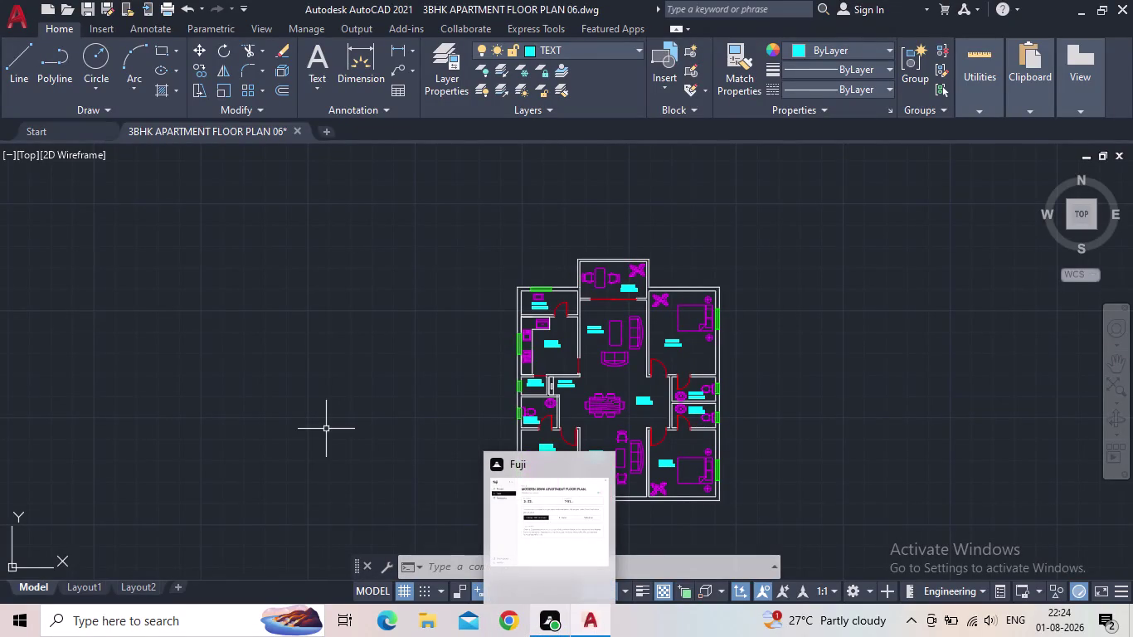
Pan and zoom across the floor plan to bring the lower-left room label into view.
middle_click(326, 398)
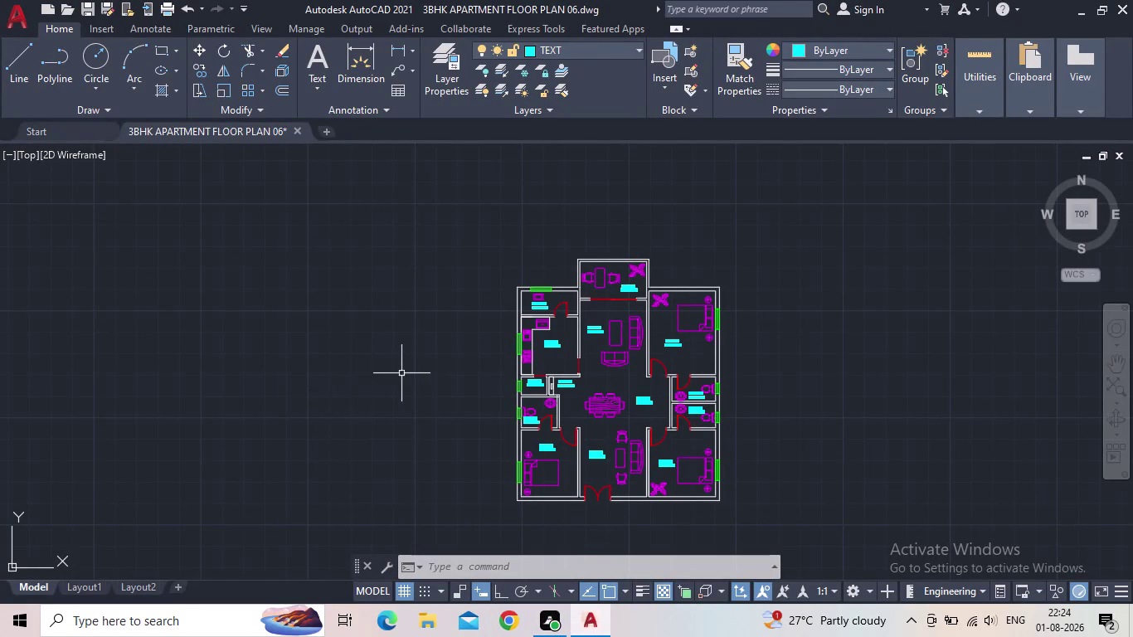
scroll(up, 3)
middle_drag(464, 357, 416, 362)
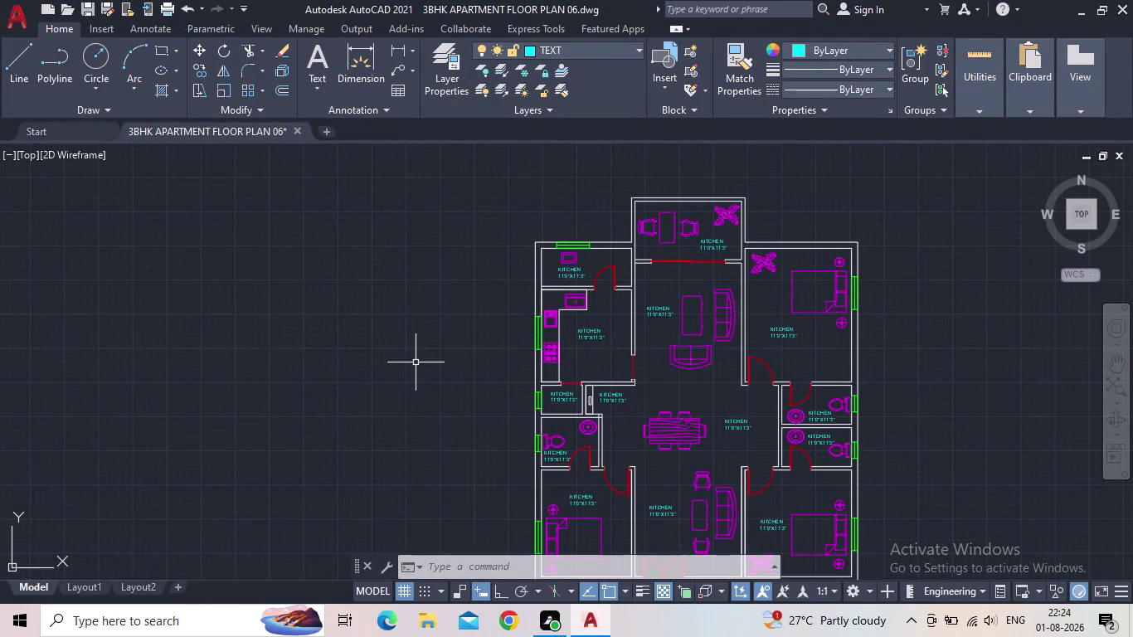
scroll(down, 3)
middle_drag(397, 369, 343, 341)
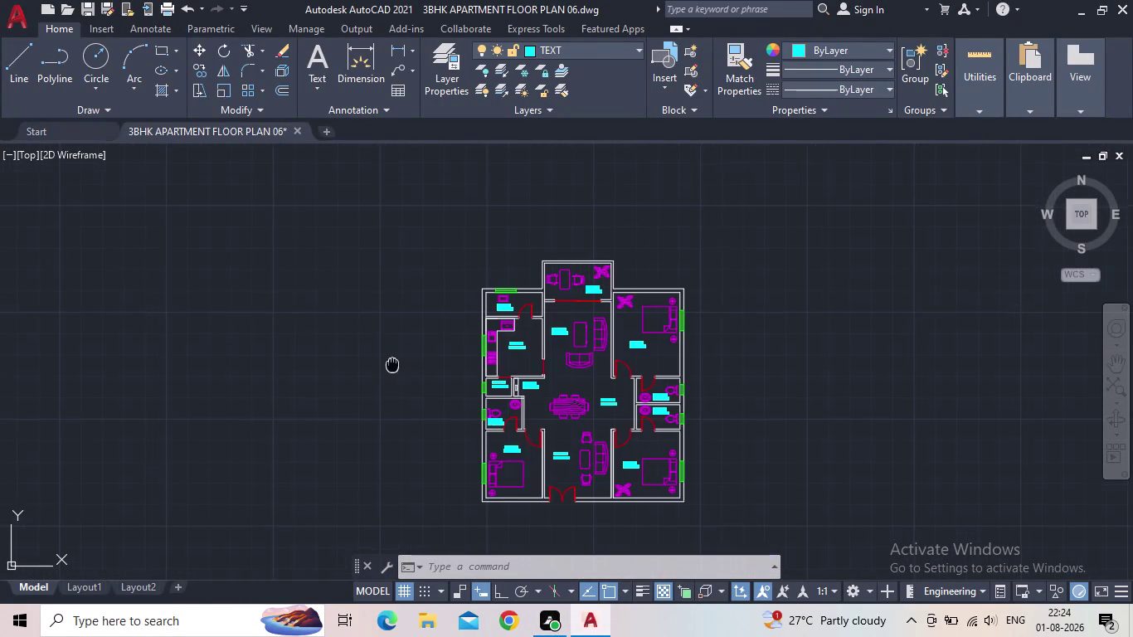
scroll(up, 3)
middle_drag(440, 375, 336, 313)
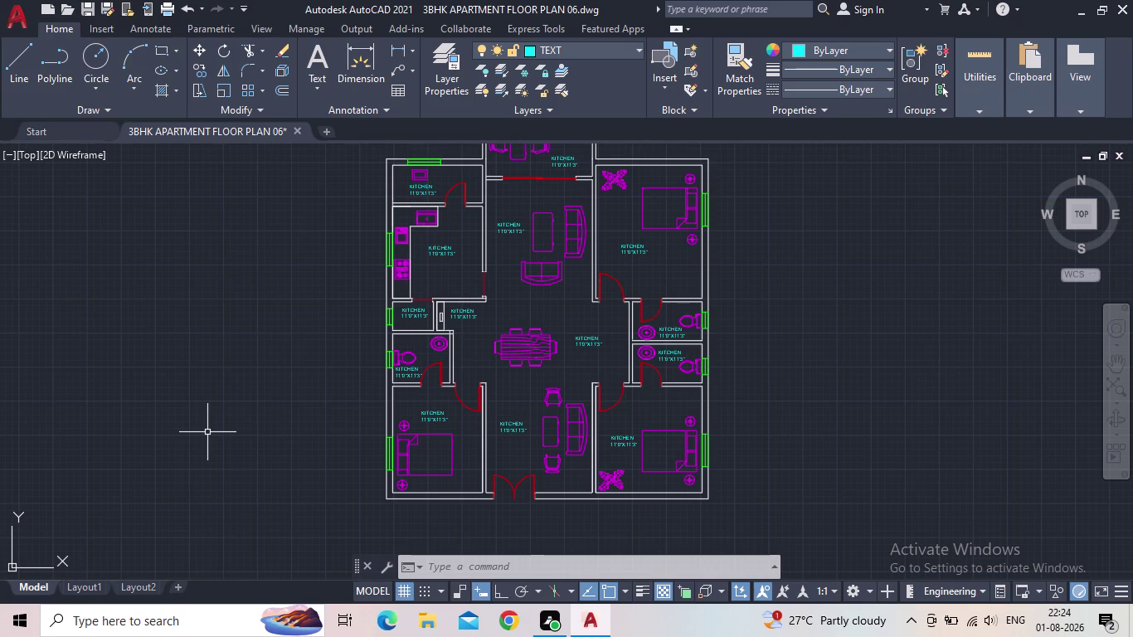
scroll(down, 3)
middle_drag(791, 361, 478, 371)
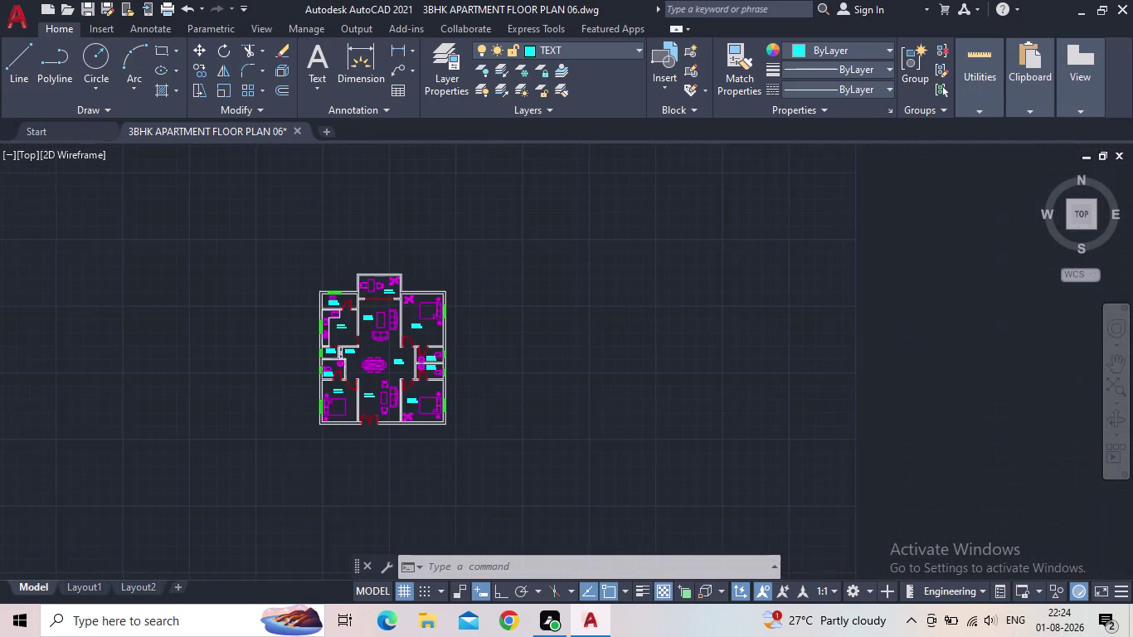
scroll(up, 3)
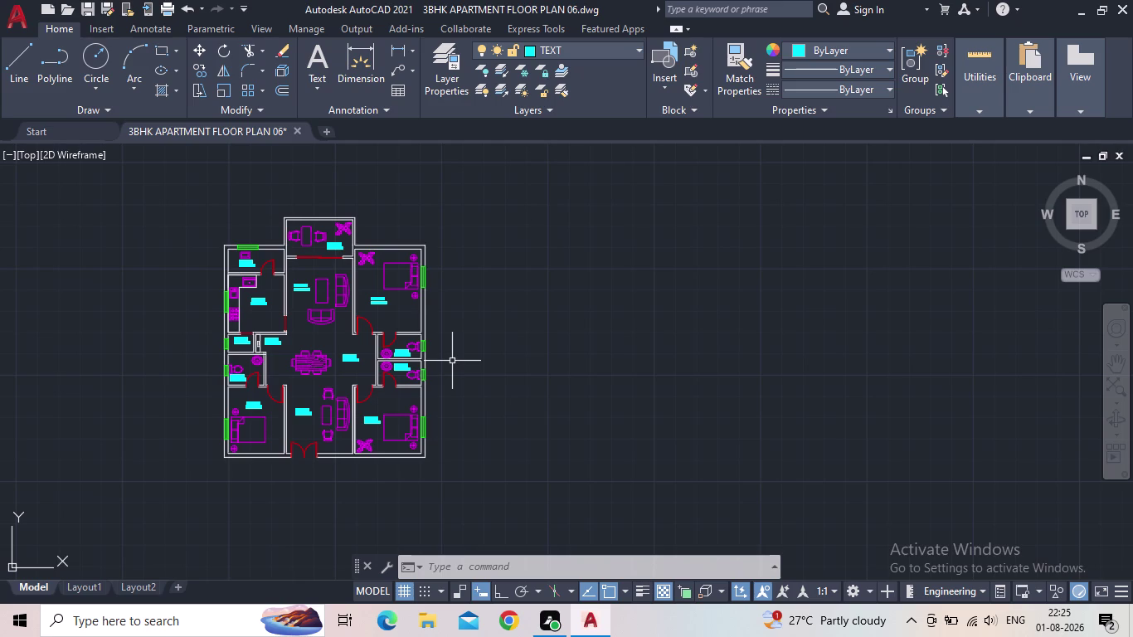
scroll(down, 3)
middle_click(452, 361)
scroll(up, 3)
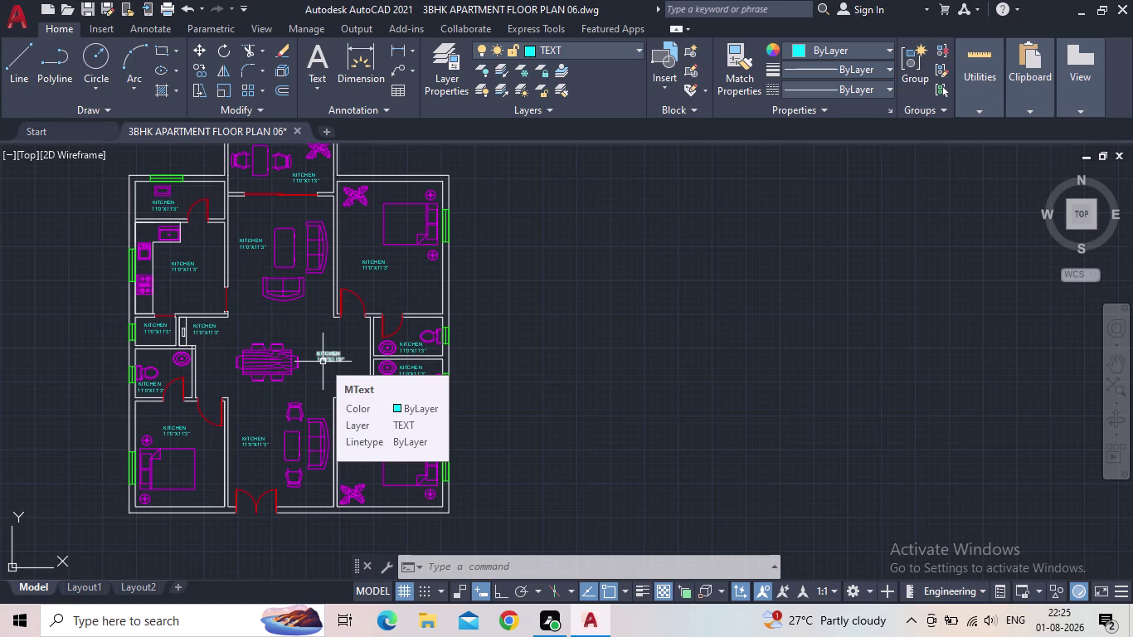
scroll(down, 3)
middle_drag(294, 366, 263, 375)
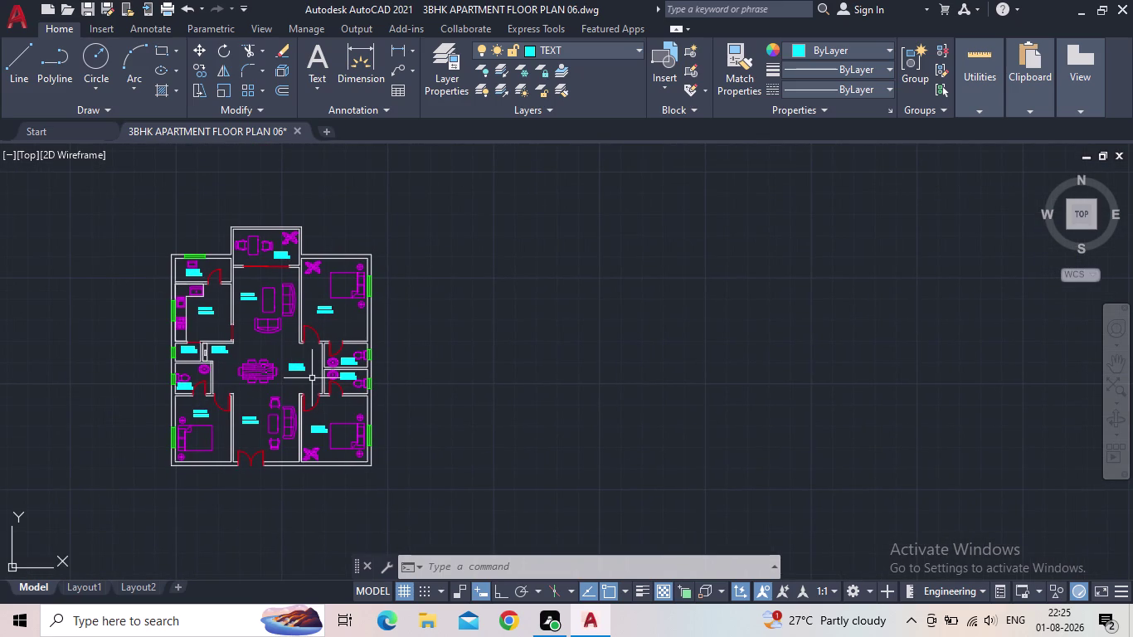
scroll(down, 3)
scroll(up, 3)
scroll(up, 3)
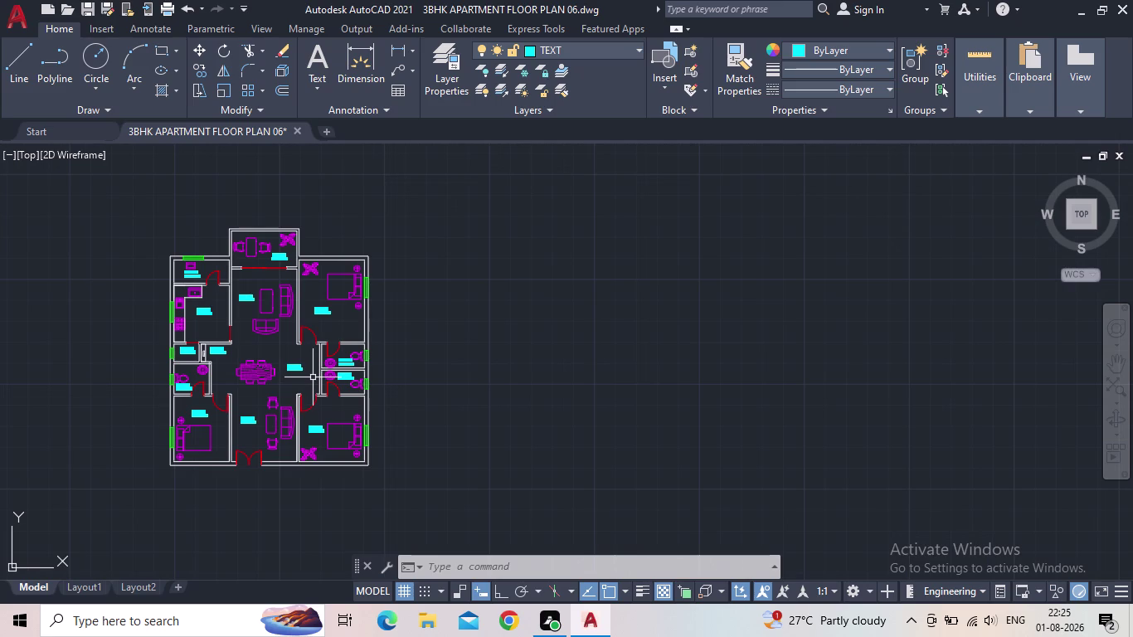
scroll(up, 3)
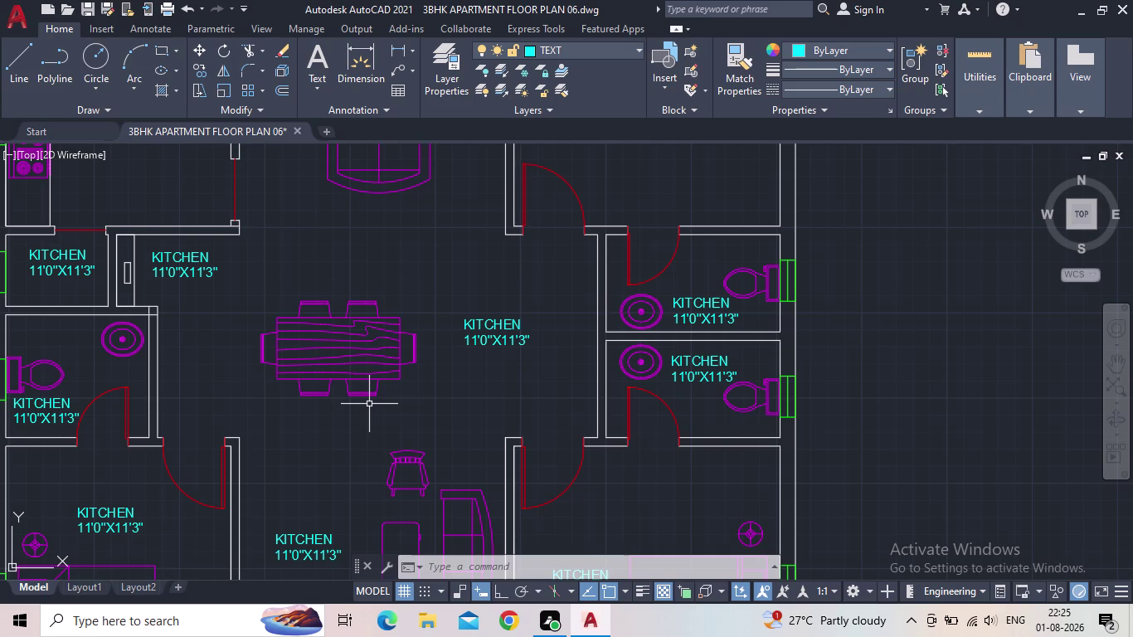
scroll(down, 3)
middle_drag(358, 401, 342, 463)
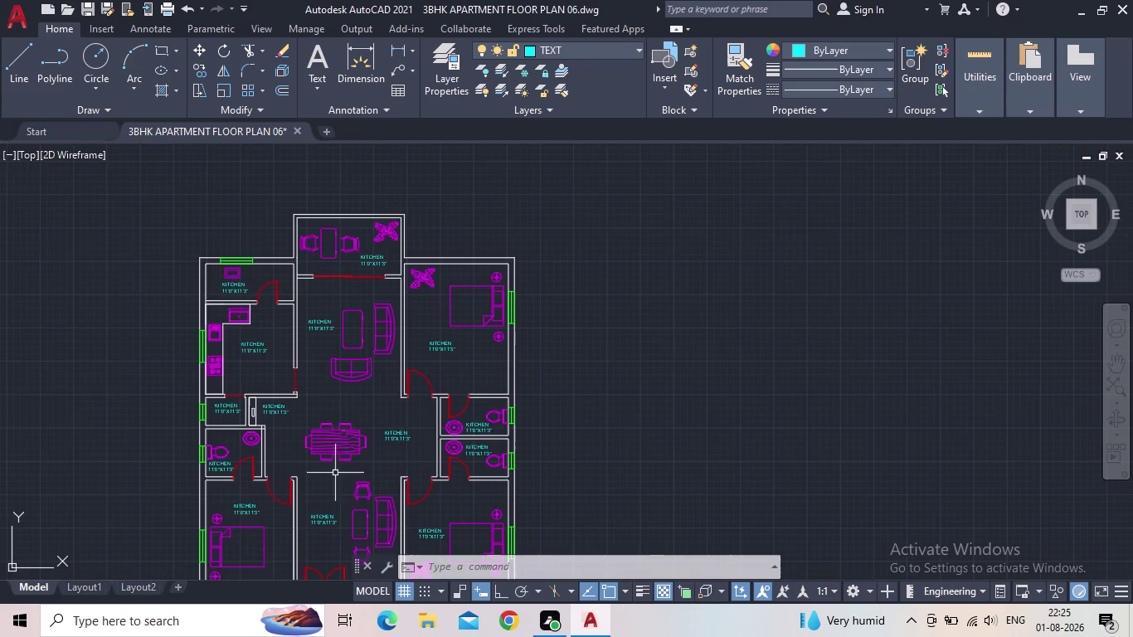
scroll(up, 3)
middle_click(160, 500)
scroll(up, 3)
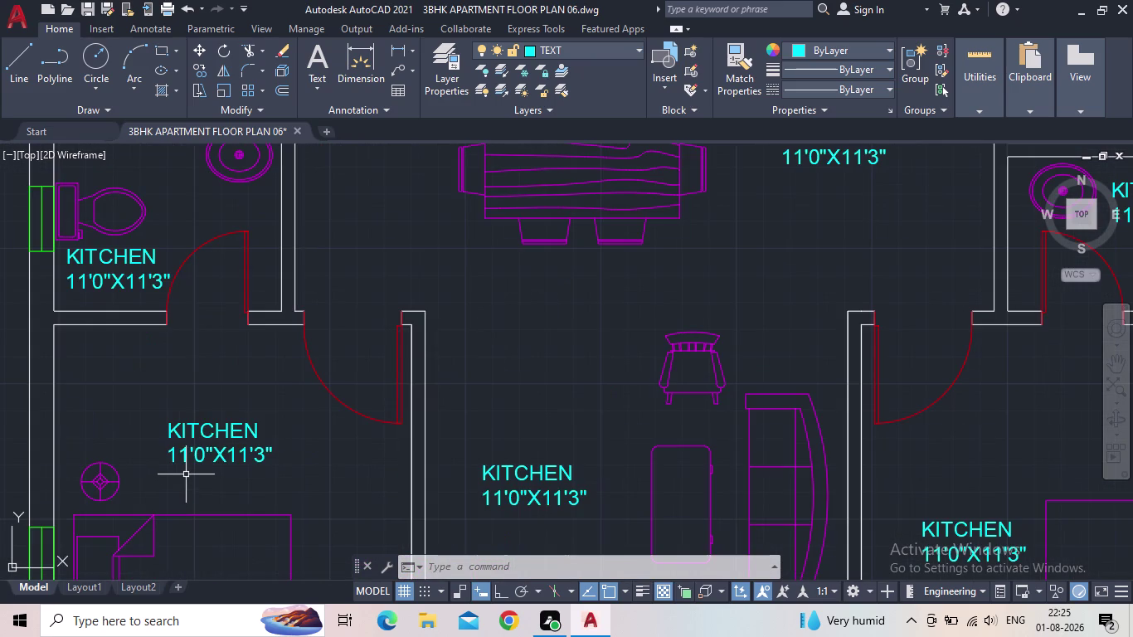
scroll(up, 3)
Replace the lower-left KITCHEN label text with BED ROOM.
double_click(215, 445)
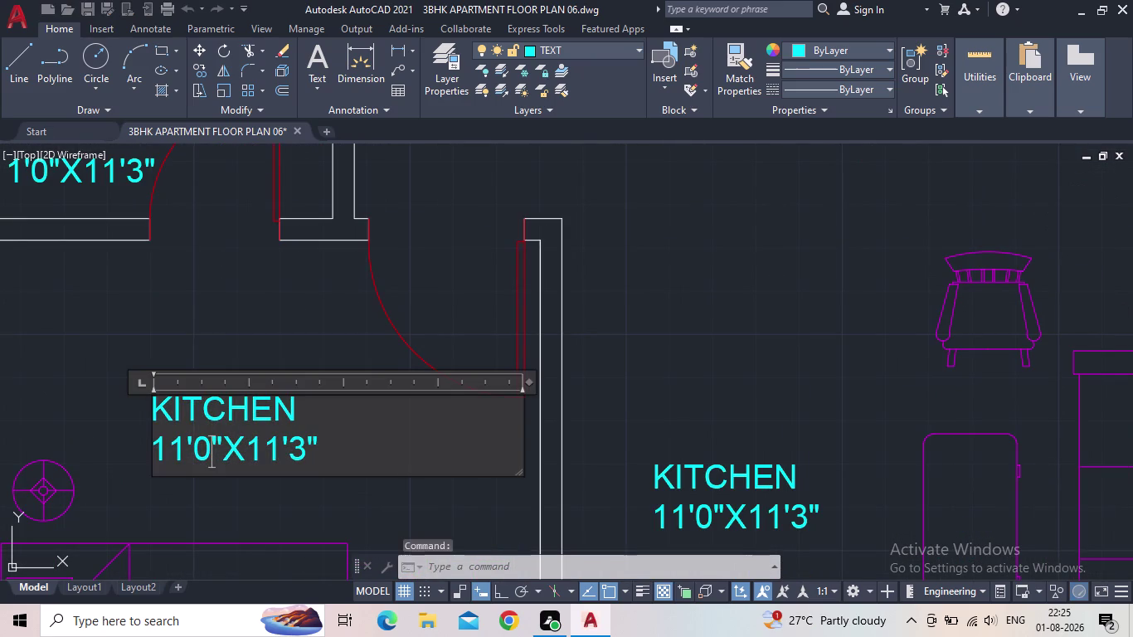
drag(356, 462, 157, 422)
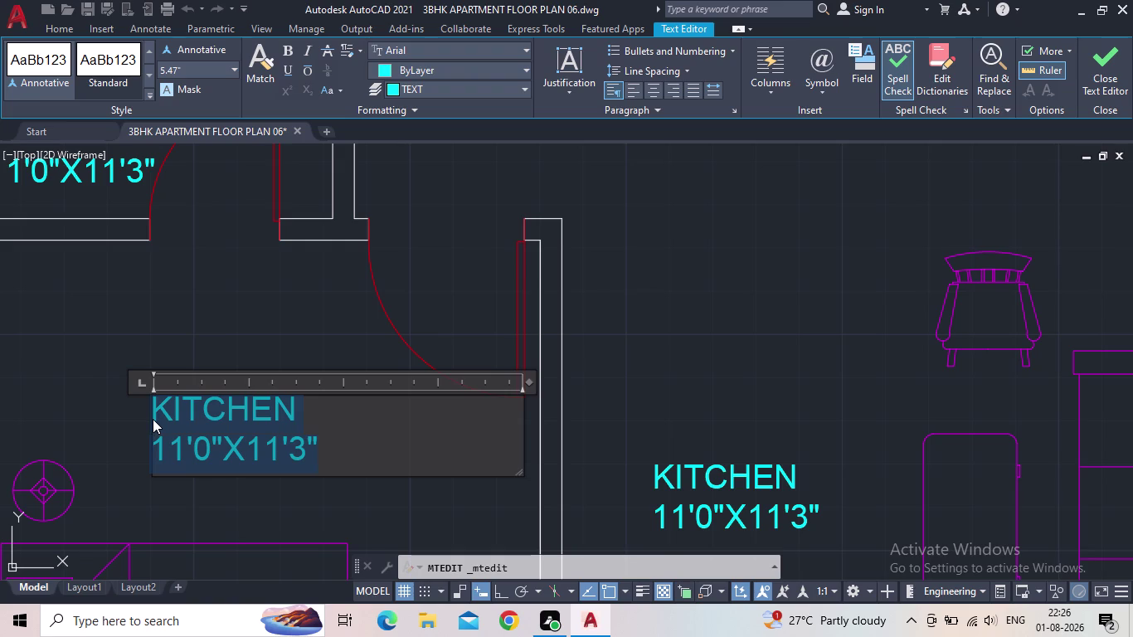
text(BED)
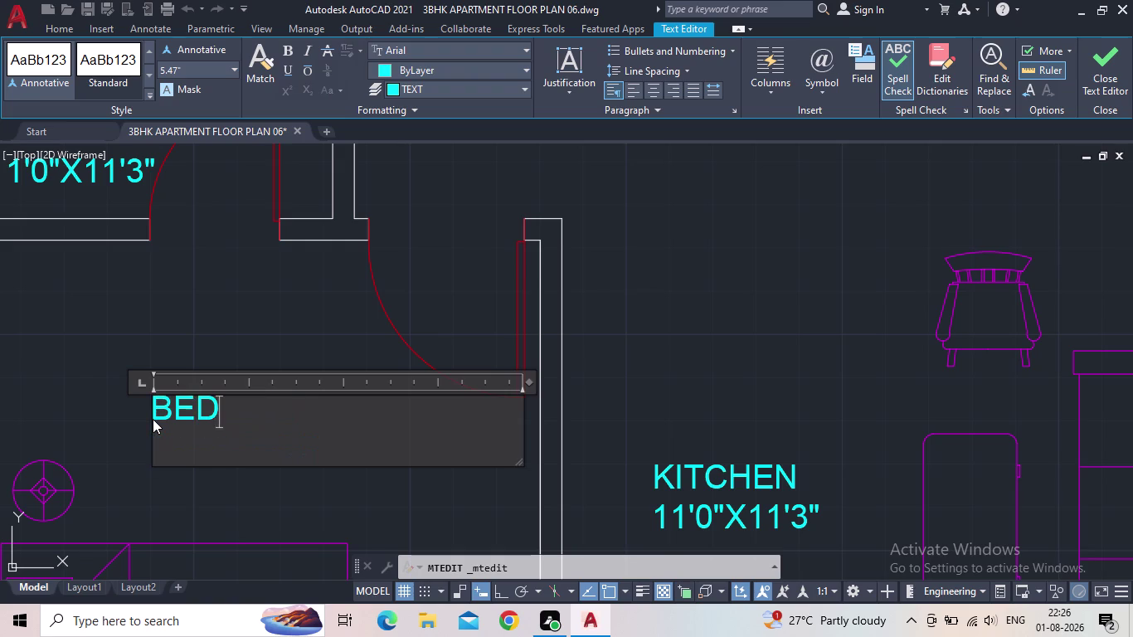
key(space)
text(ROOM)
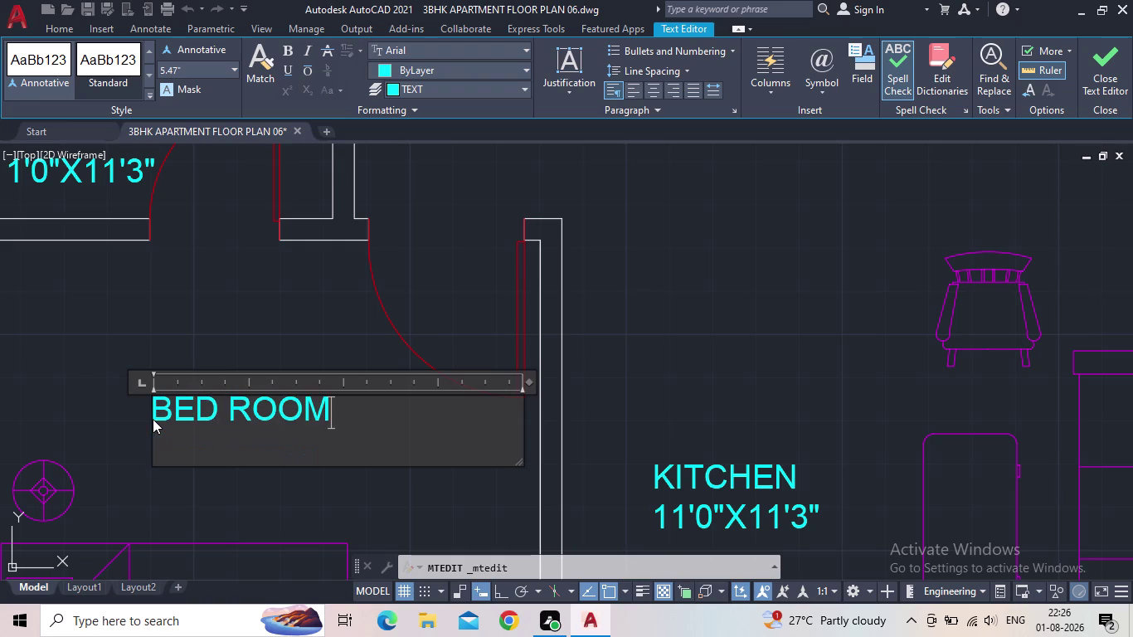
key(Return)
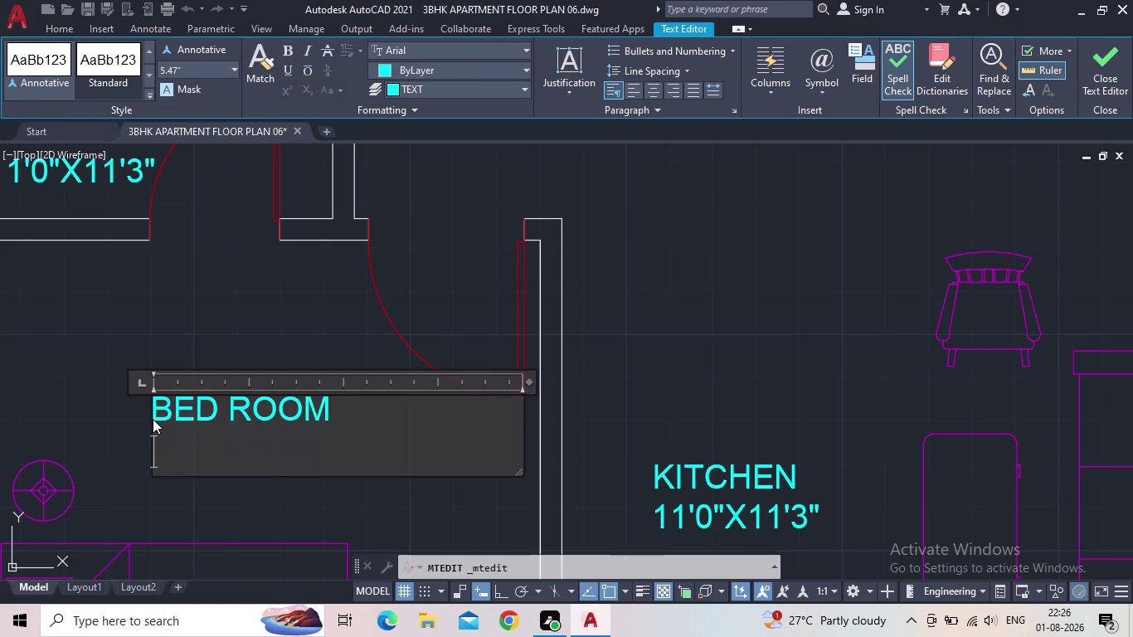
Add the size 11'0"X13'0" on the second line and close the text editor.
text(11)
key(semicolon)
key(BackSpace)
key(apostrophe)
text(0)
text(")
key(x)
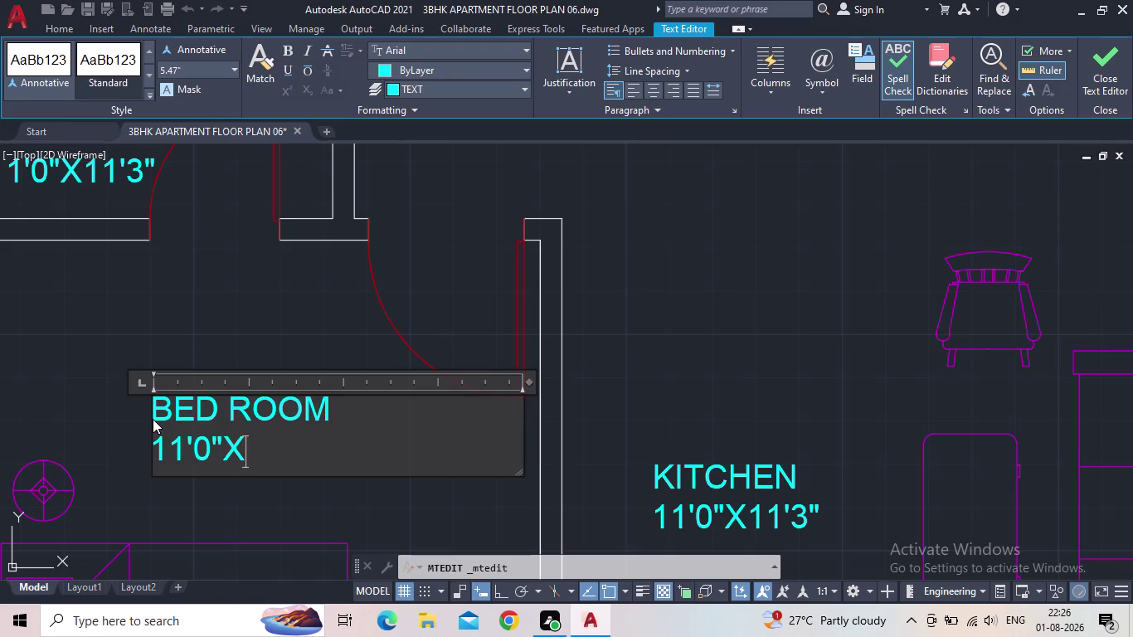
text(13)
key(apostrophe)
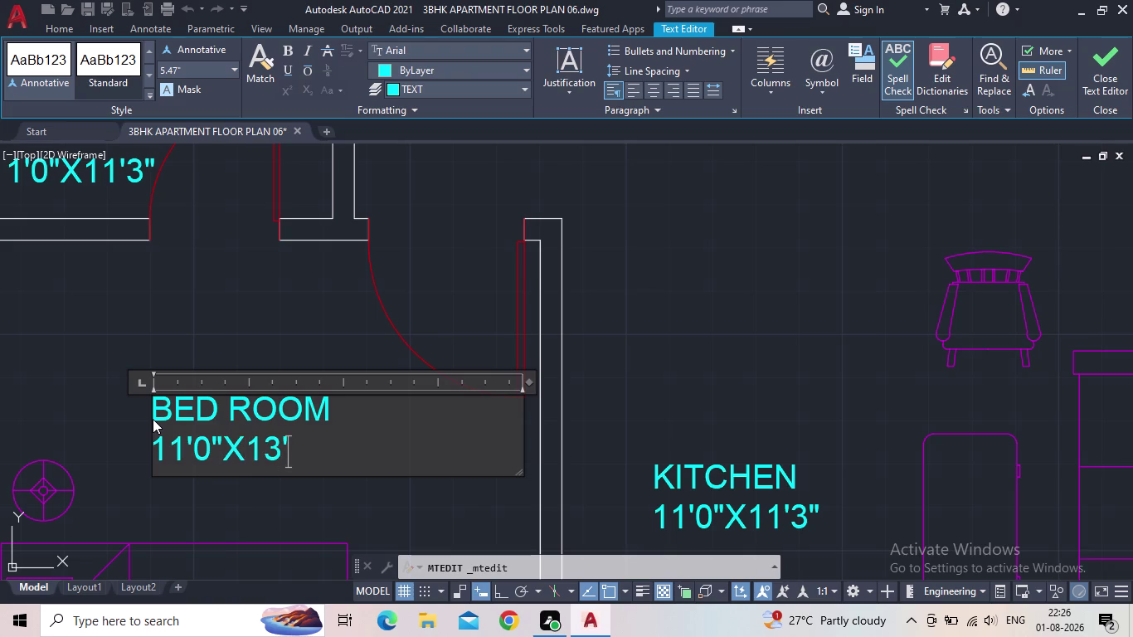
key(0)
key(shift+quotedbl)
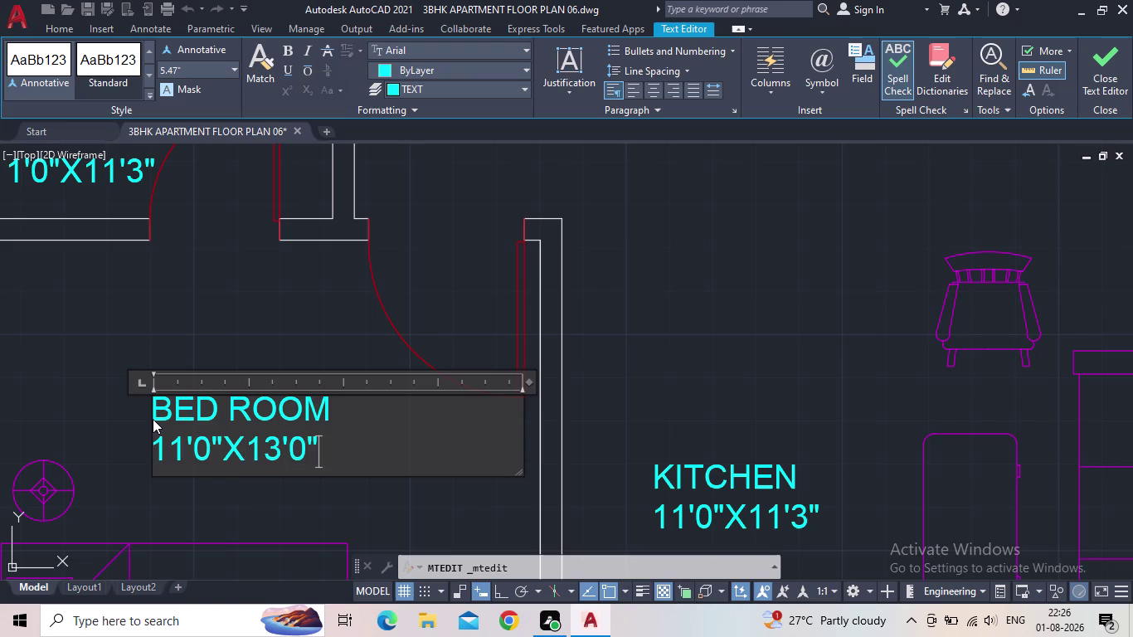
key(Return)
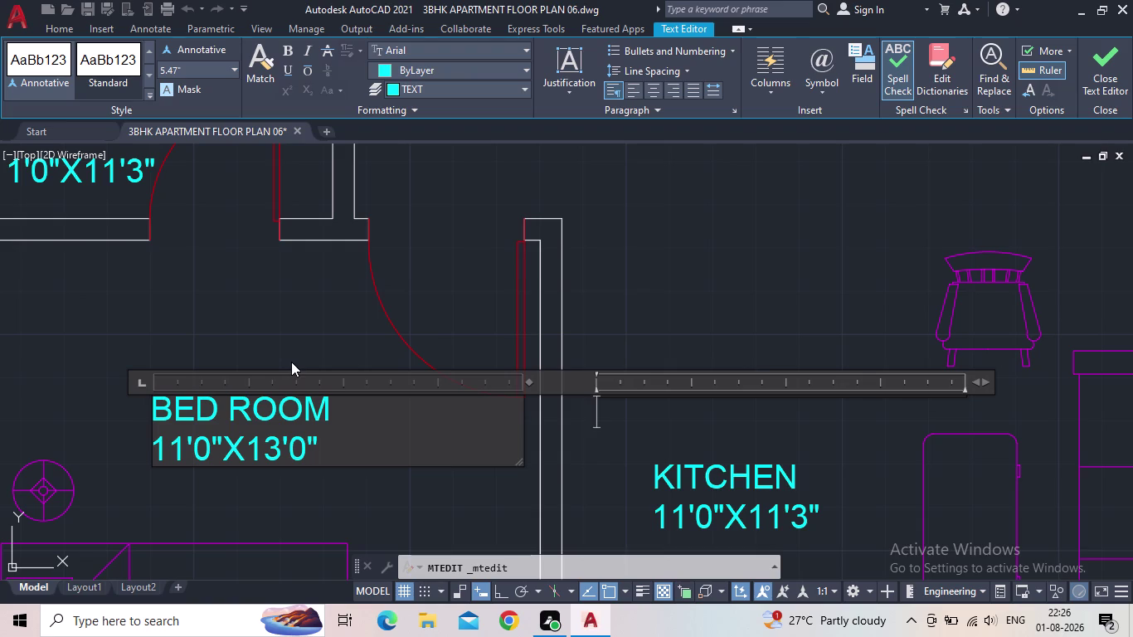
click(1115, 99)
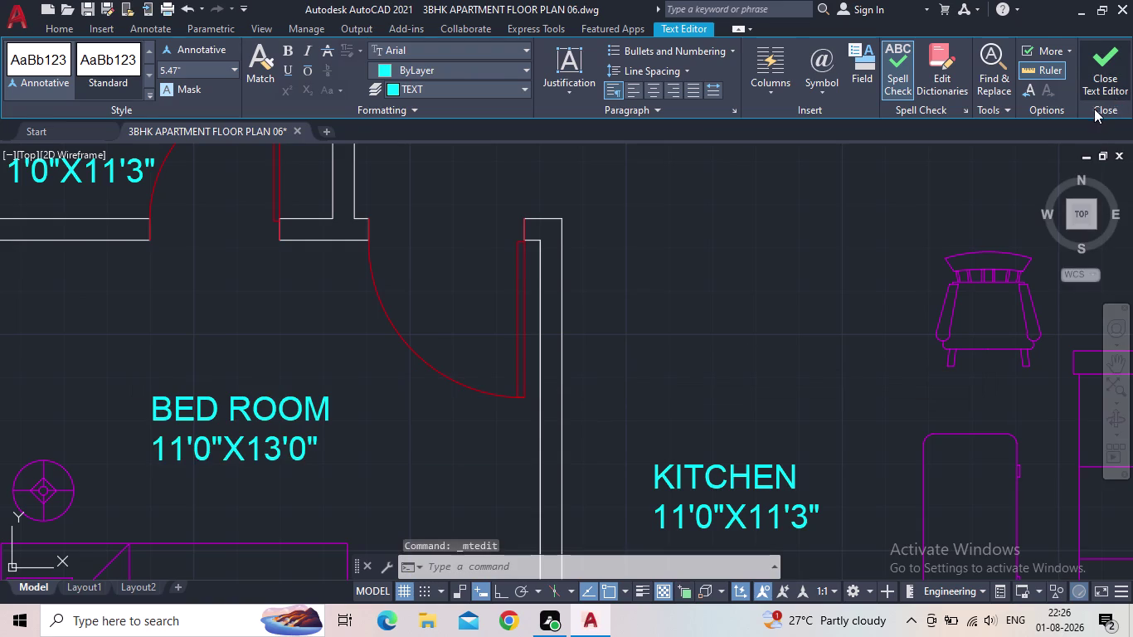
scroll(down, 3)
middle_click(454, 370)
scroll(up, 3)
middle_drag(356, 383, 357, 374)
scroll(up, 3)
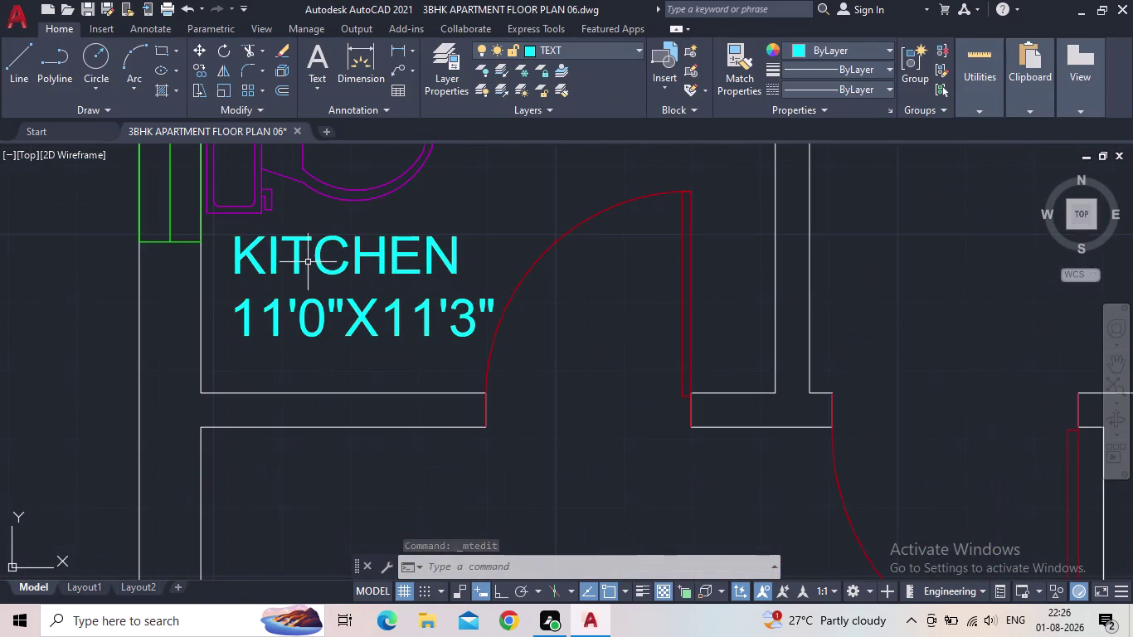
Retype the next KITCHEN label as TOILET.
double_click(309, 261)
click(347, 267)
double_click(319, 268)
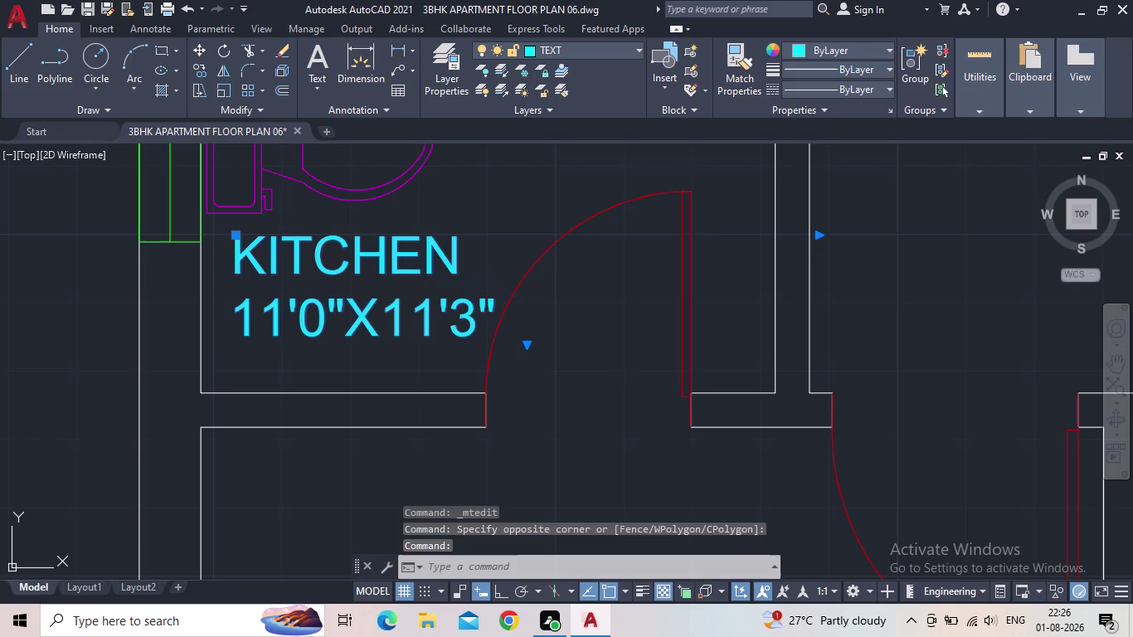
drag(501, 319, 266, 270)
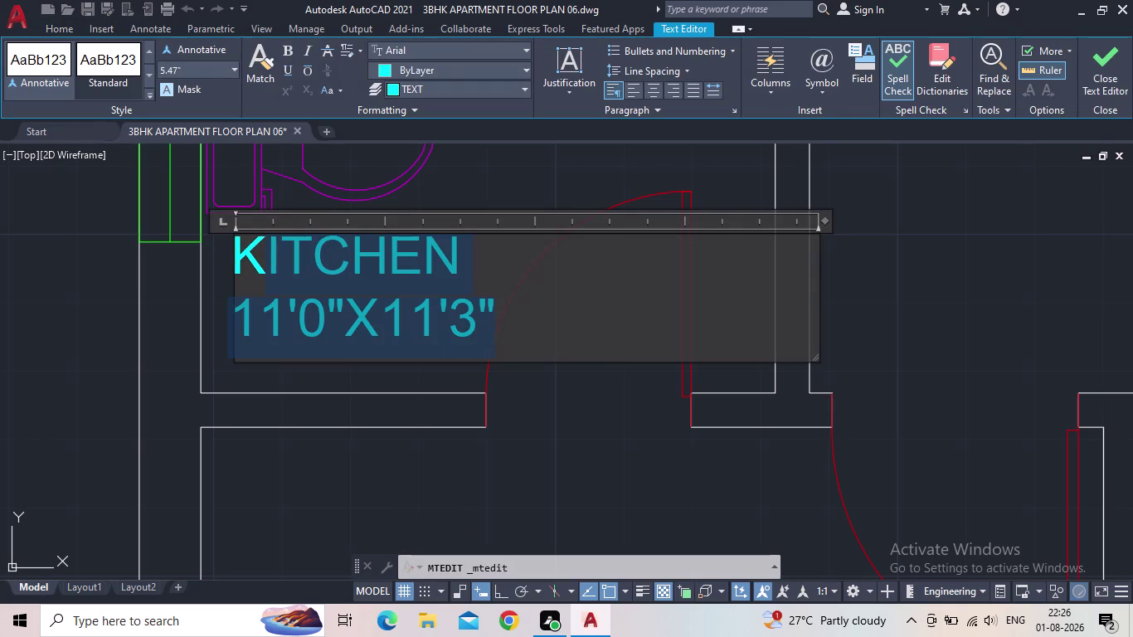
drag(266, 270, 243, 263)
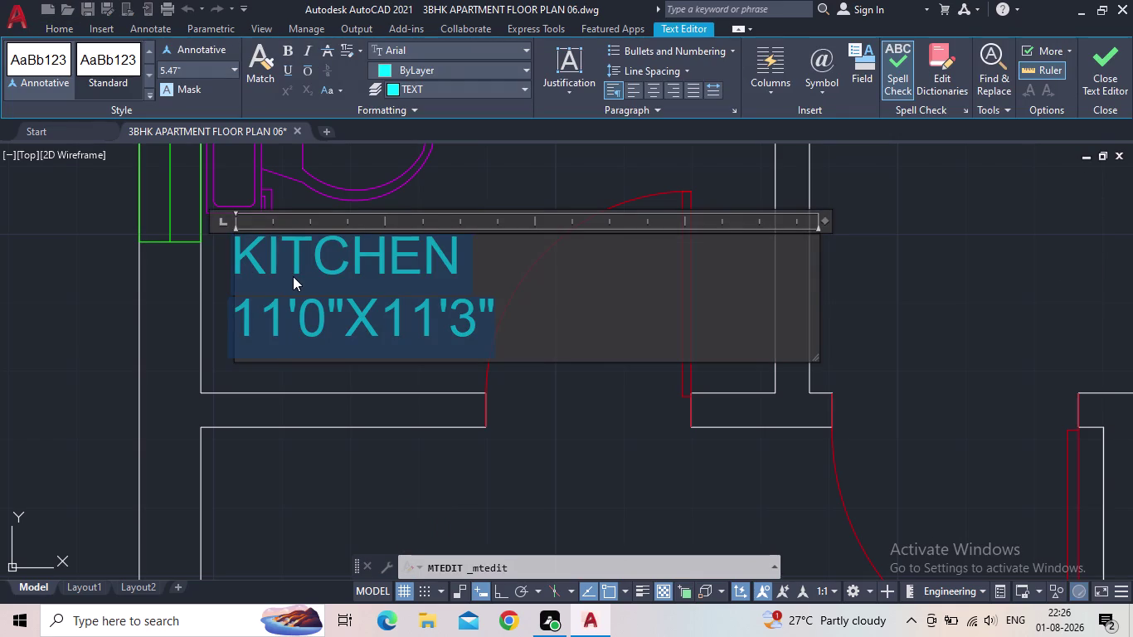
text(TOILE)
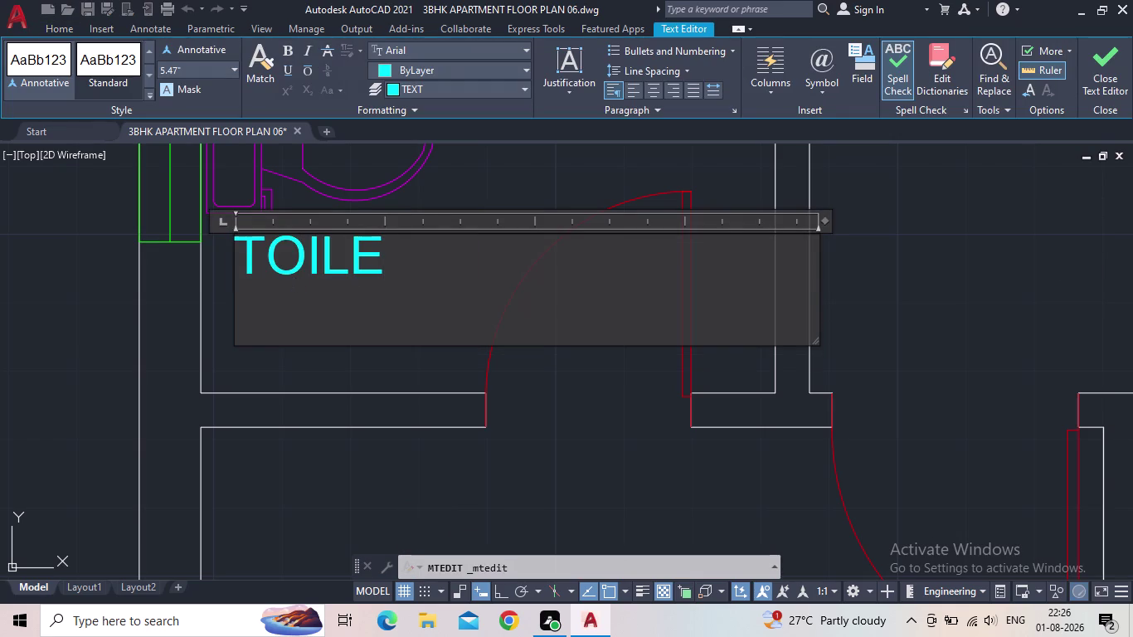
text(T)
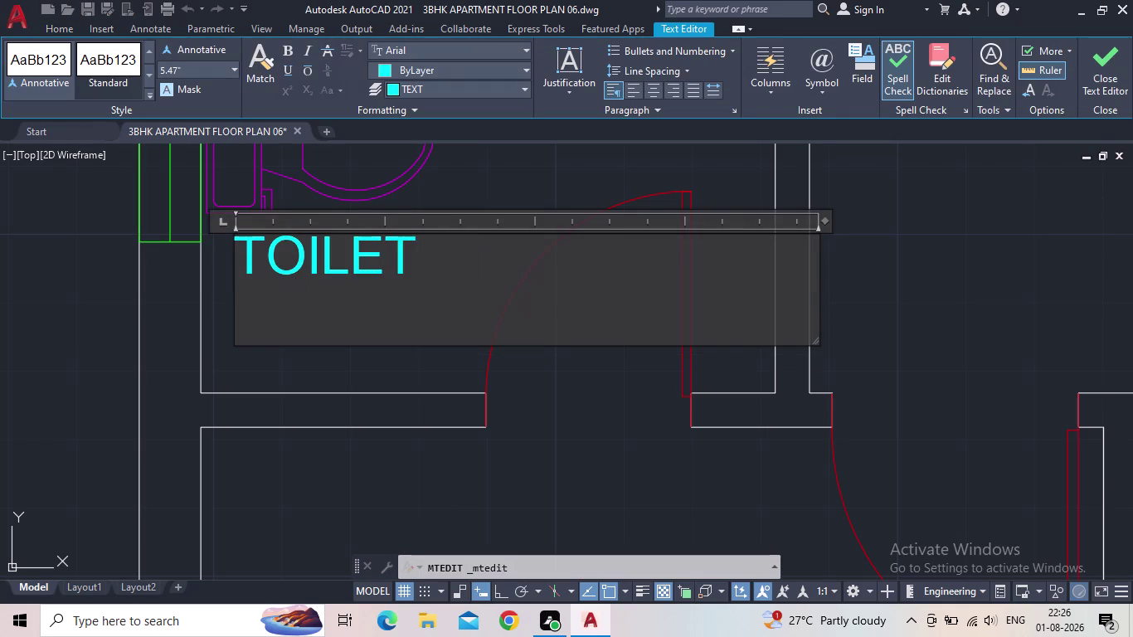
key(Return)
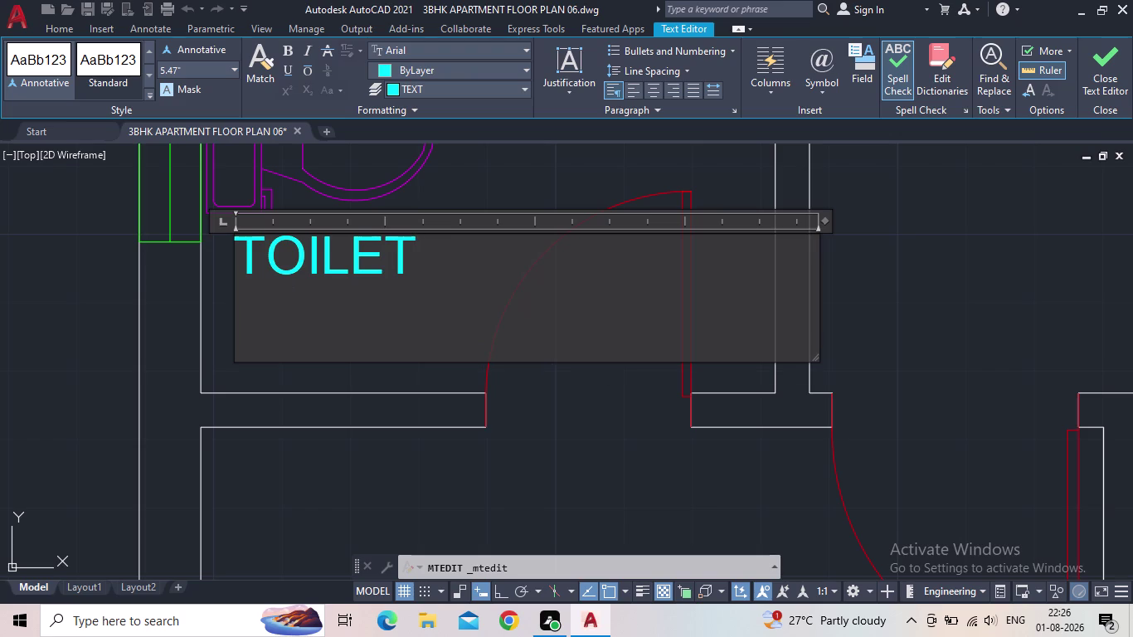
Enter the size 7'0"X6'0" below TOILET and close the text editor.
key(7)
text(')
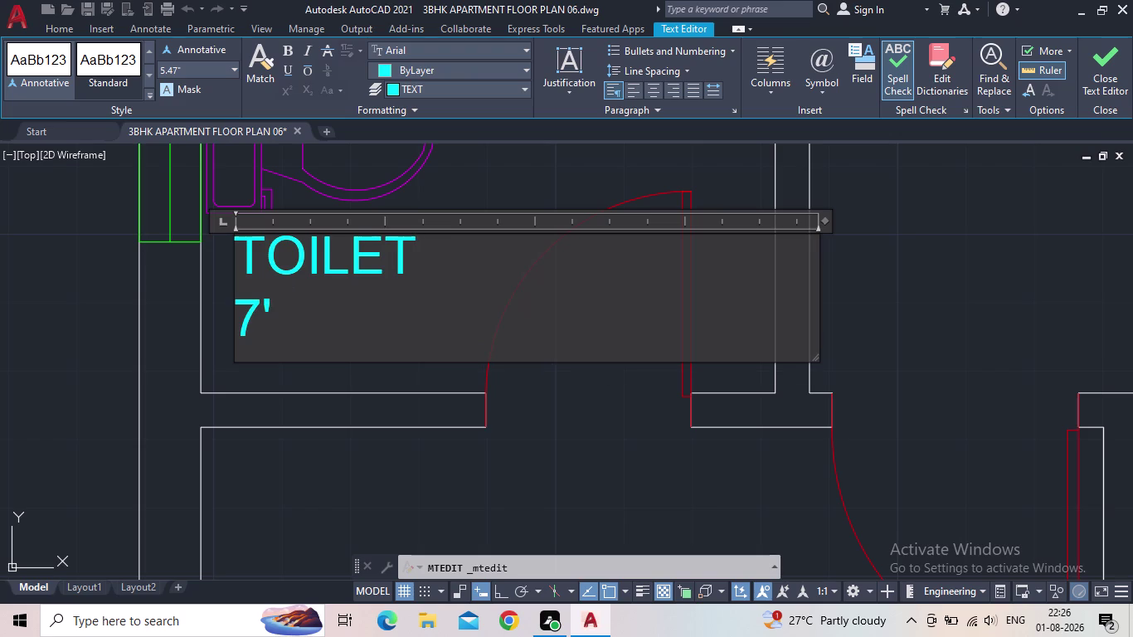
text(0")
key(x)
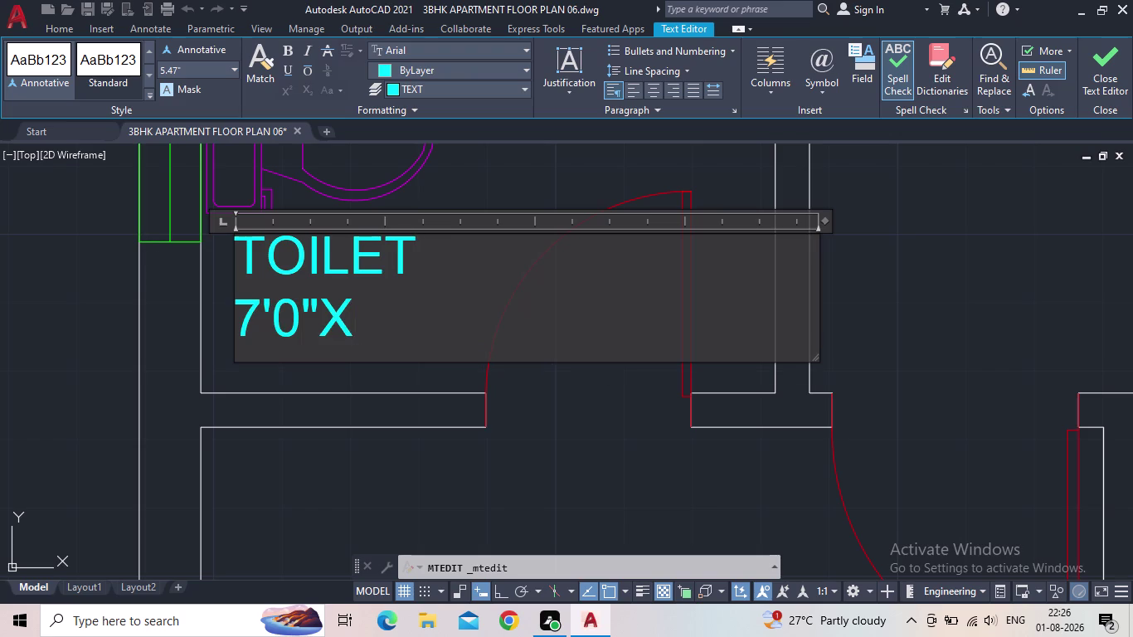
text(6')
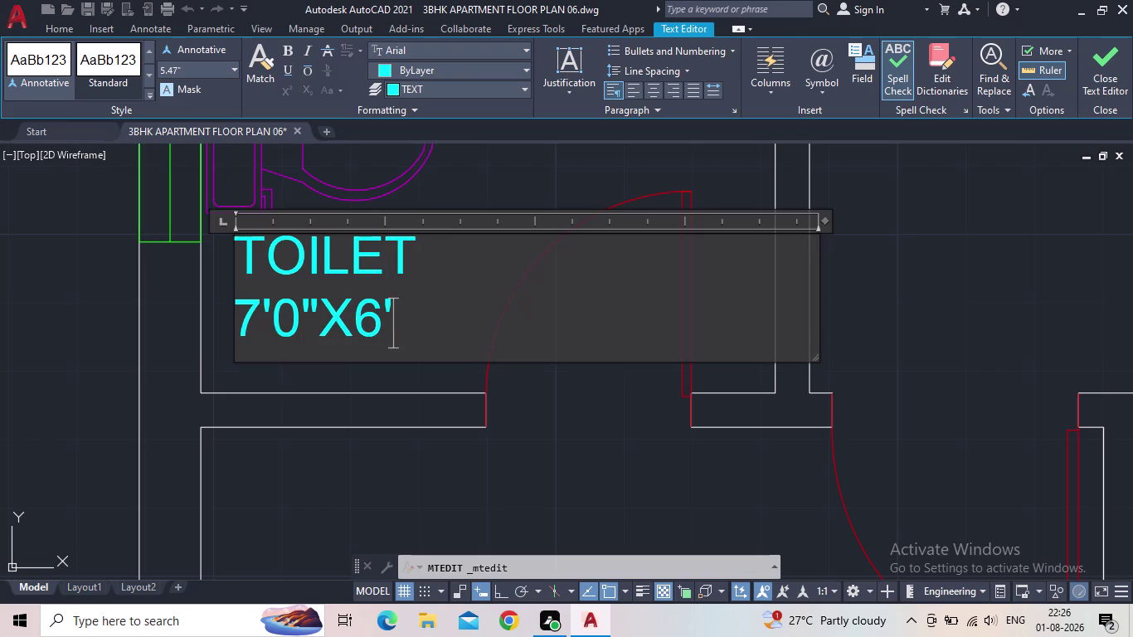
text(0")
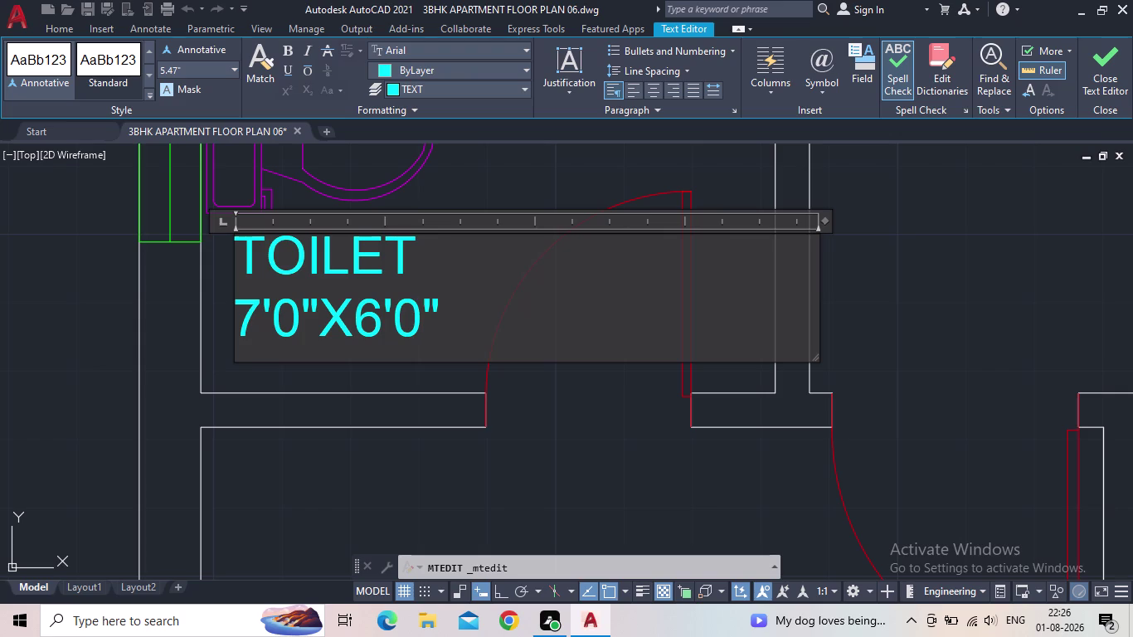
click(1115, 75)
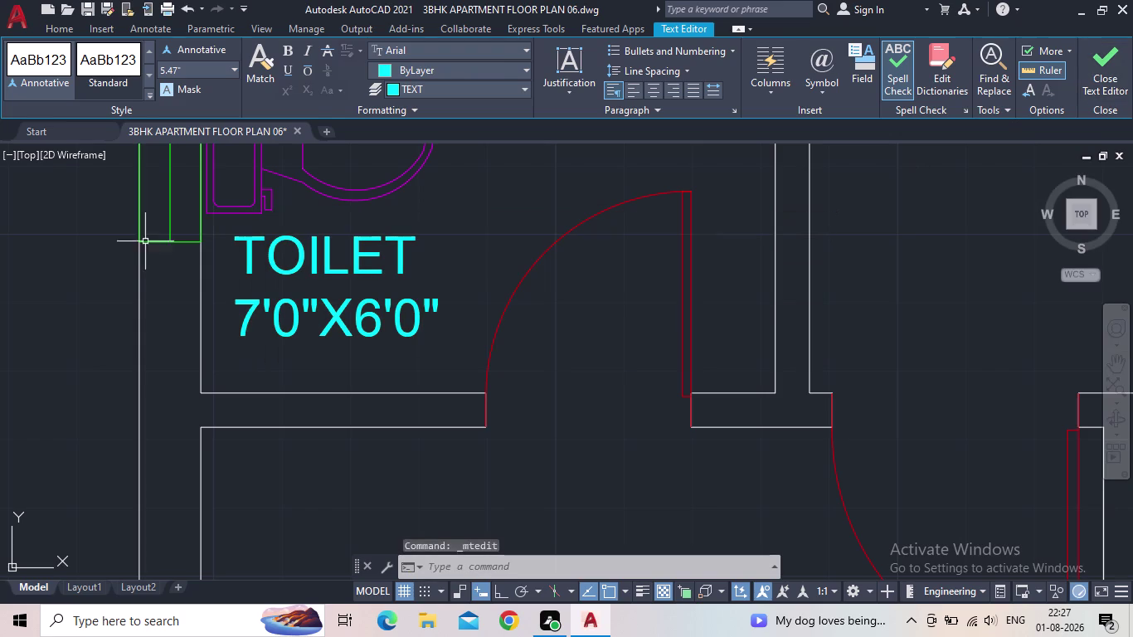
scroll(down, 3)
scroll(up, 3)
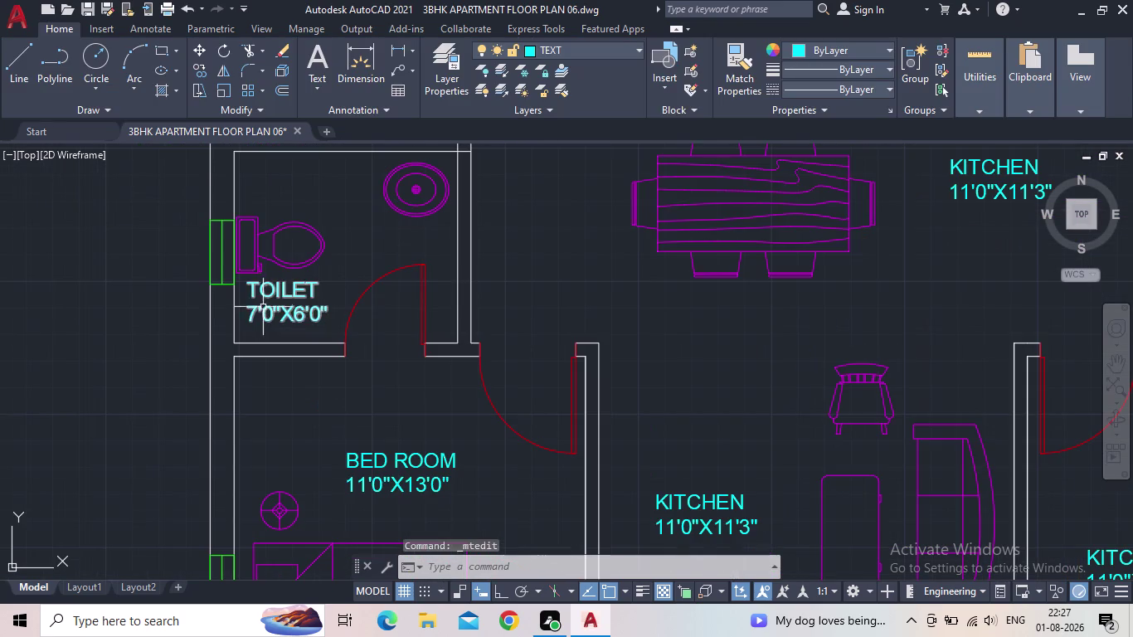
scroll(up, 3)
click(264, 291)
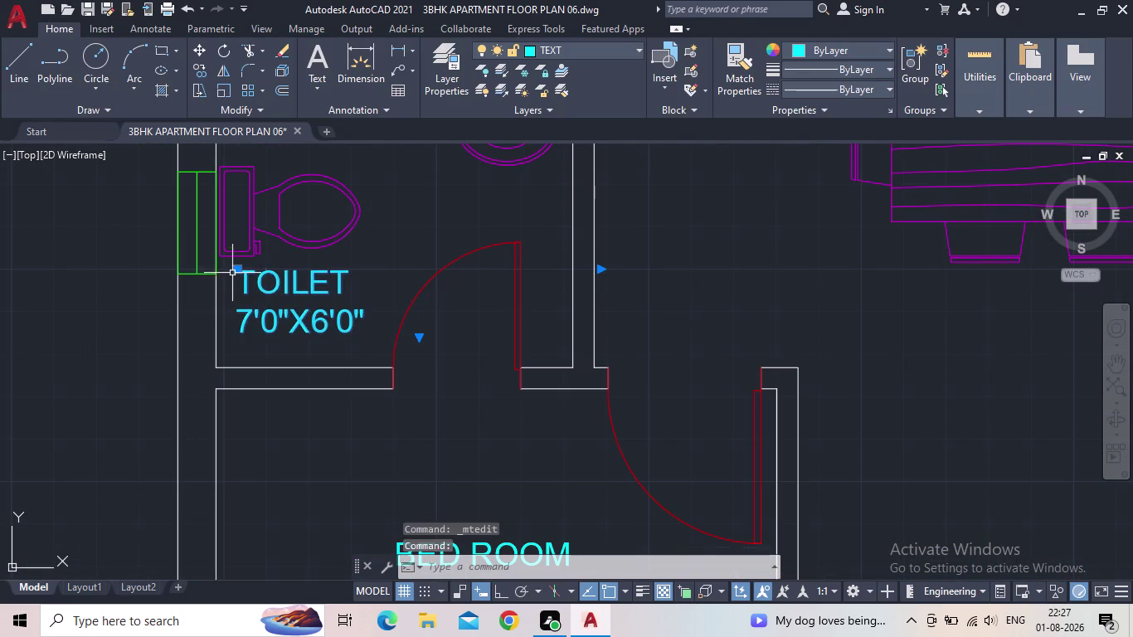
click(236, 273)
click(249, 280)
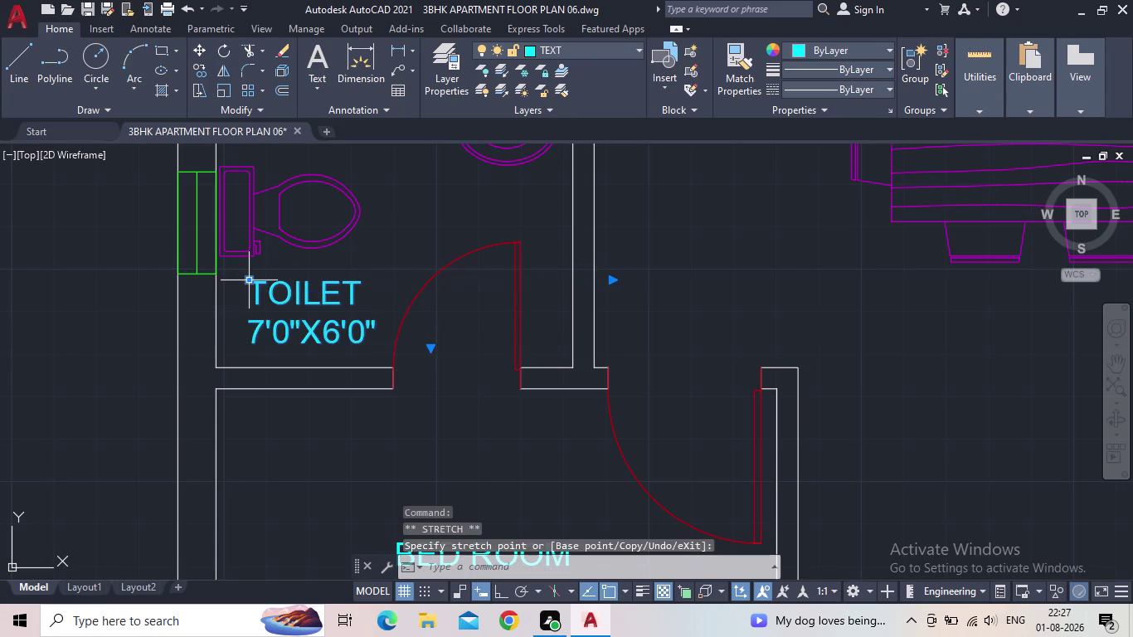
scroll(down, 3)
scroll(up, 3)
middle_drag(266, 337, 236, 360)
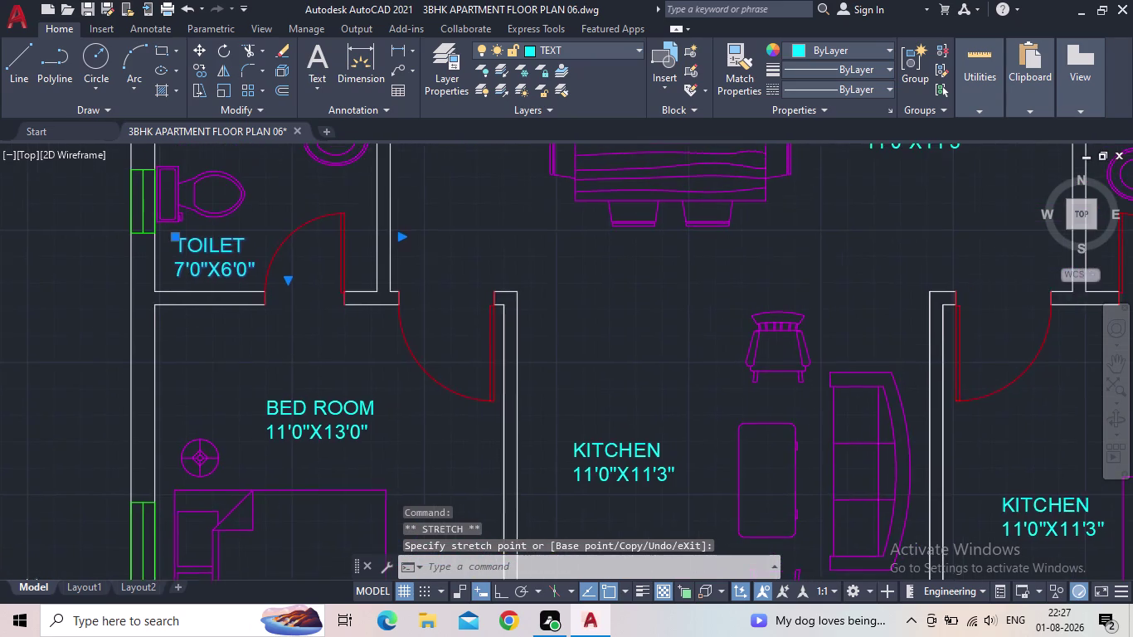
scroll(down, 3)
middle_drag(441, 456, 286, 351)
scroll(up, 3)
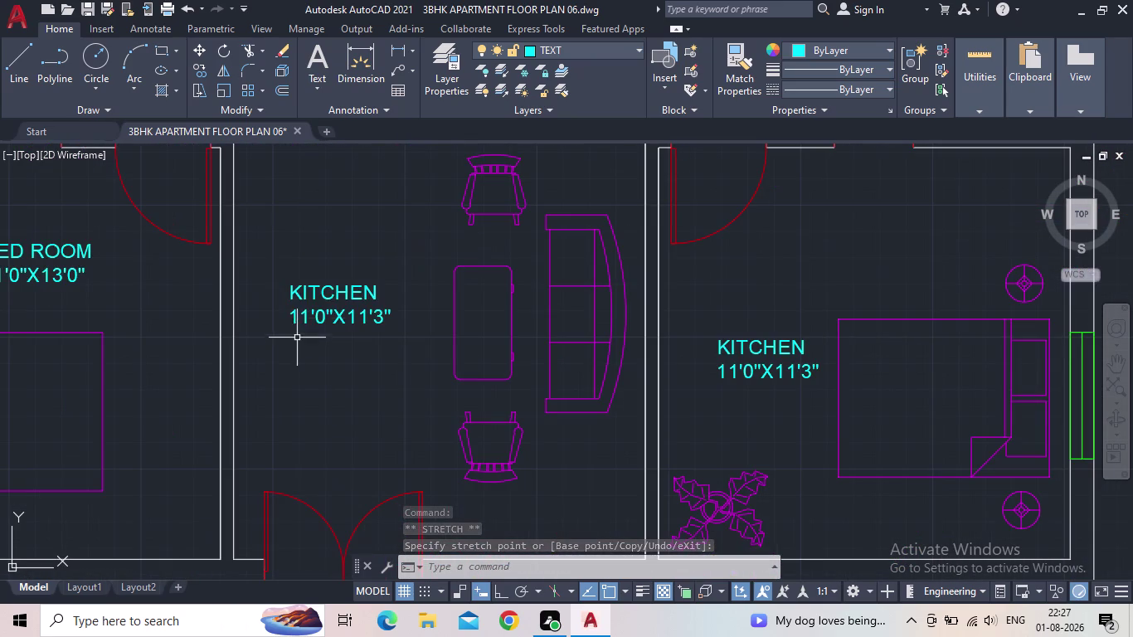
double_click(333, 302)
double_click(332, 299)
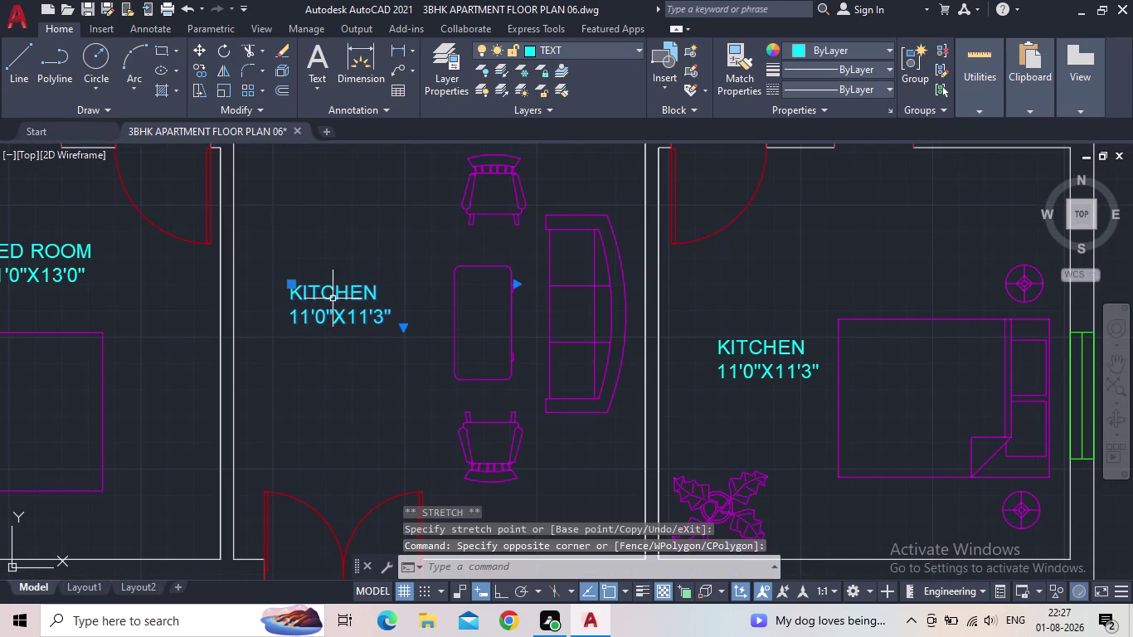
key(Escape)
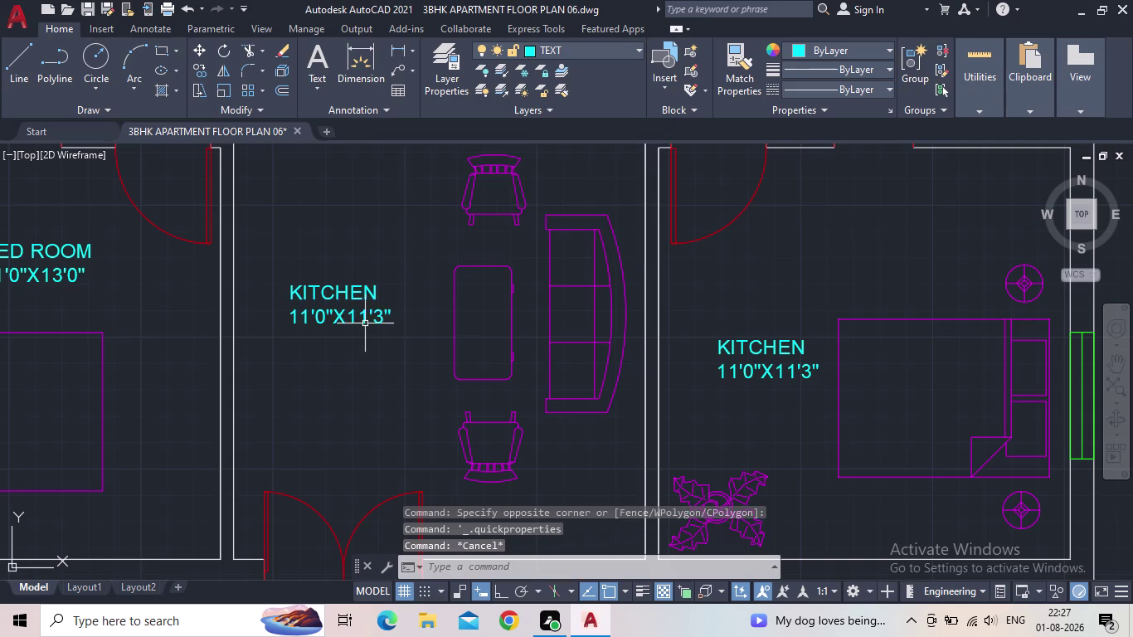
Retype the middle KITCHEN label as DRAWING with 13'0"X13'0" on the line below.
double_click(369, 310)
drag(389, 315, 346, 318)
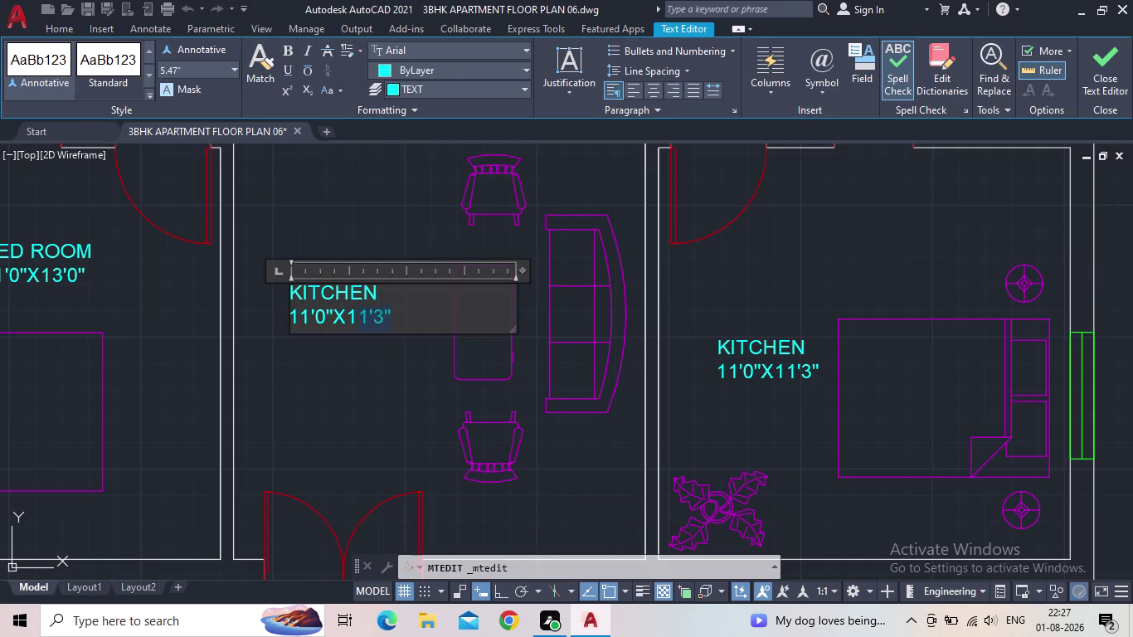
drag(346, 318, 272, 304)
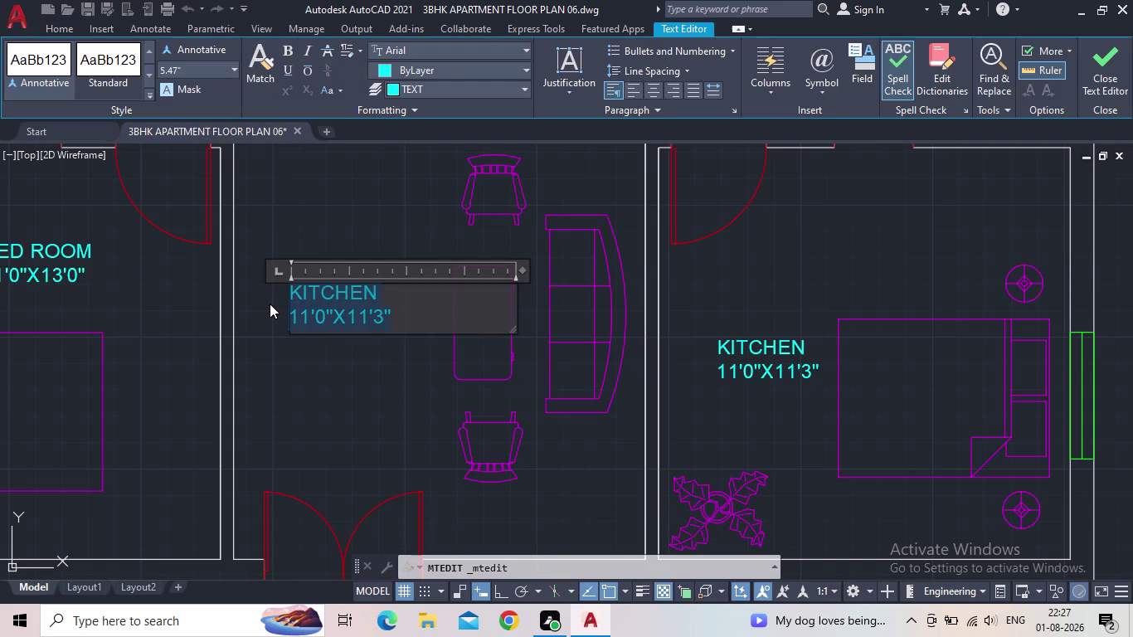
text(DRAW)
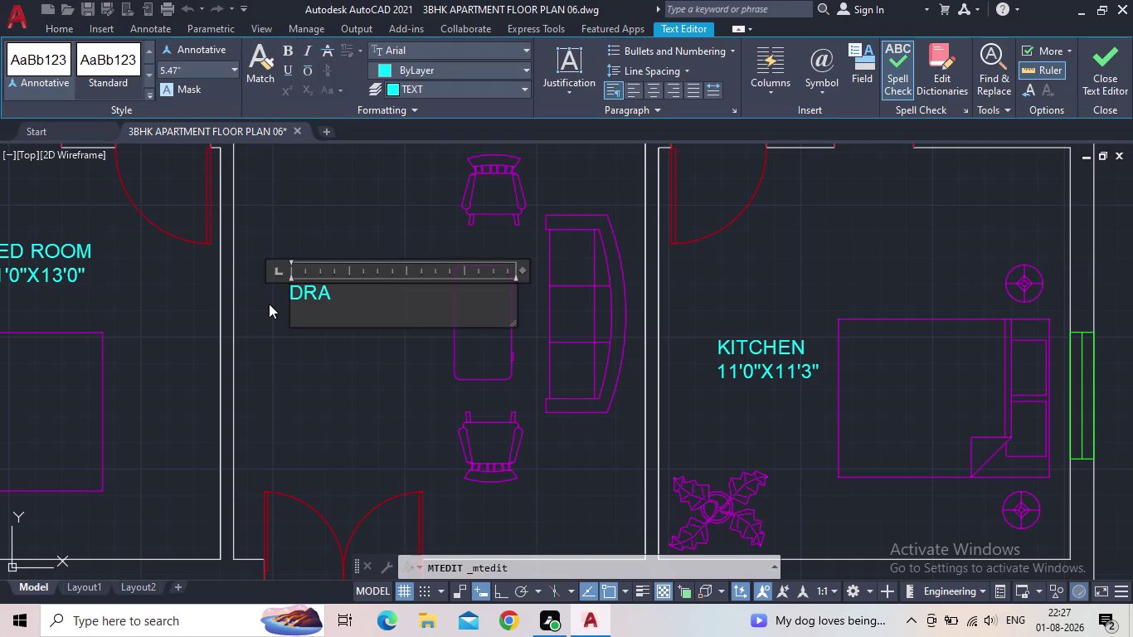
text(ING)
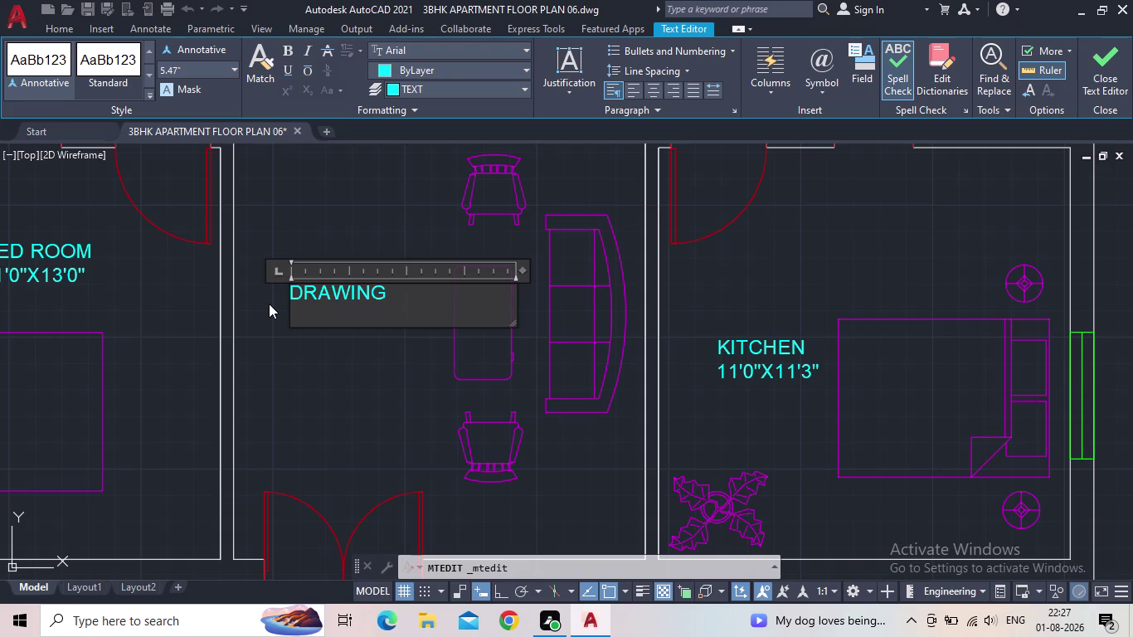
key(Return)
text(13')
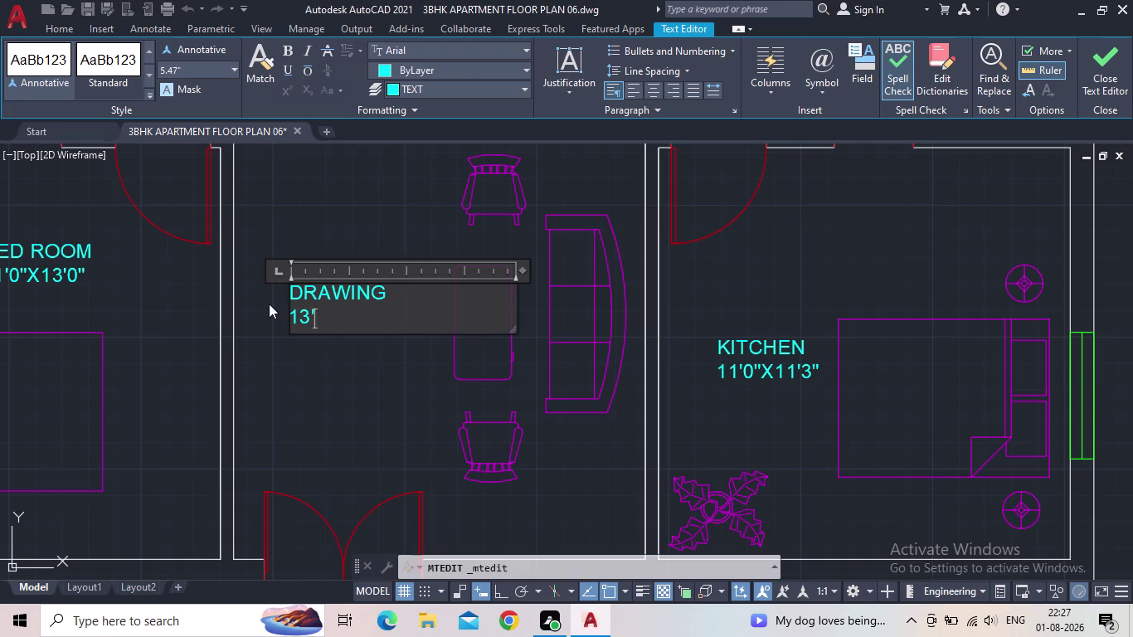
text(0")
key(x)
text(13'0)
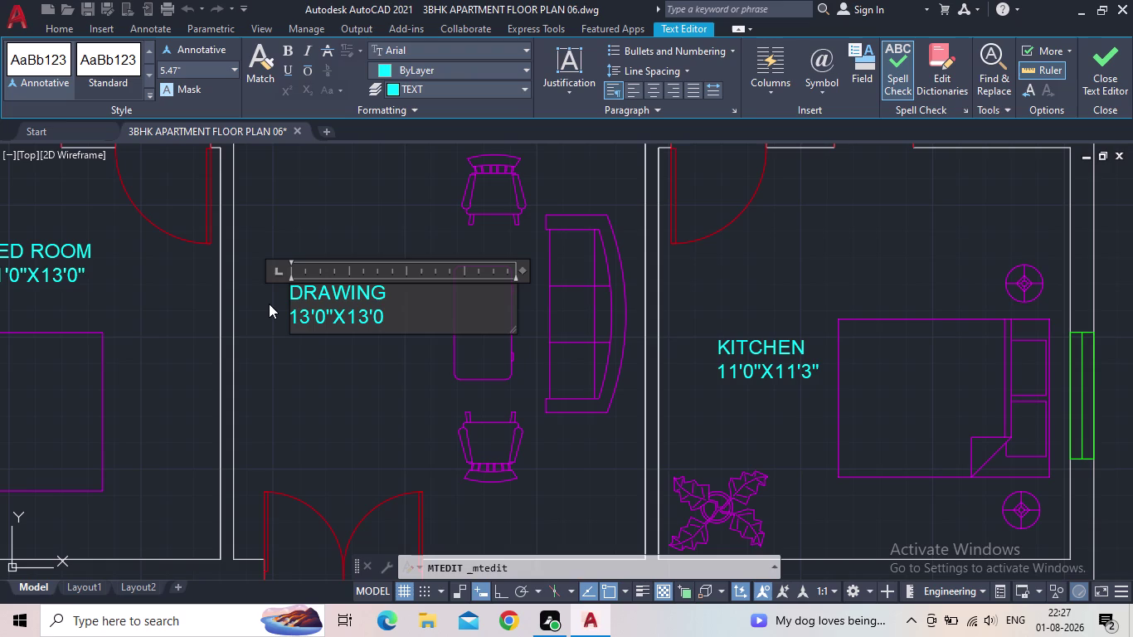
key(shift+quotedbl)
click(1121, 74)
scroll(down, 3)
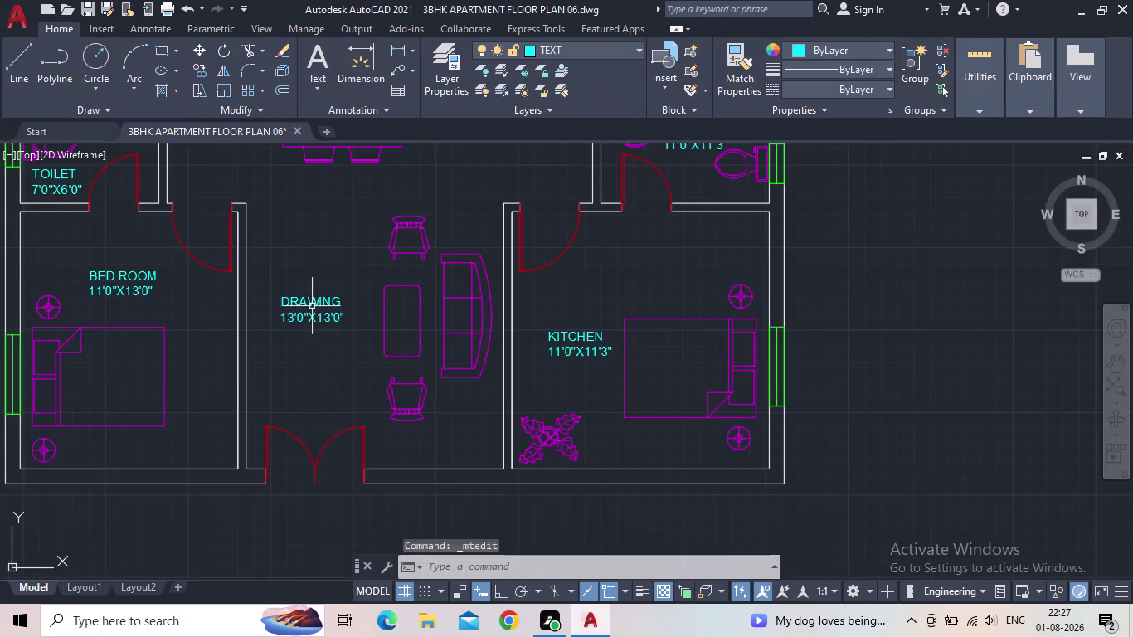
Pan to the right-hand KITCHEN label and select all its text for editing.
middle_drag(329, 301, 240, 357)
scroll(up, 3)
scroll(up, 3)
double_click(501, 376)
click(502, 374)
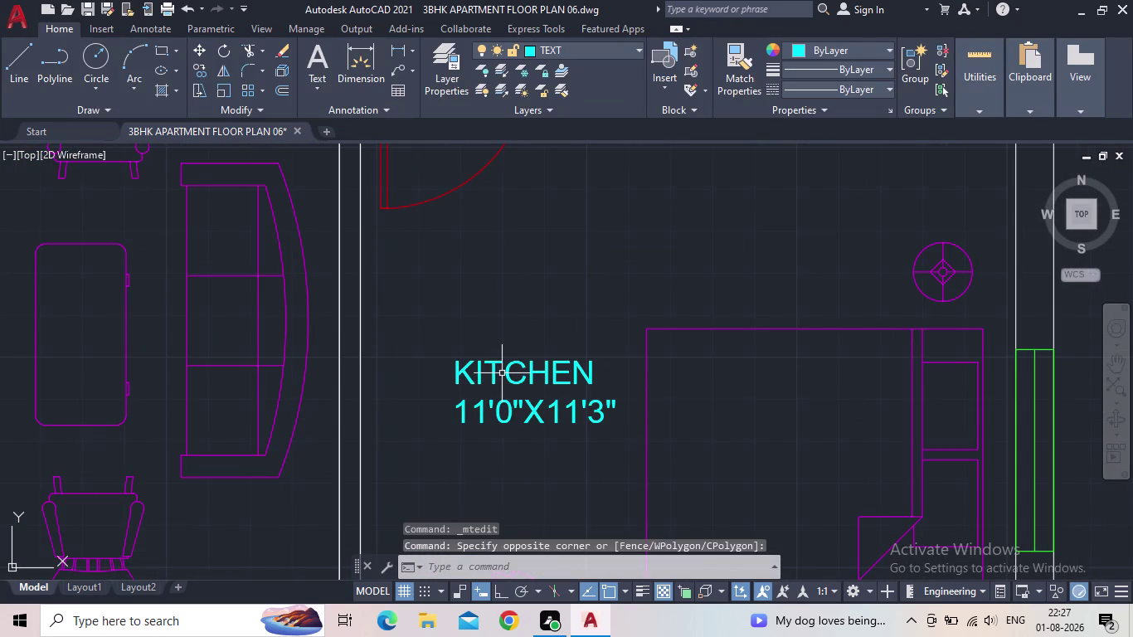
triple_click(502, 374)
double_click(491, 372)
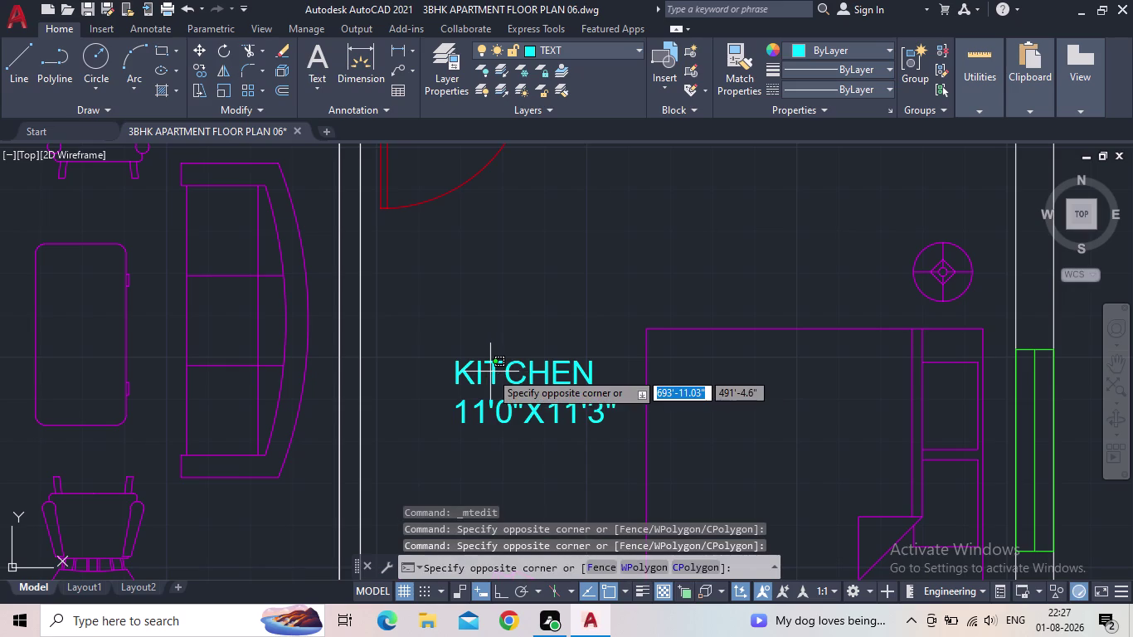
double_click(490, 372)
double_click(546, 384)
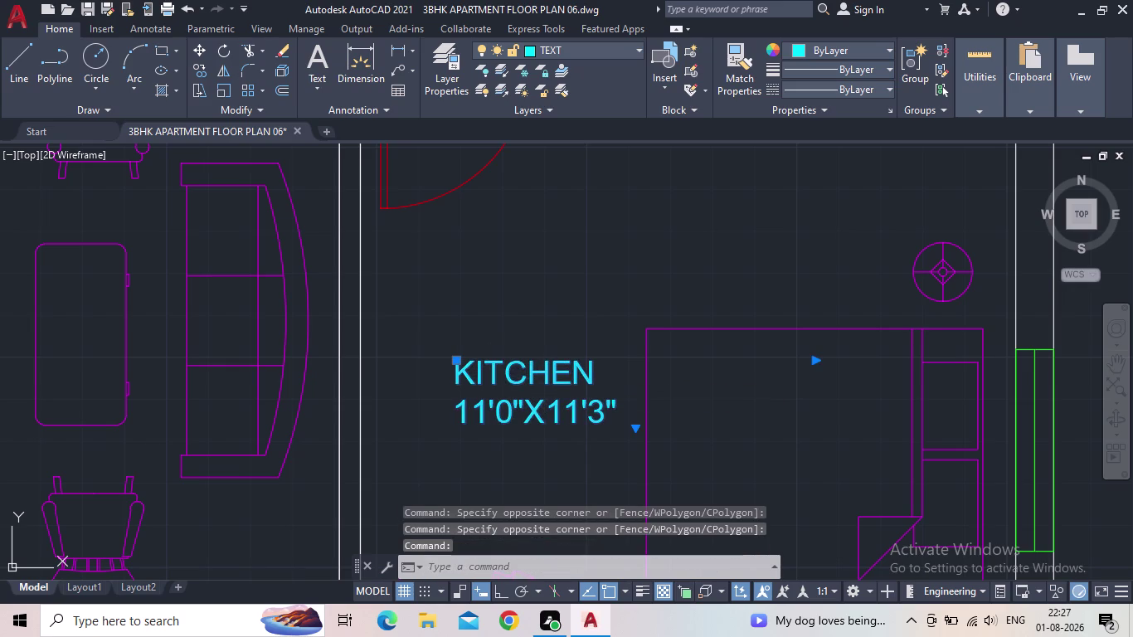
click(619, 407)
drag(620, 406, 469, 388)
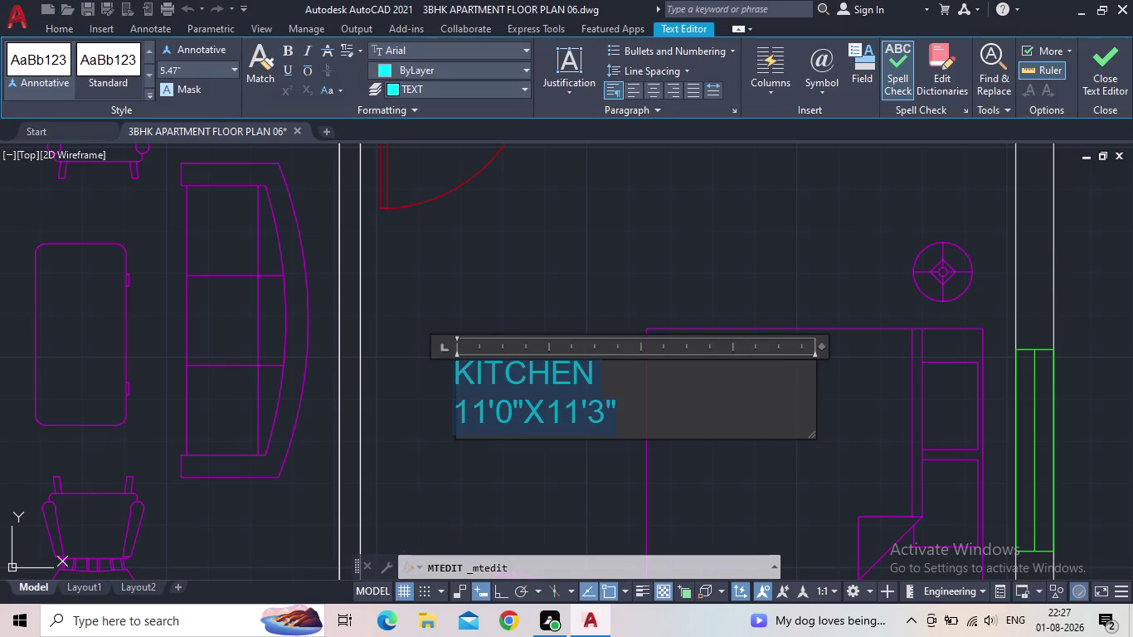
drag(470, 387, 469, 385)
Replace the selected label text with BED ROOM.
text(BED)
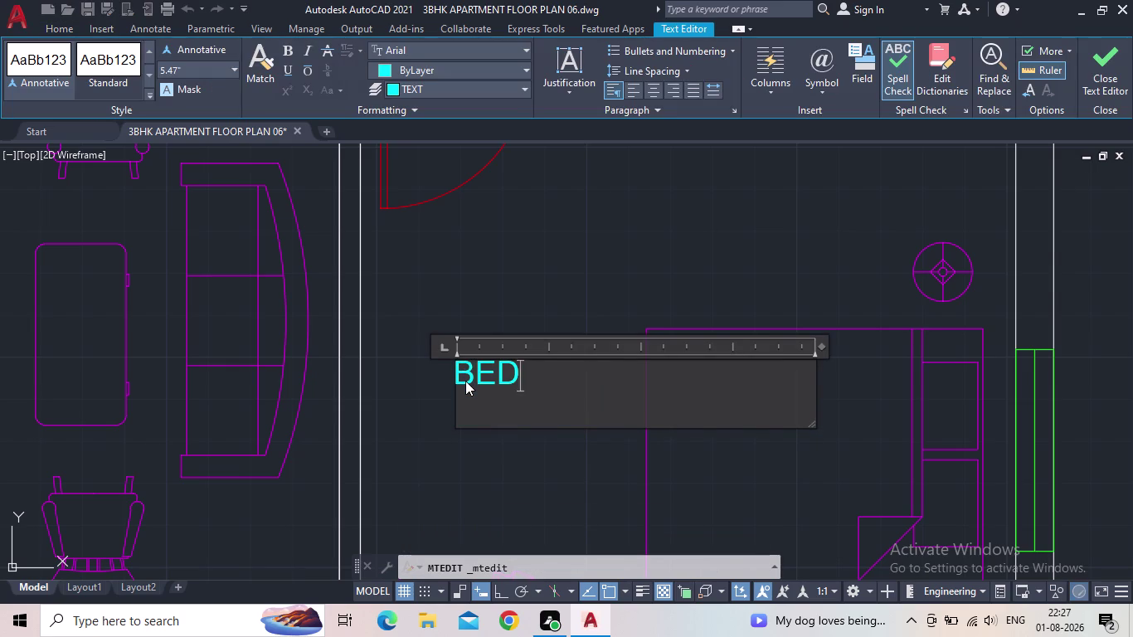
key(space)
text(ROO)
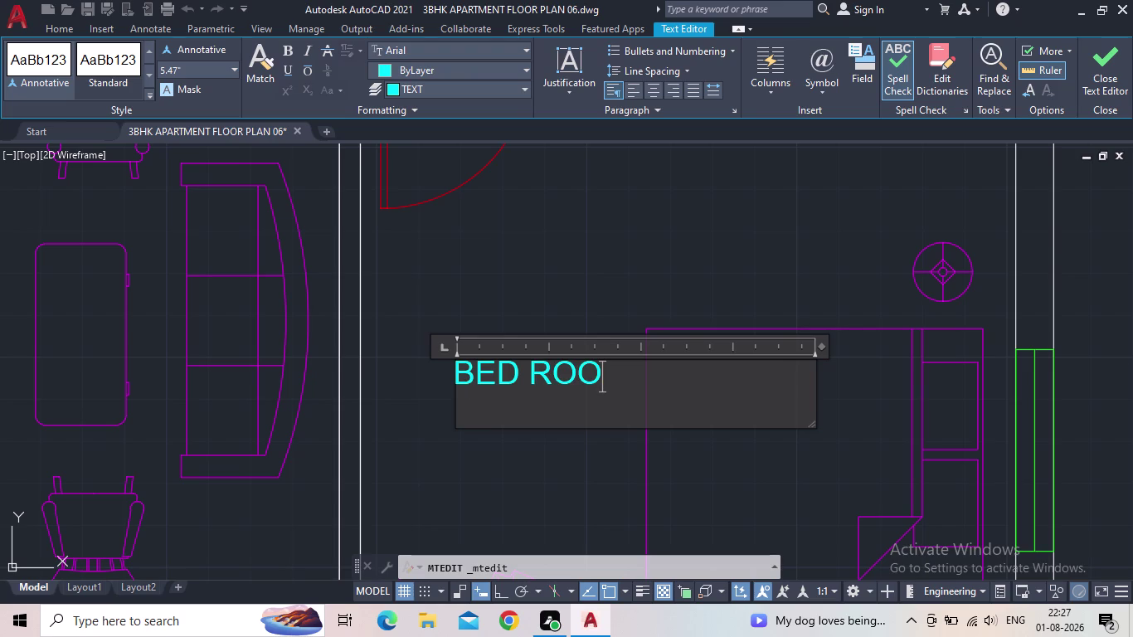
key(m)
key(Return)
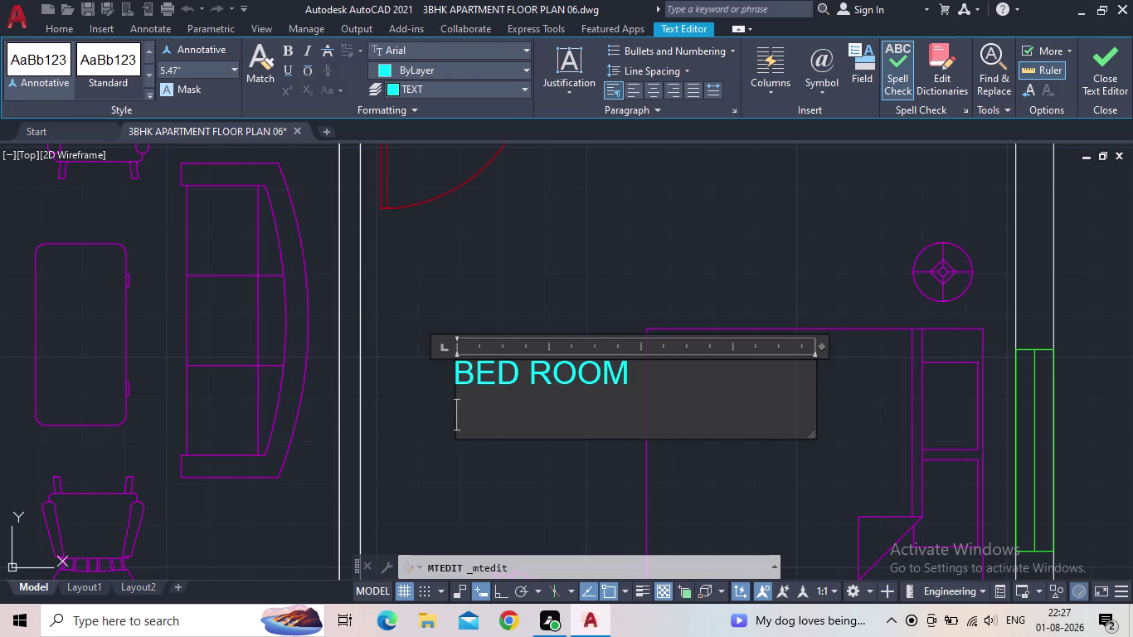
Add the size 13'0"X13'0" on the second line and close the text editor.
text(1)
text(3)
key(apostrophe)
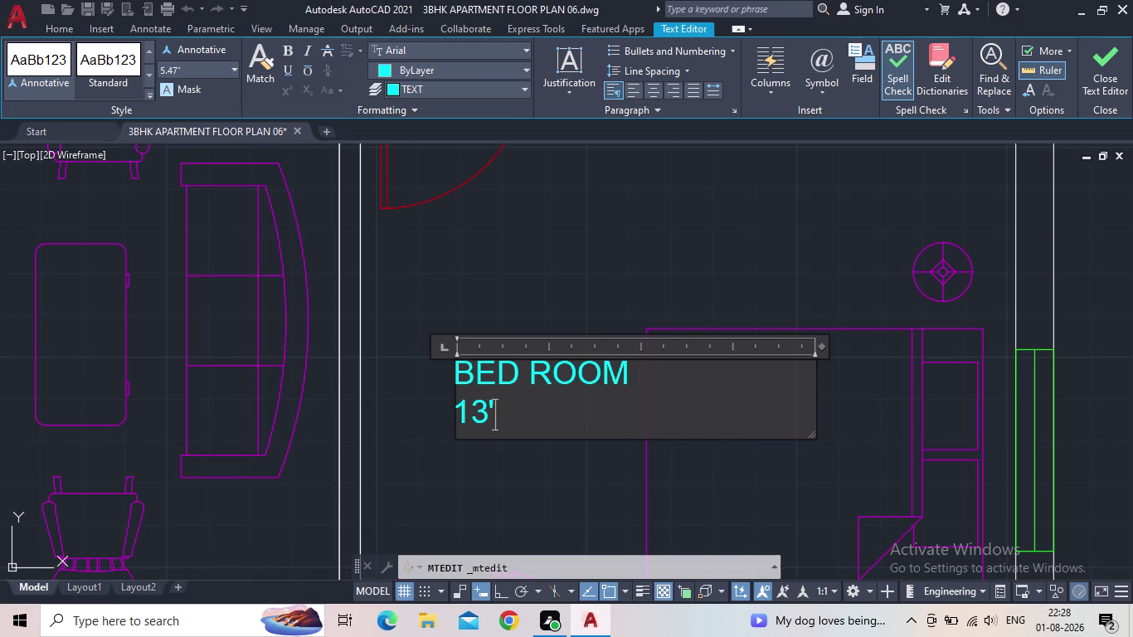
text(0")
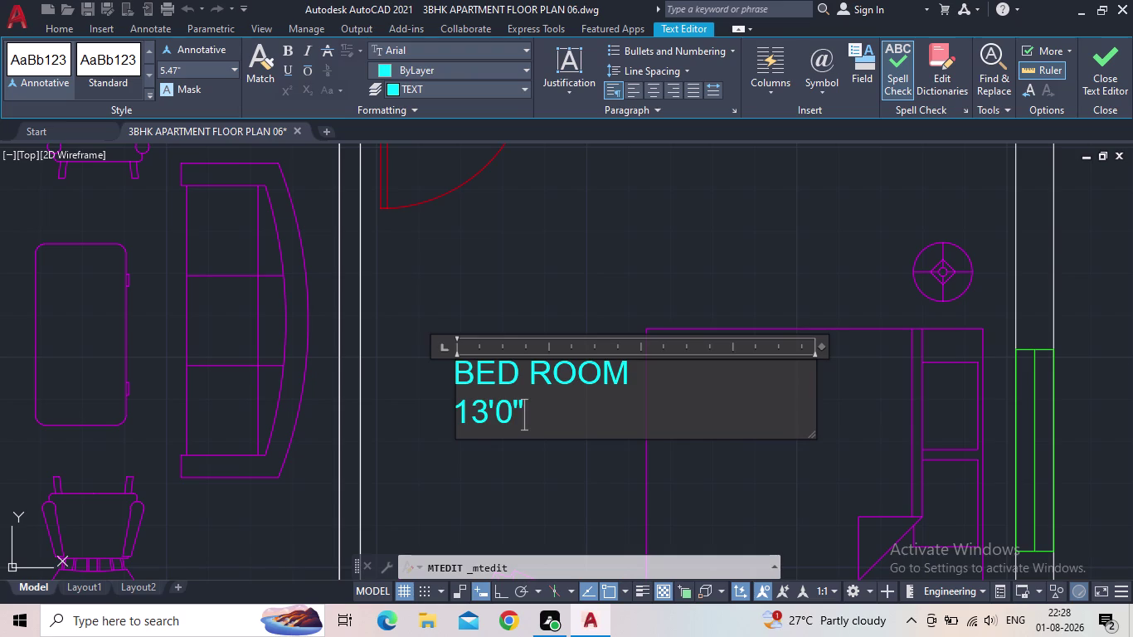
key(x)
text(13)
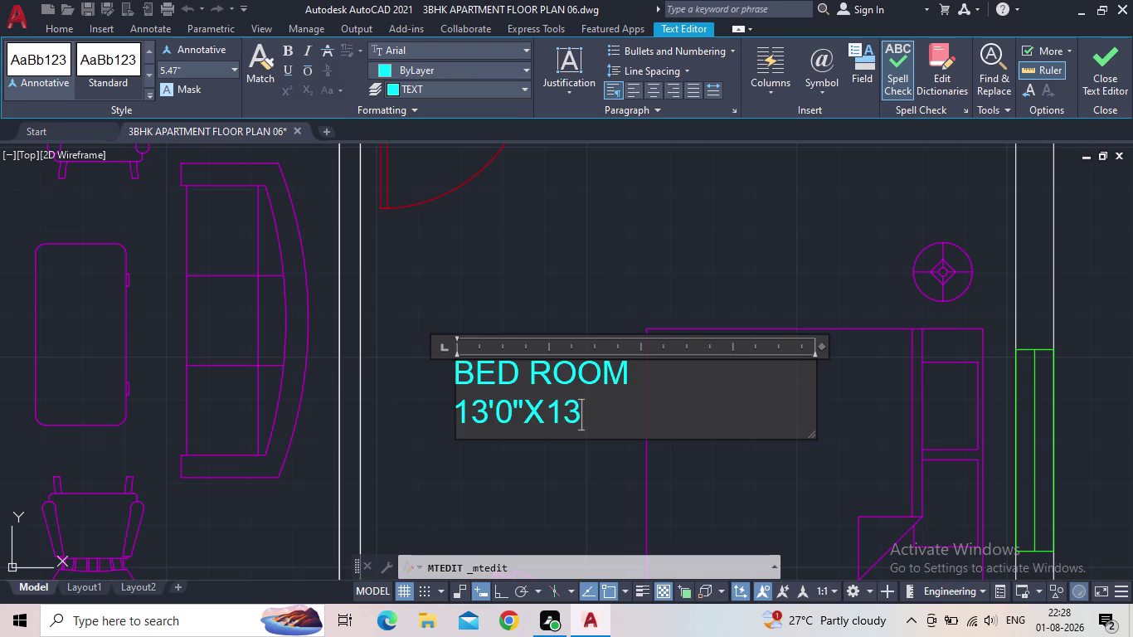
text('0")
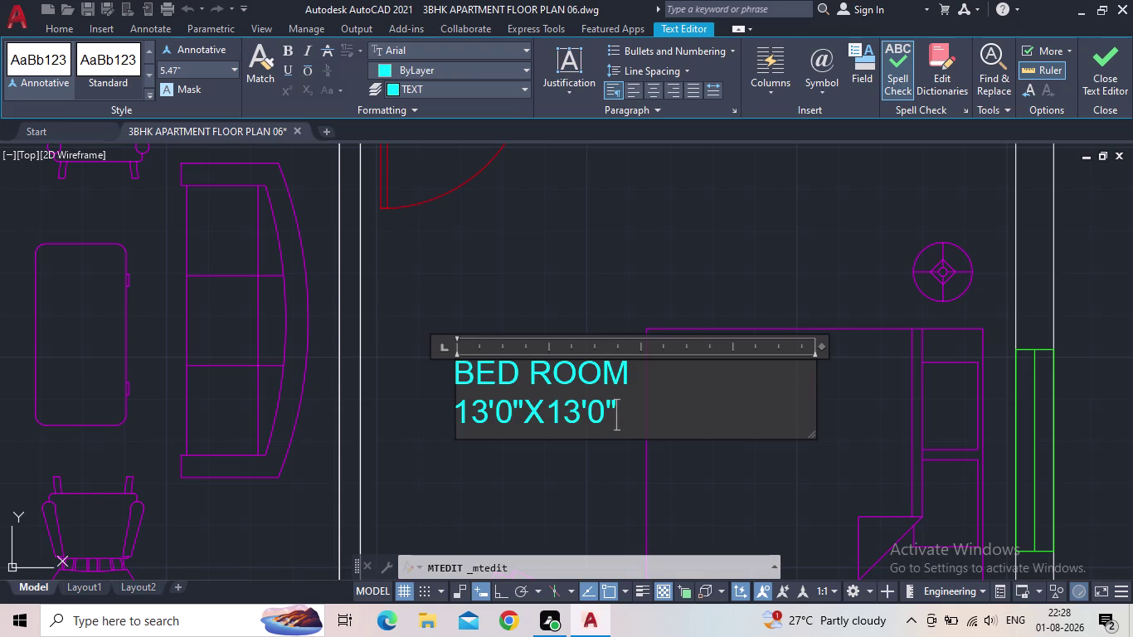
click(1114, 91)
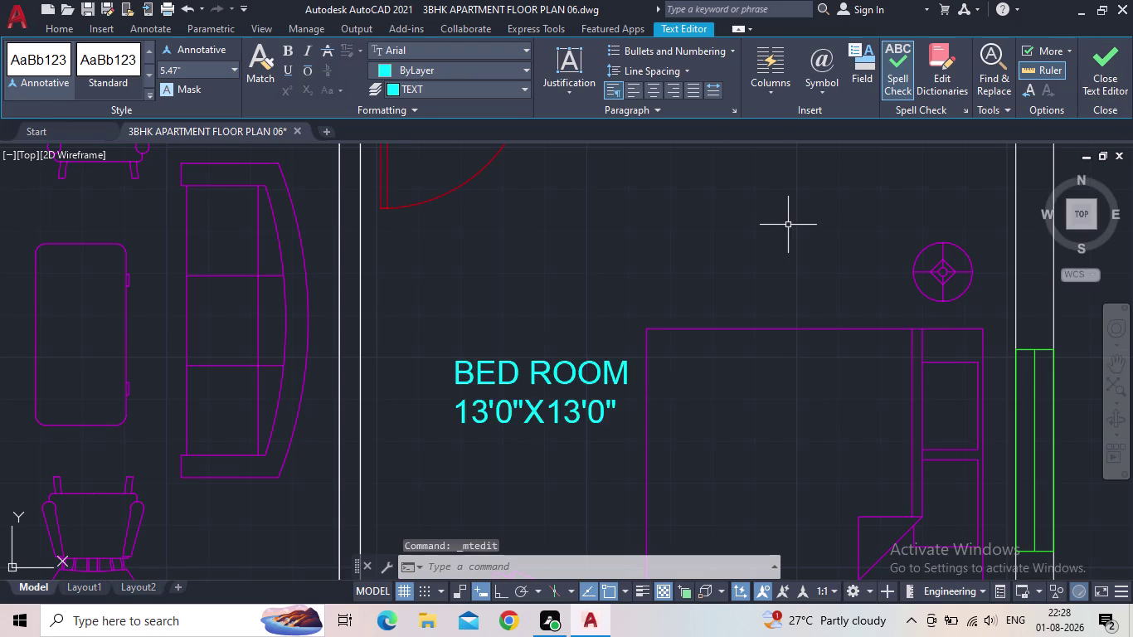
scroll(down, 3)
middle_drag(588, 352, 570, 341)
middle_drag(558, 275, 490, 311)
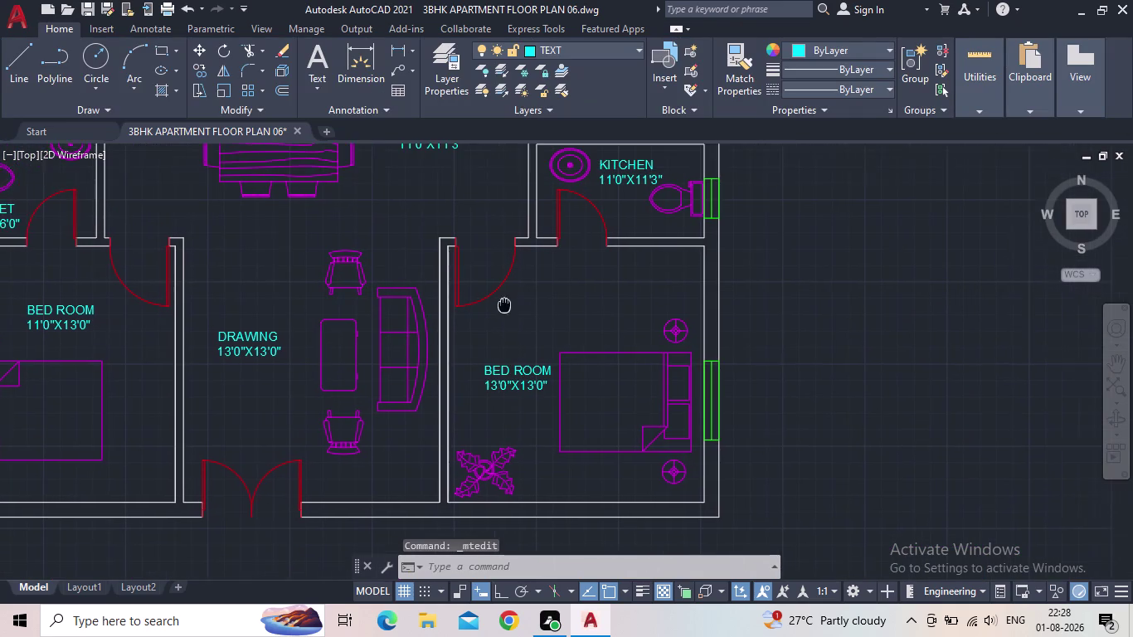
Pan to the lower toilet and retype its copied KITCHEN label as TOILET.
middle_drag(490, 311, 458, 317)
scroll(up, 3)
middle_drag(448, 267, 321, 317)
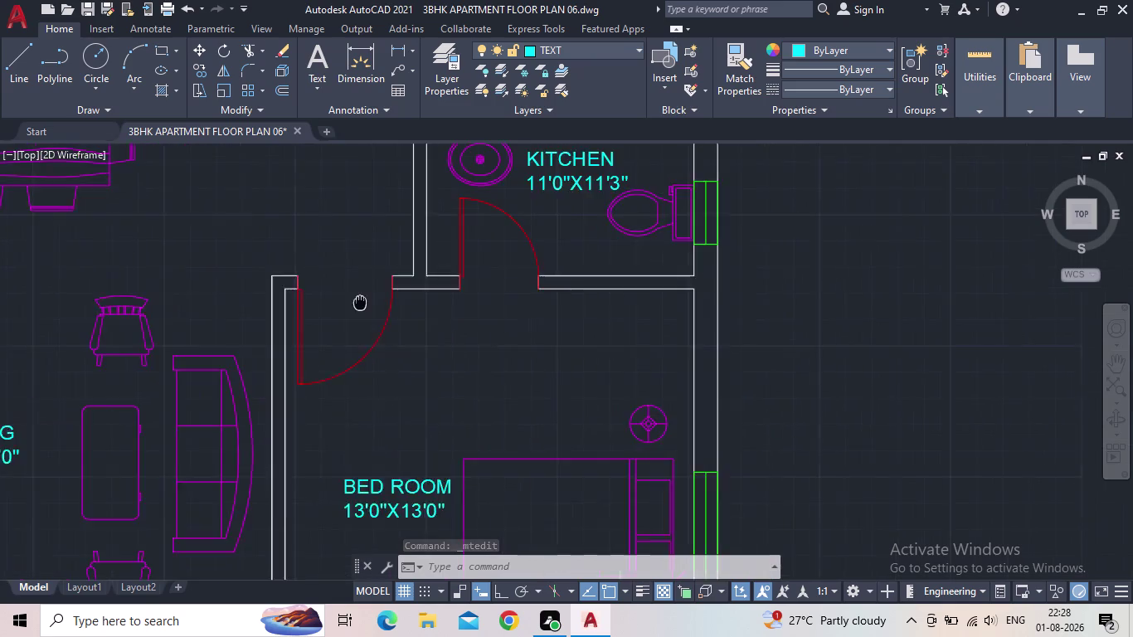
middle_drag(321, 318, 223, 360)
double_click(422, 213)
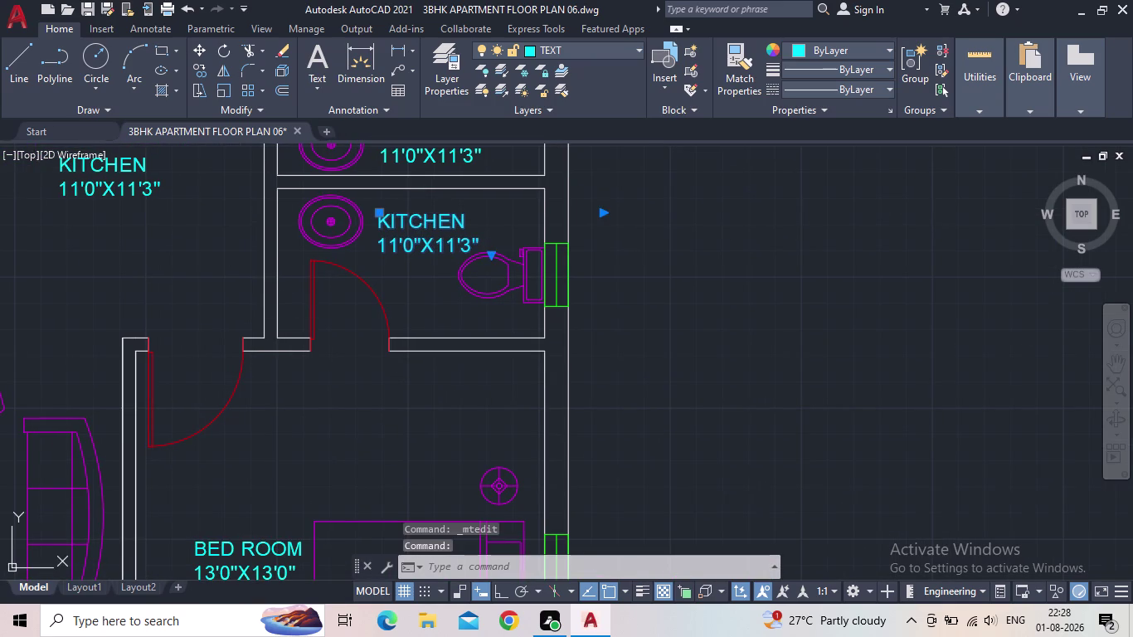
drag(482, 245, 393, 230)
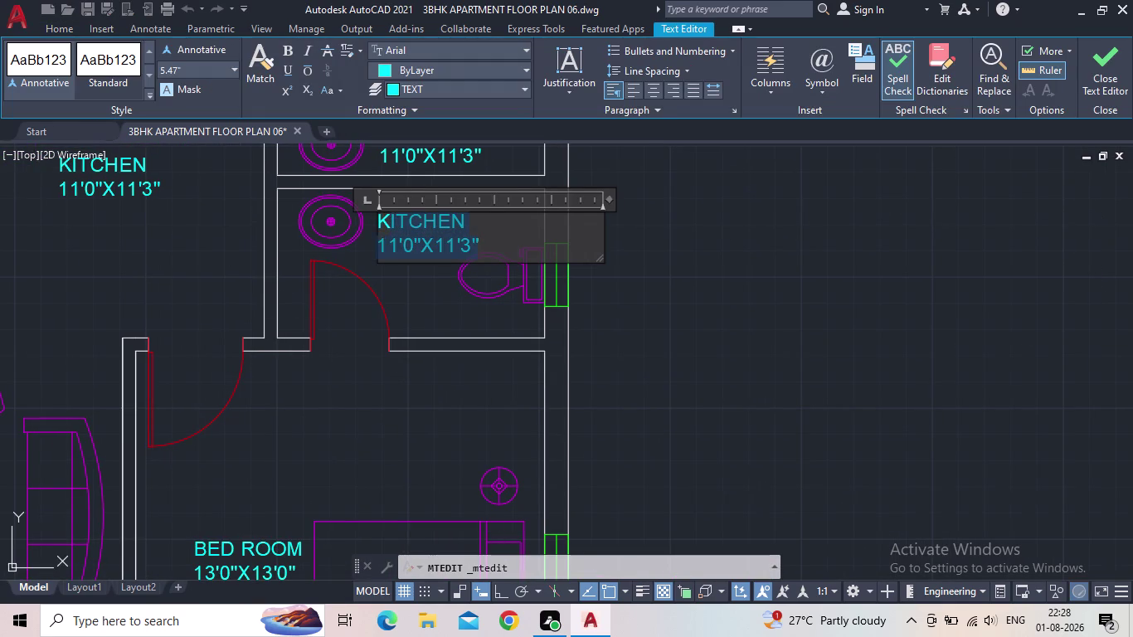
drag(393, 230, 370, 222)
text(TO)
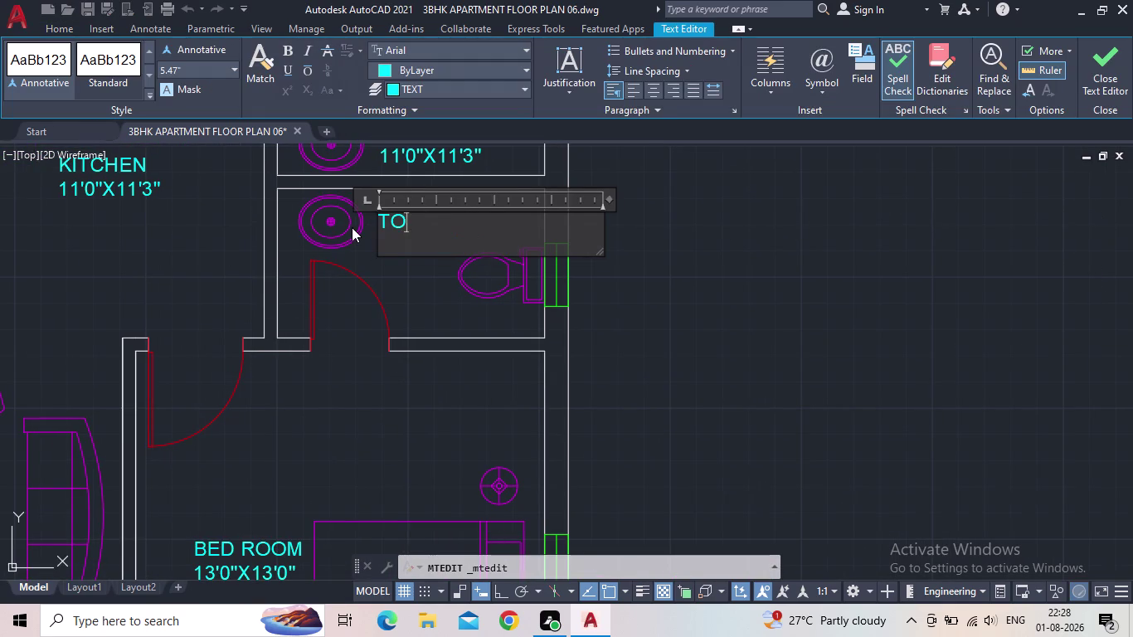
text(ILET)
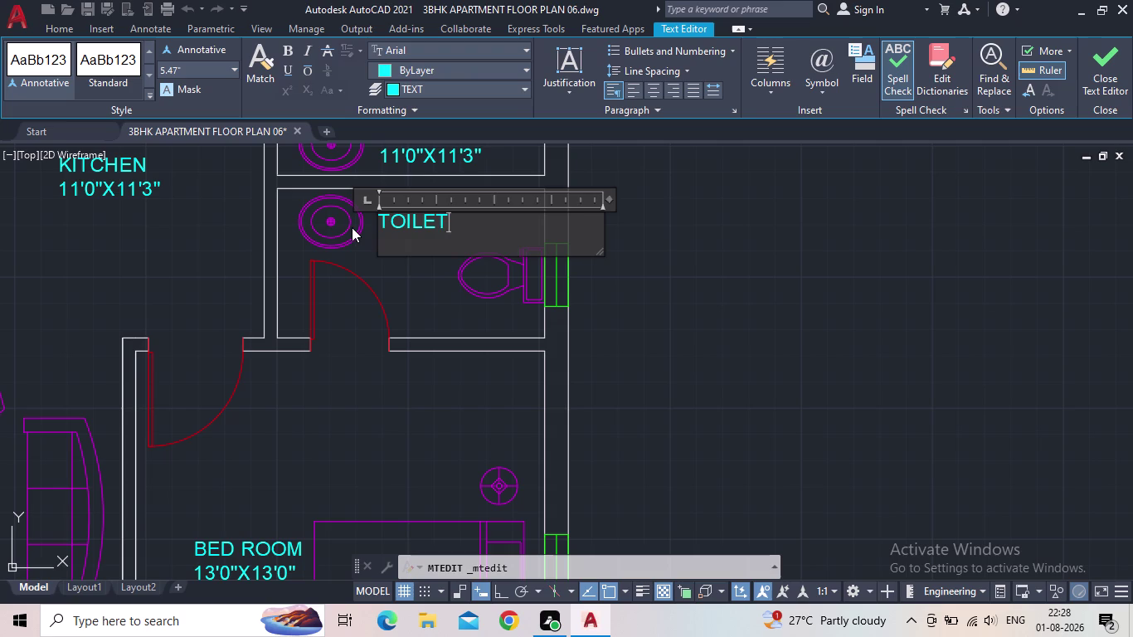
key(Return)
Enter the size 8'6"X4'9" below TOILET and close the text editor.
key(8)
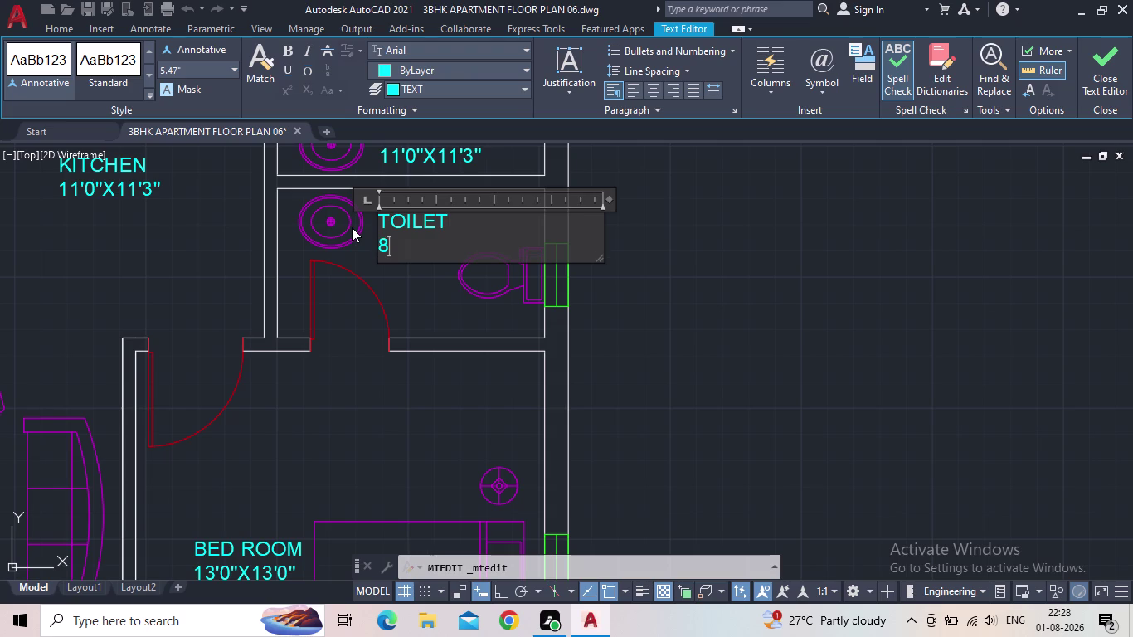
text('6)
key(shift+colon)
key(BackSpace)
key(shift+quotedbl)
key(x)
key(4)
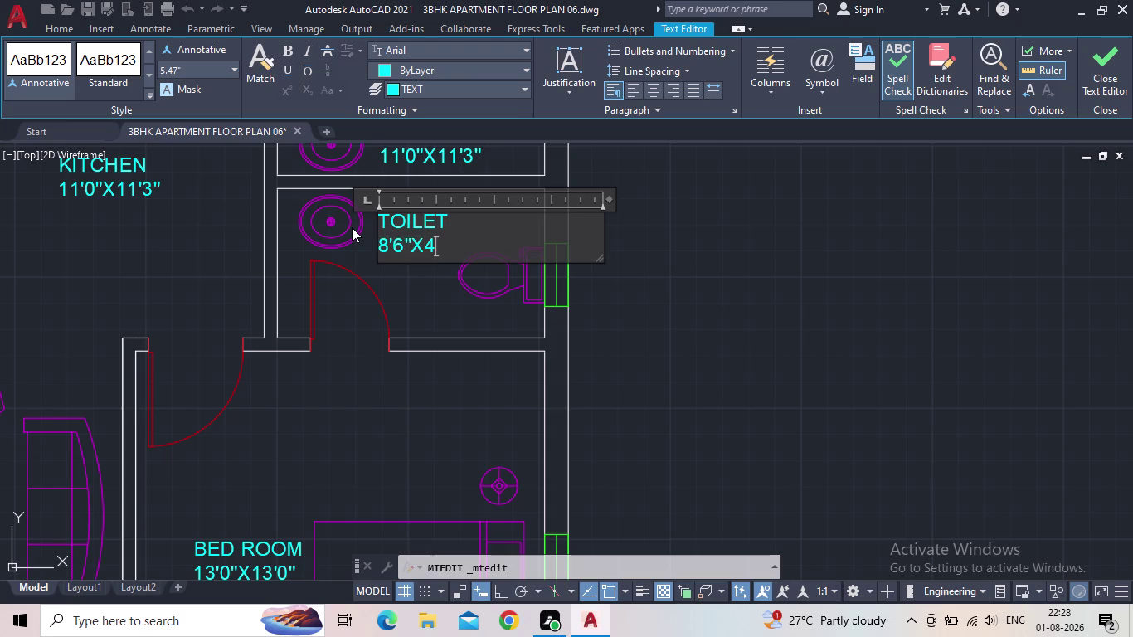
key(9)
key(BackSpace)
text('9")
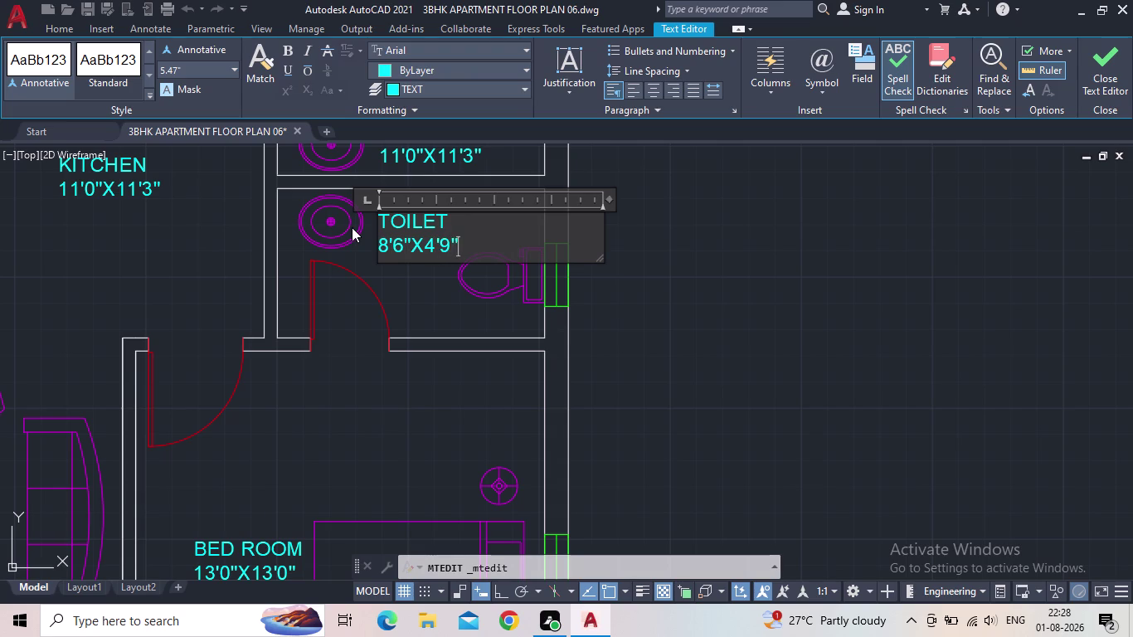
click(1121, 80)
middle_drag(342, 219, 321, 351)
scroll(up, 3)
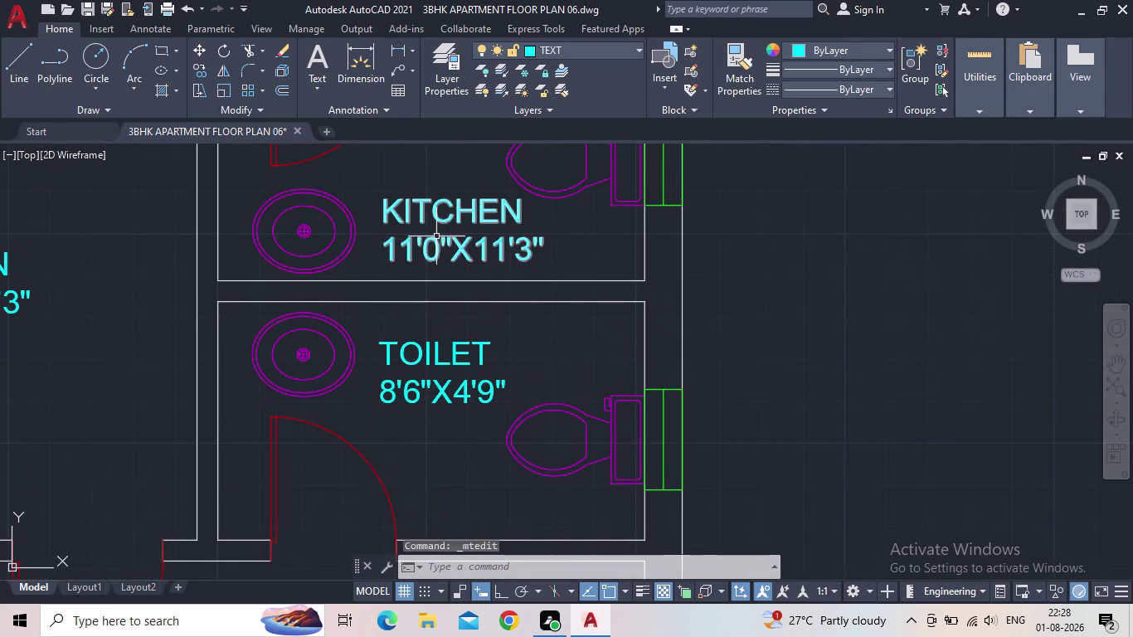
Replace the upper room's KITCHEN label text with TOILET and start a second line.
double_click(441, 213)
triple_click(440, 213)
click(435, 211)
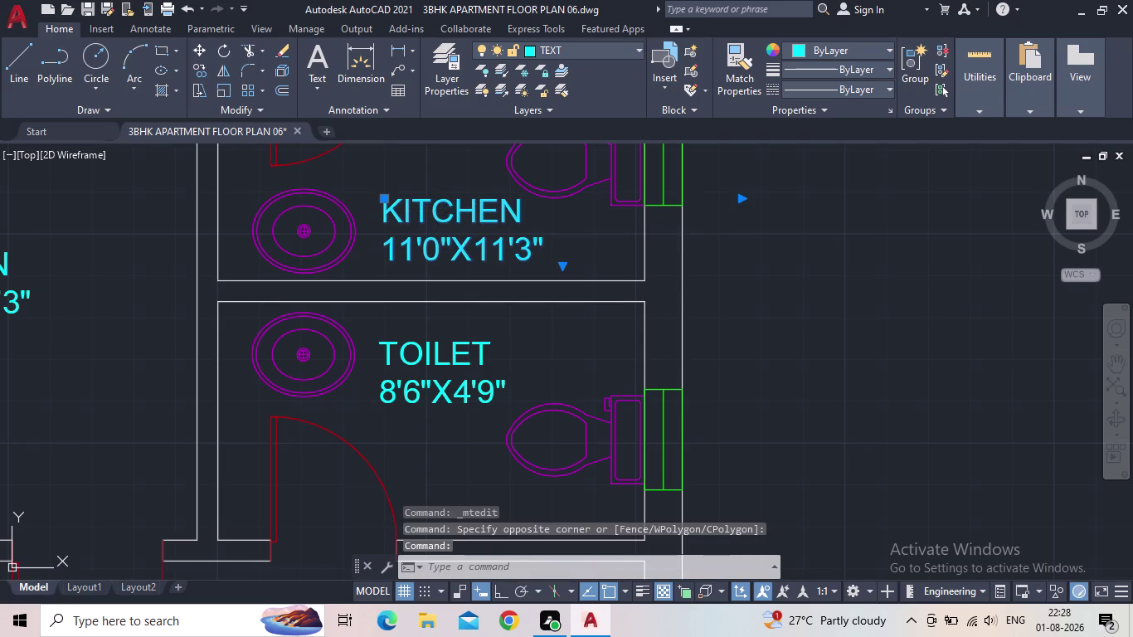
drag(565, 249, 368, 229)
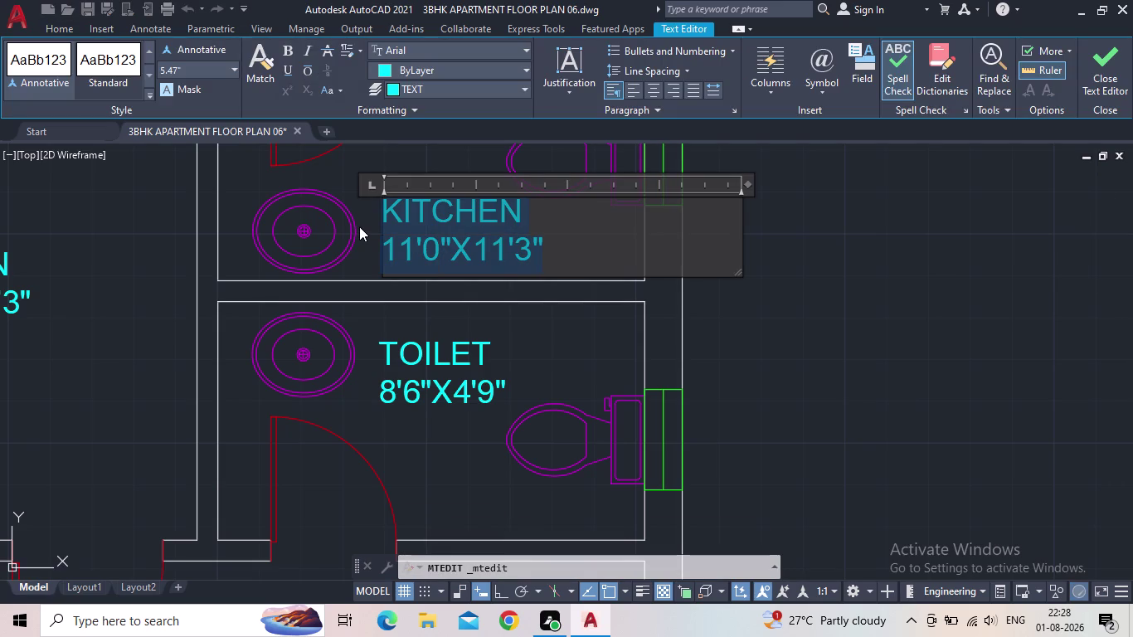
text(TOIL)
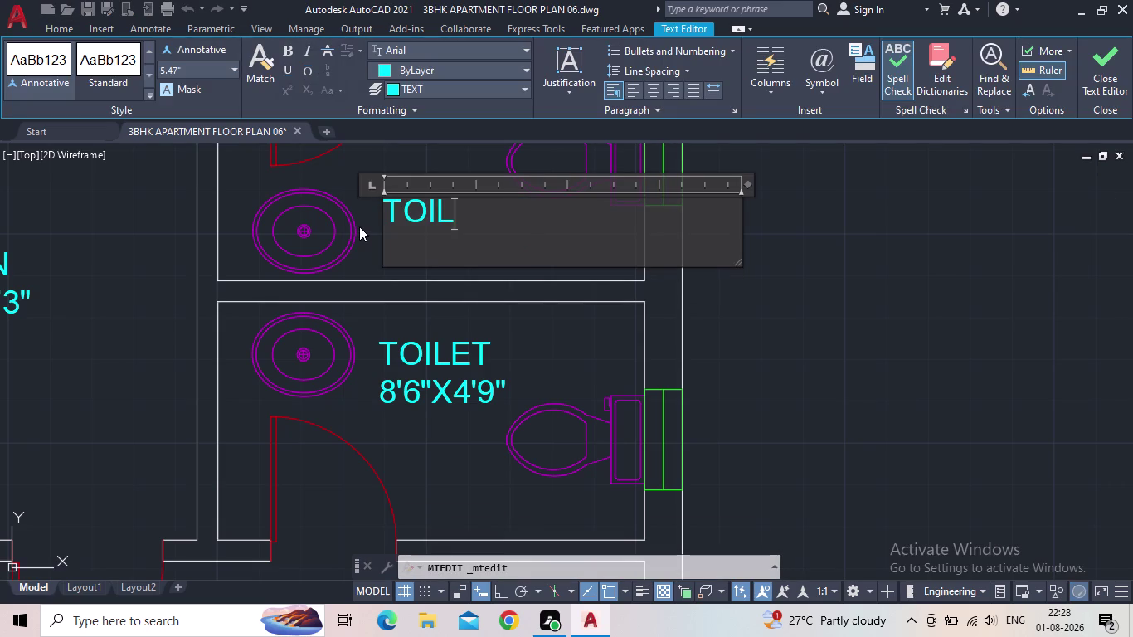
text(ET)
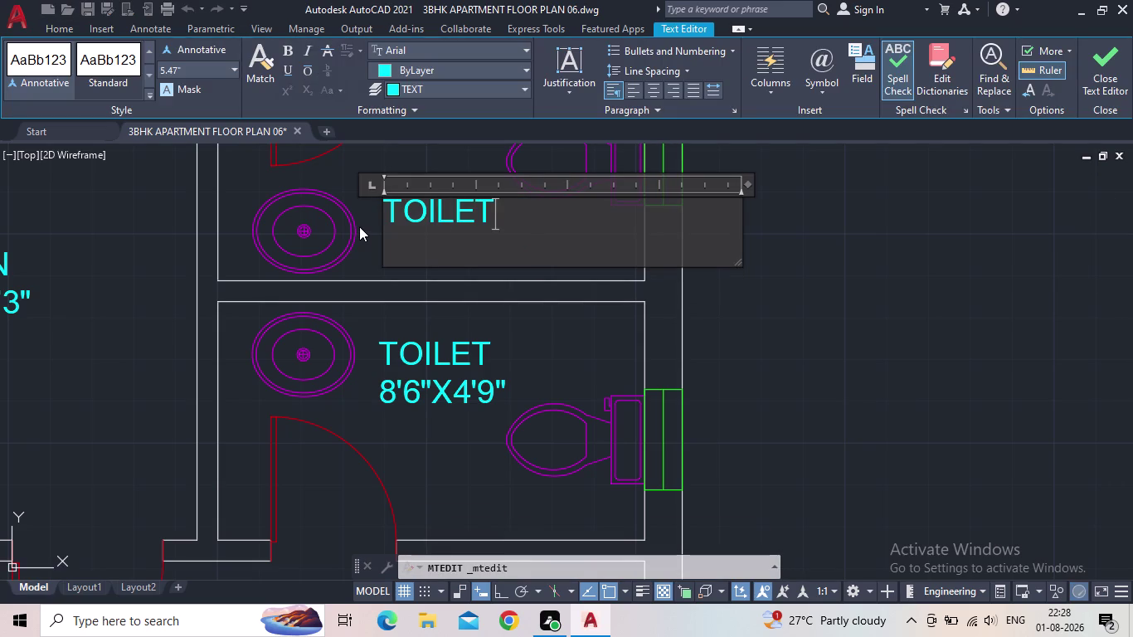
key(Return)
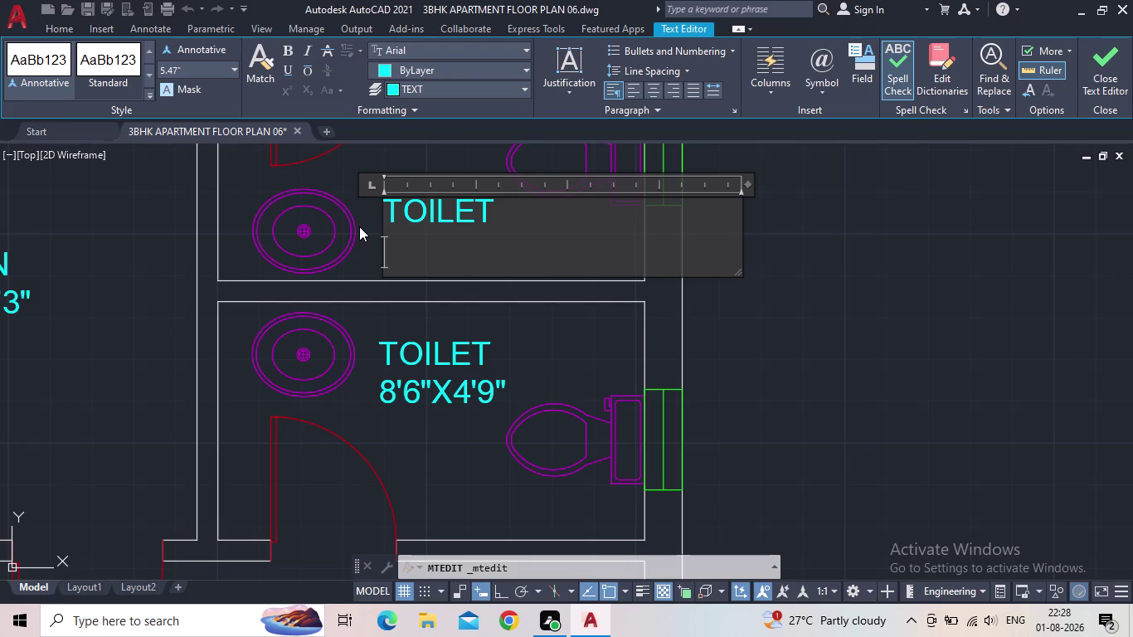
Enter the size 8'6"X5'0" on the second line and close the text editor.
text(8'6)
text(")
key(x)
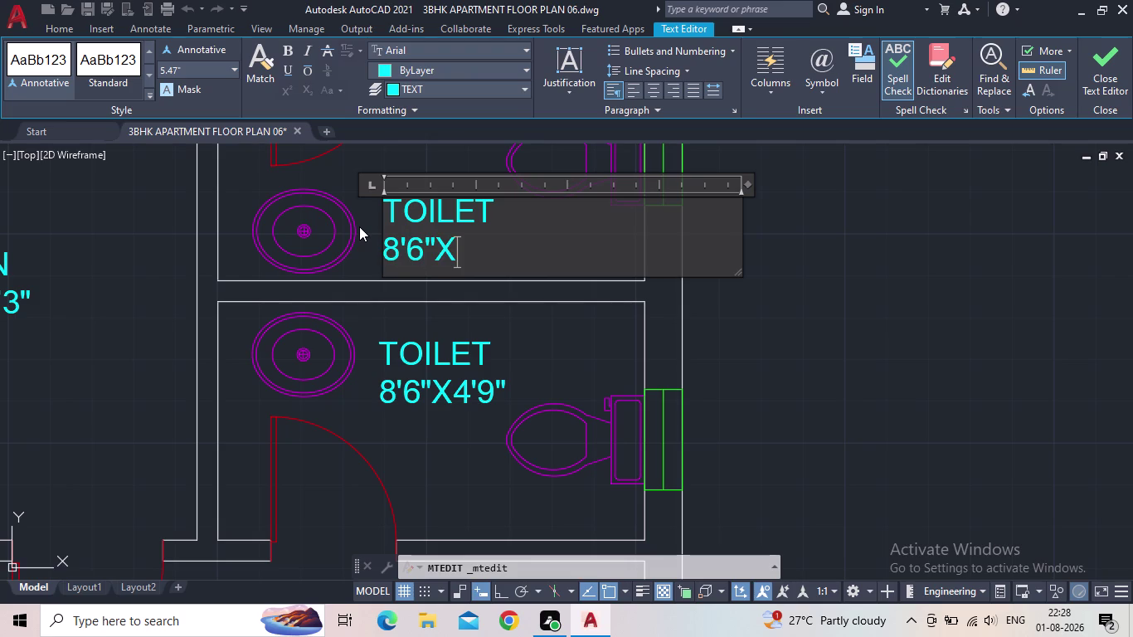
text(5')
text(0")
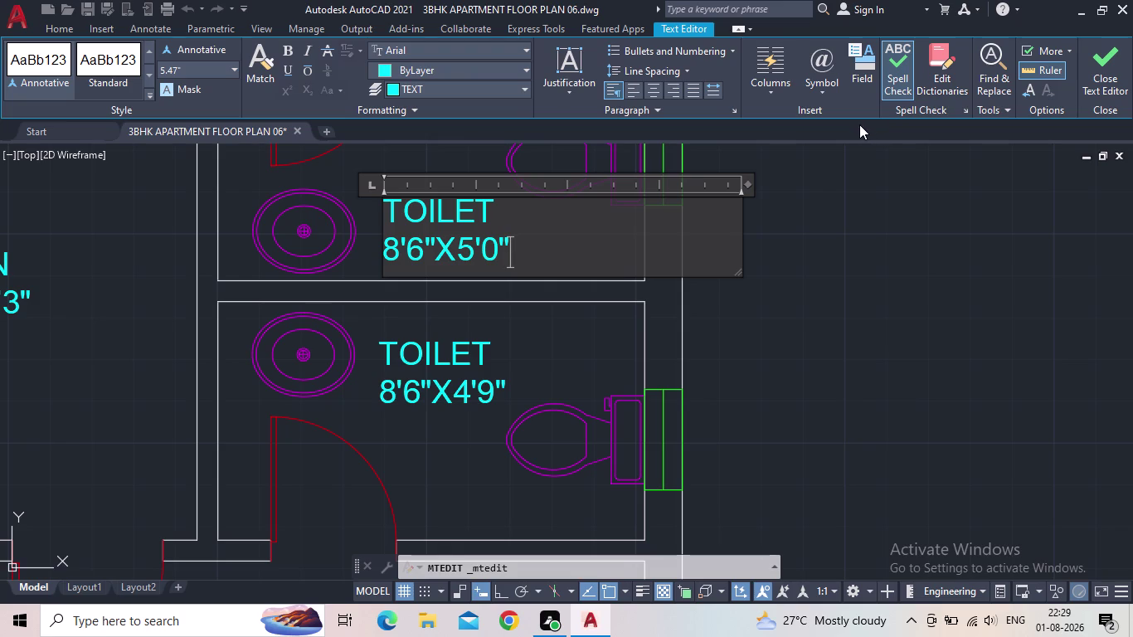
middle_drag(506, 390, 514, 375)
click(551, 246)
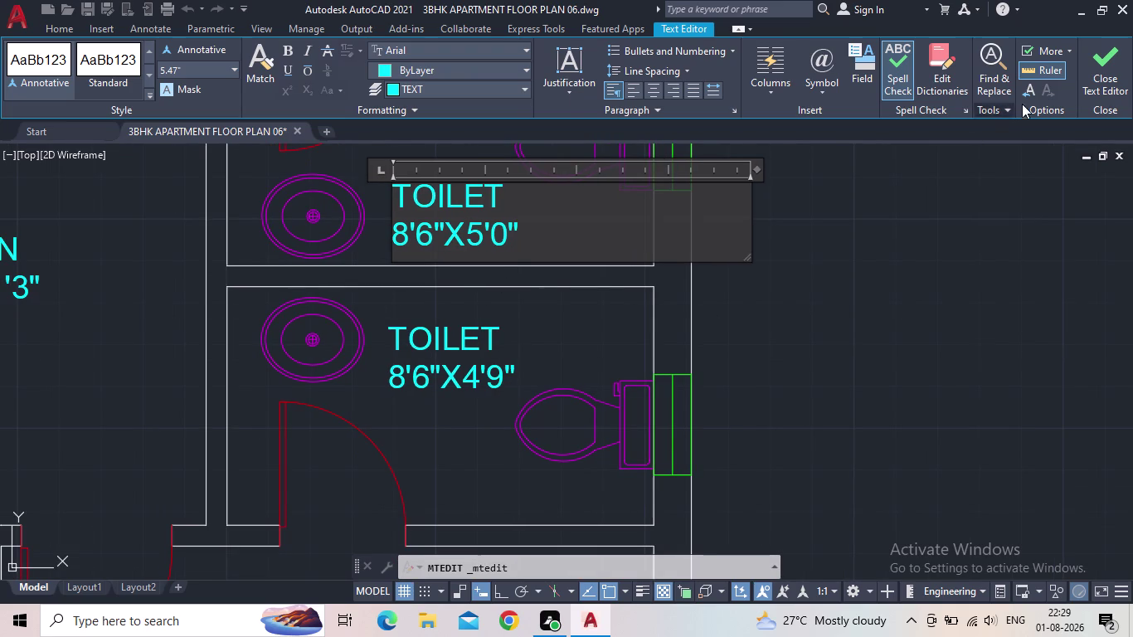
click(1101, 70)
scroll(down, 3)
middle_drag(467, 217, 472, 240)
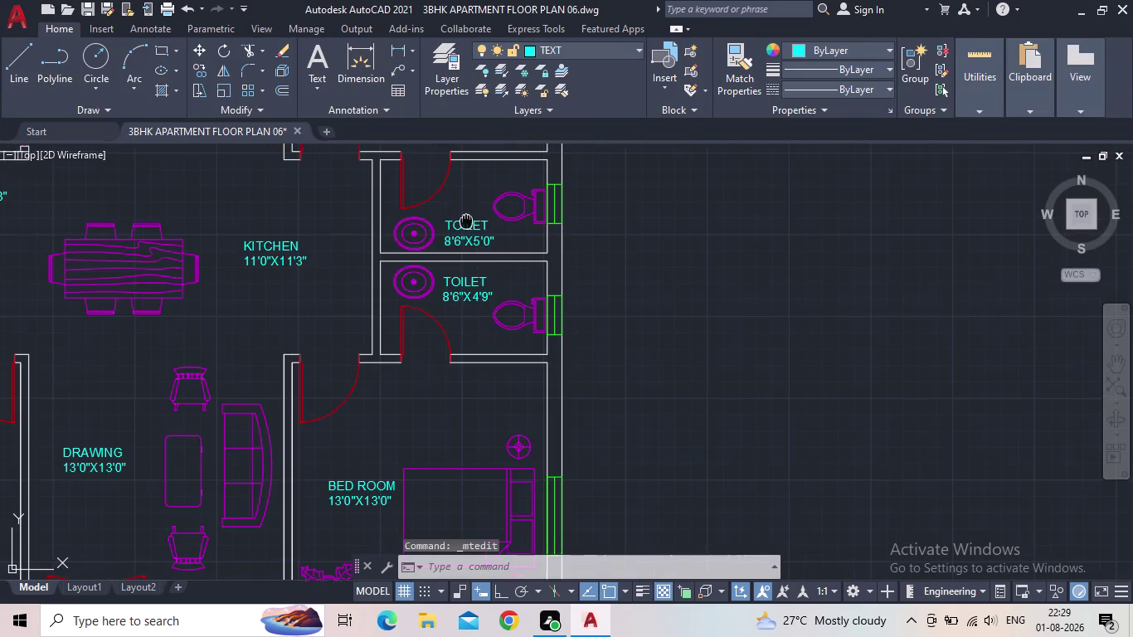
Replace the central room's KITCHEN label text with DINING and start a second line.
middle_drag(472, 240, 558, 436)
middle_drag(380, 411, 511, 280)
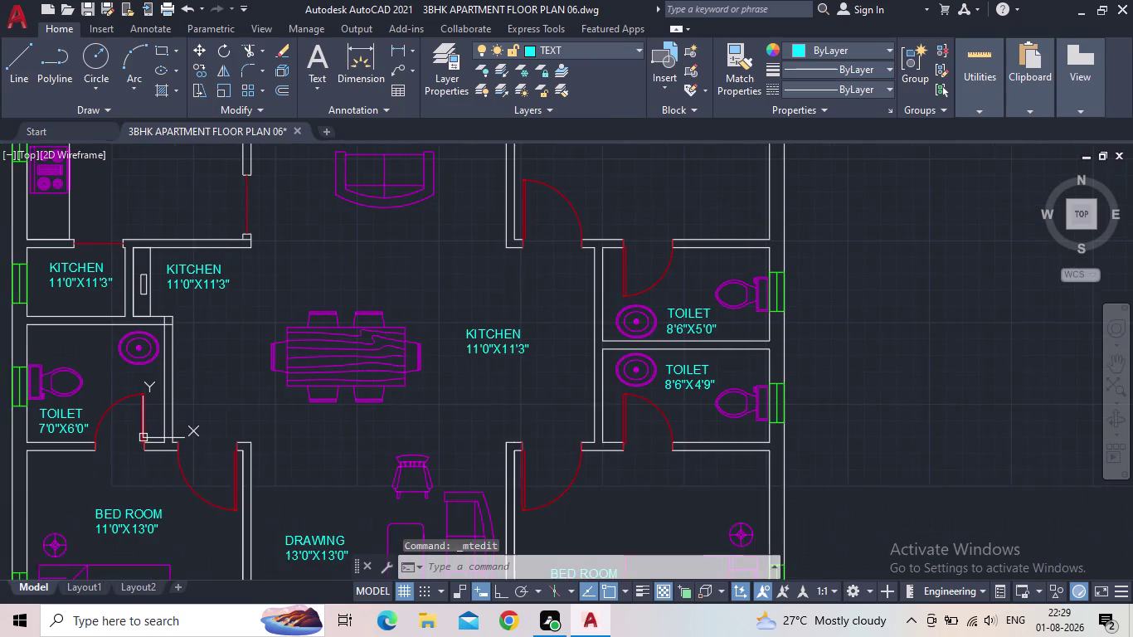
scroll(up, 3)
click(525, 342)
click(520, 336)
click(511, 340)
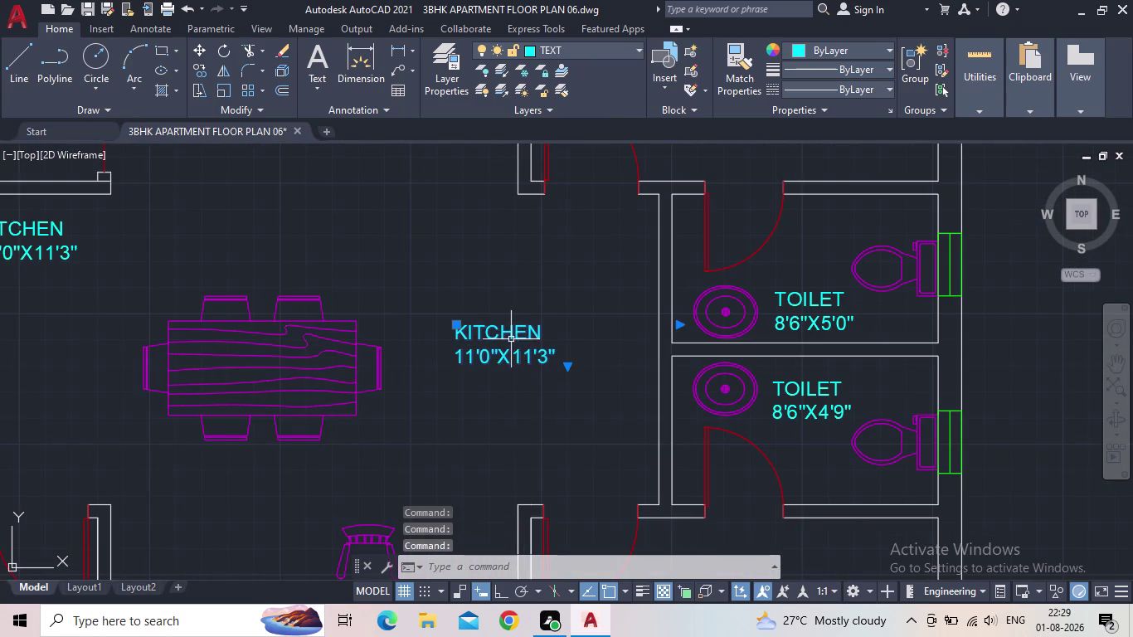
double_click(515, 332)
click(515, 332)
drag(572, 356, 455, 333)
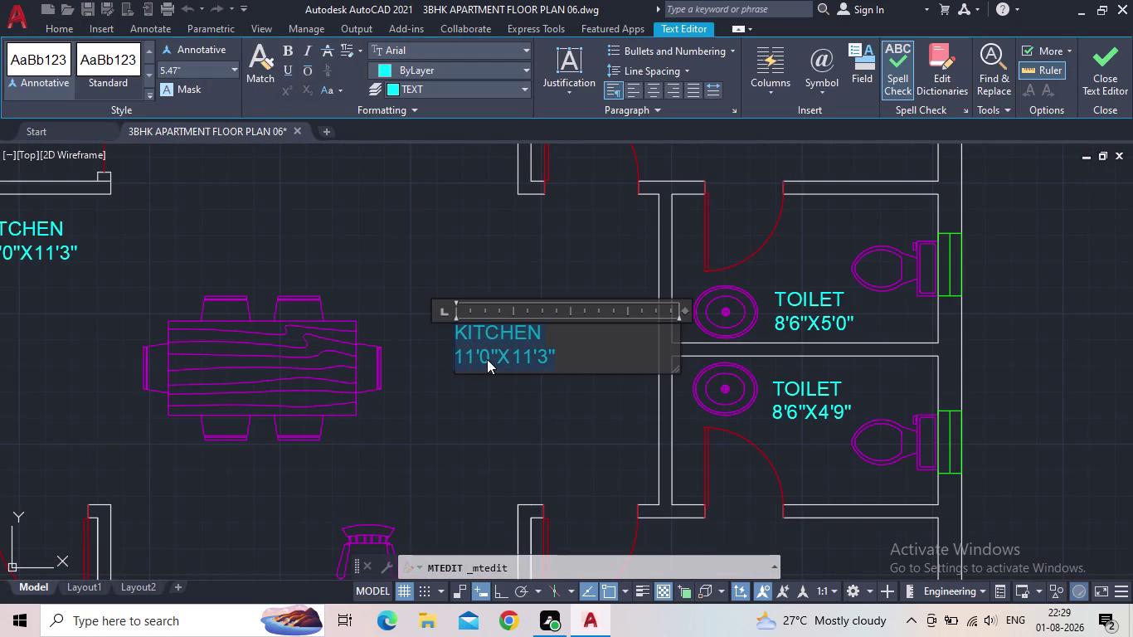
text(DIN)
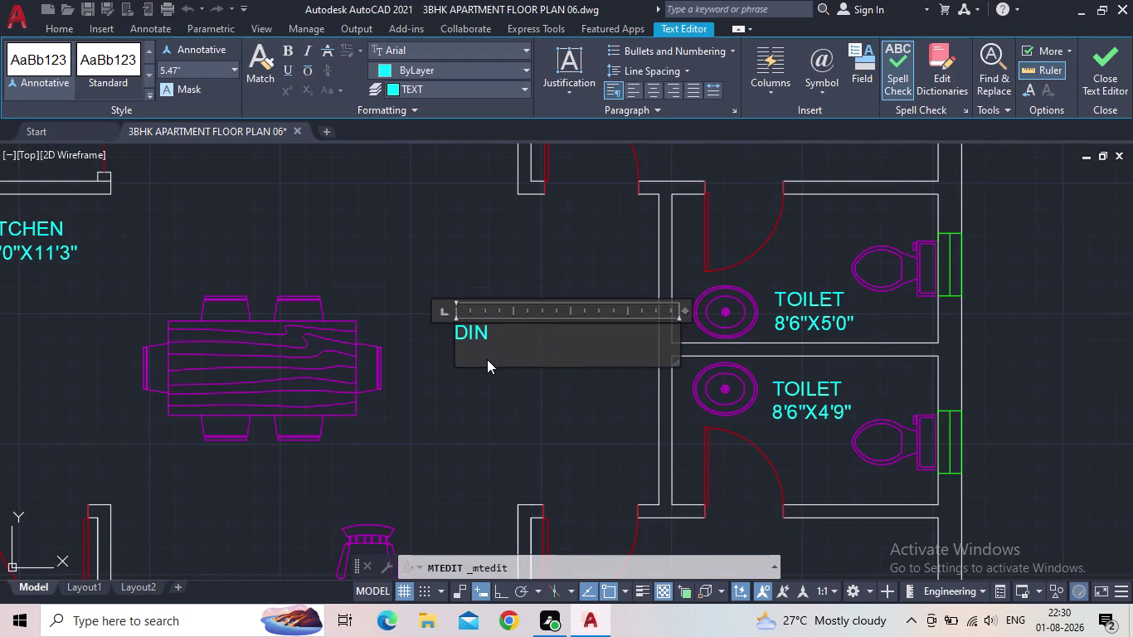
text(ING)
key(Return)
Enter the dining size 13'0"X10'0" on the second line and close the editor.
text(13)
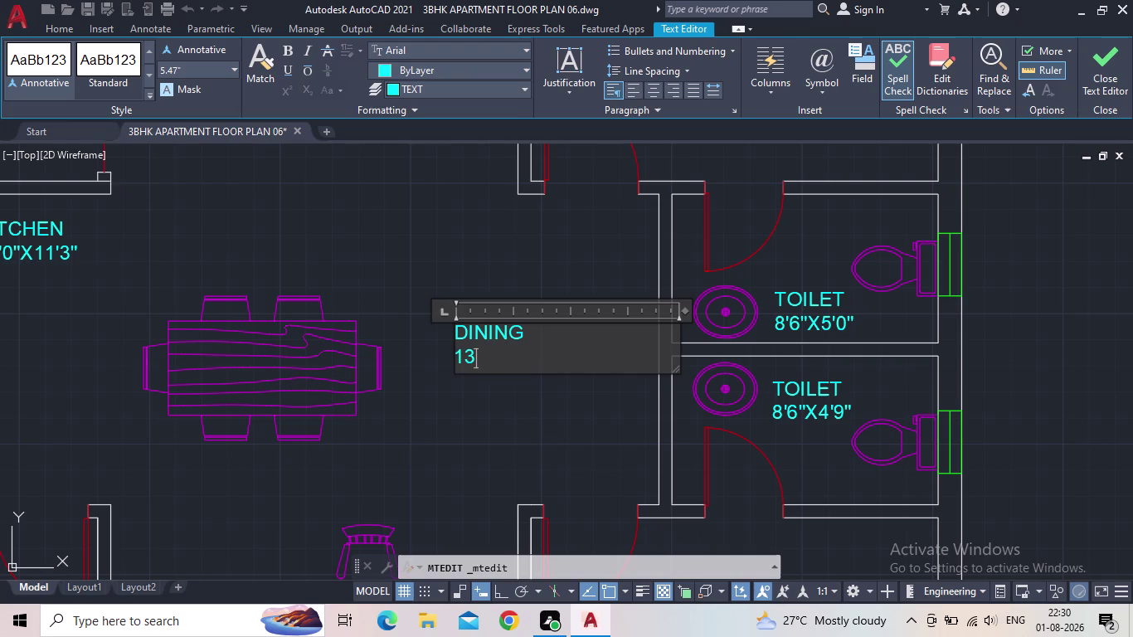
key(apostrophe)
key(0)
key(shift+quotedbl)
key(x)
text(10')
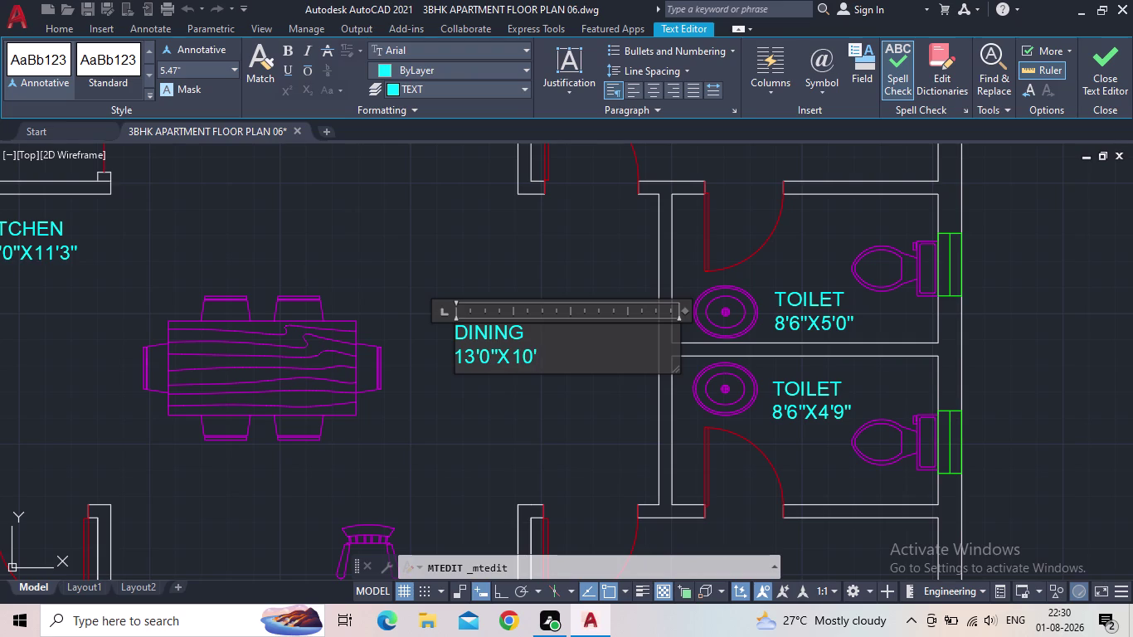
text(0")
click(1090, 97)
scroll(down, 3)
middle_drag(541, 297, 543, 317)
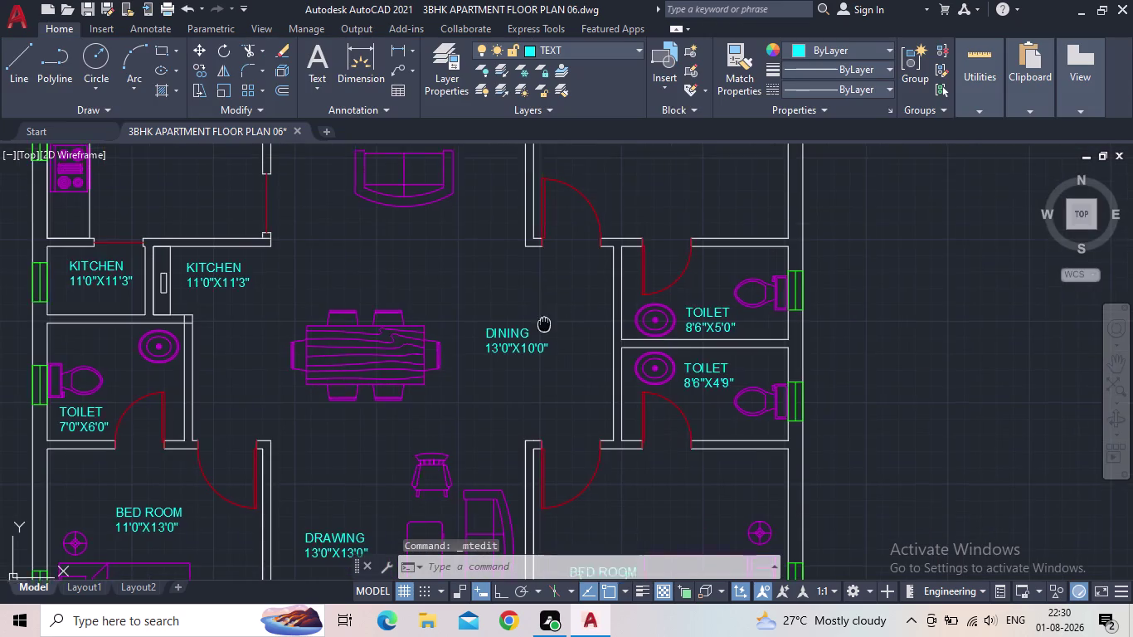
Replace the living area label's text with LIVING and start a second line.
middle_drag(542, 318, 565, 421)
scroll(up, 3)
middle_drag(342, 190, 392, 392)
triple_click(391, 381)
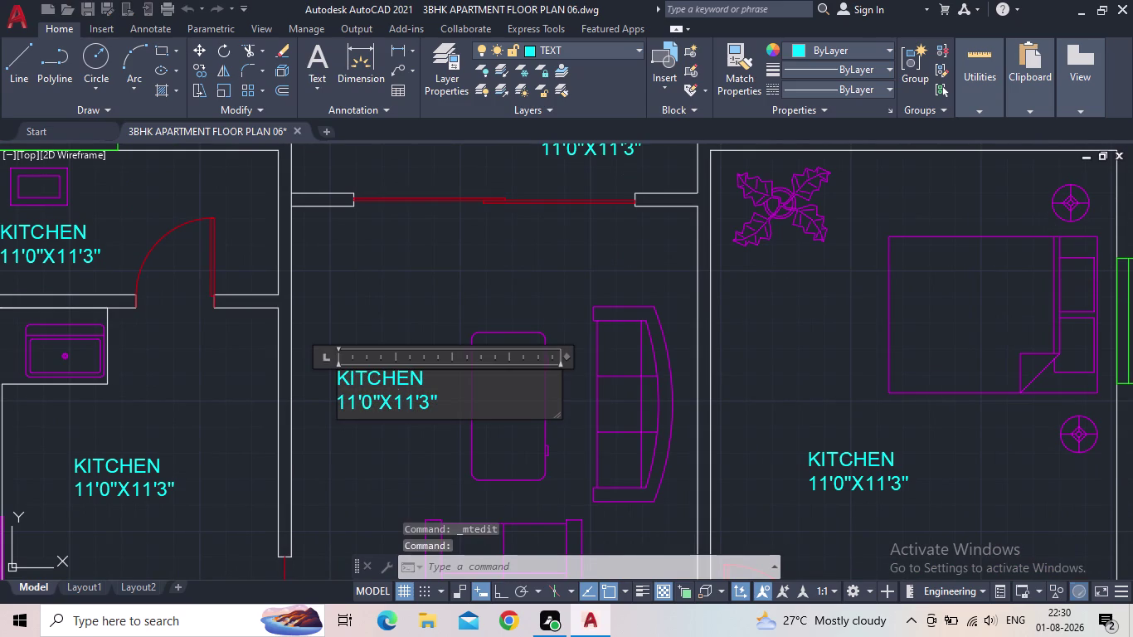
drag(437, 400, 336, 385)
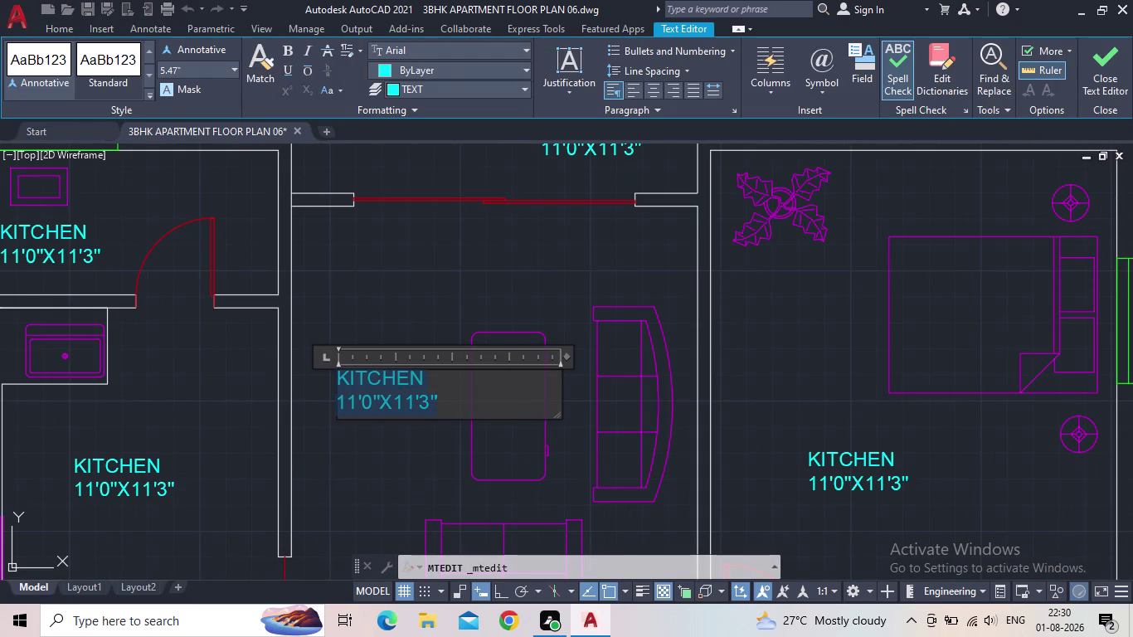
text(LIVING)
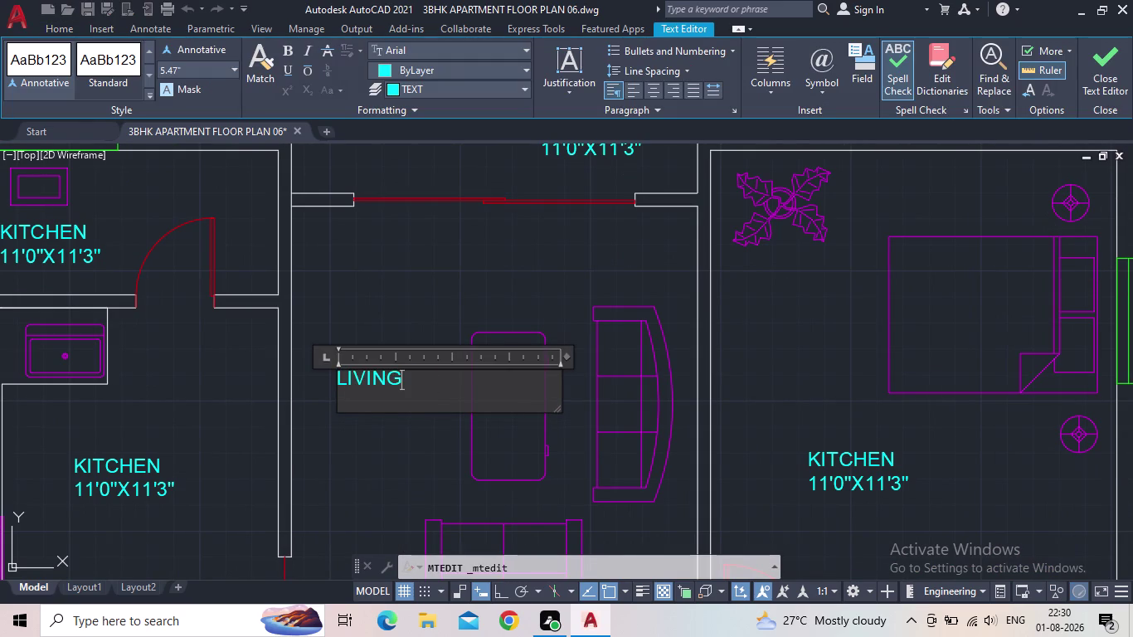
key(Return)
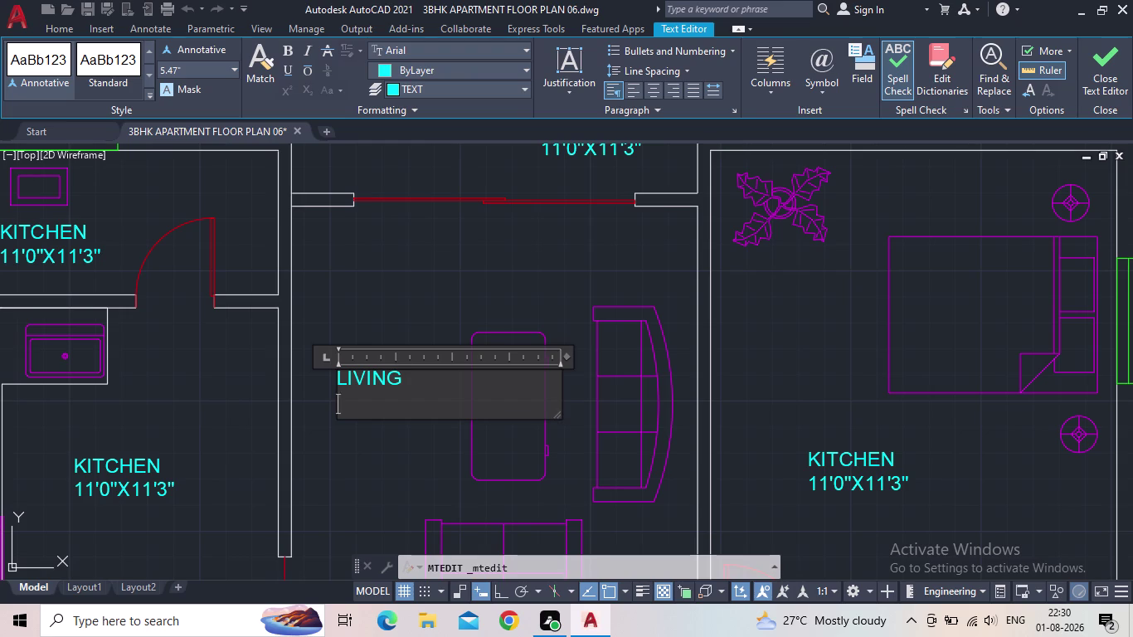
Enter the size 13'0"X14'6" below LIVING and close the text editor.
text(13'0")
key(x)
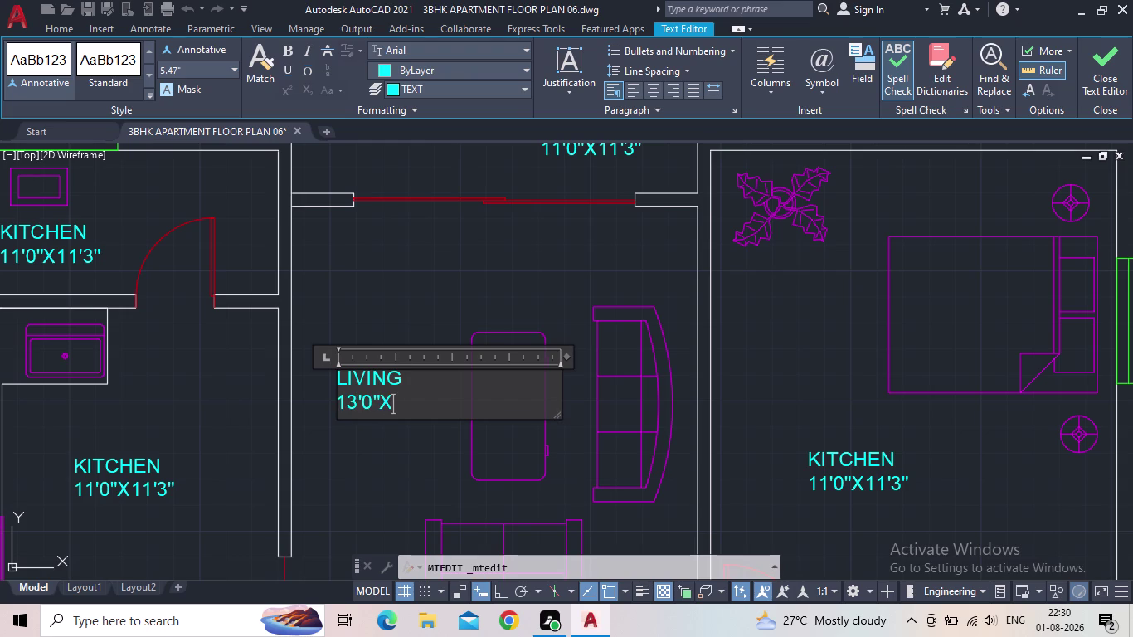
text(14'6)
text(")
click(1120, 78)
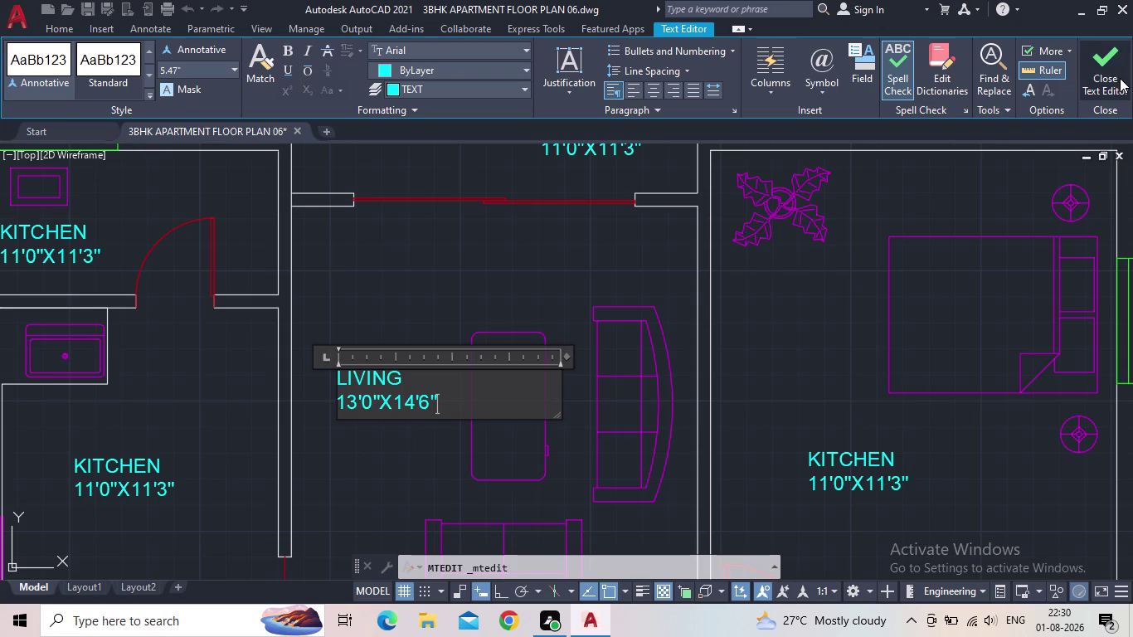
middle_drag(524, 241, 769, 260)
scroll(down, 3)
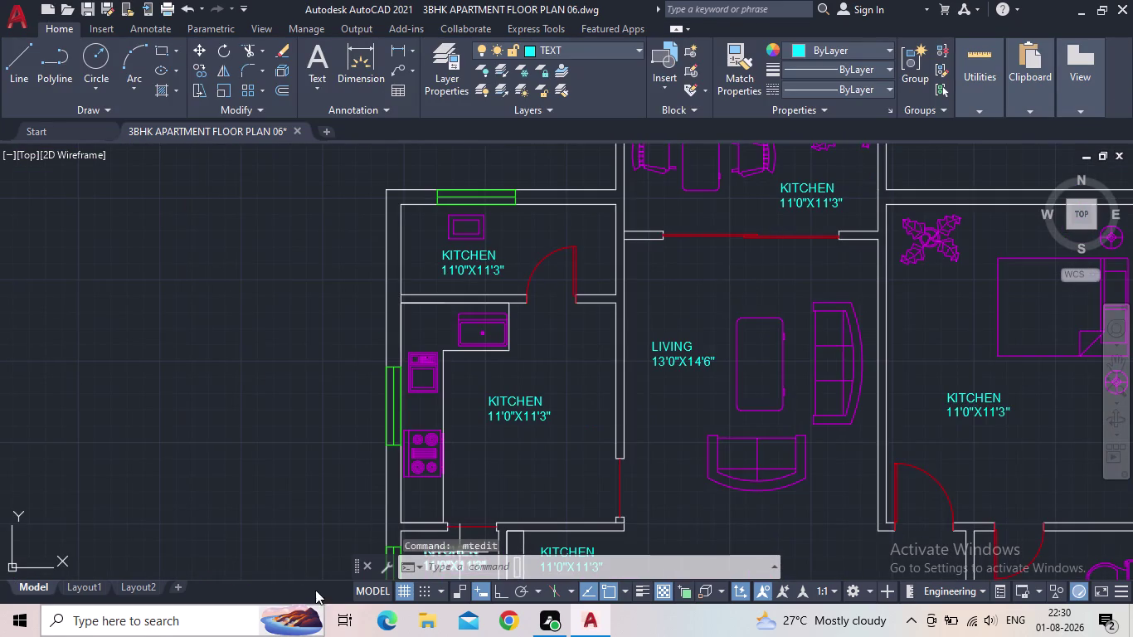
scroll(up, 3)
middle_drag(586, 400, 543, 493)
Replace the top-left room's KITCHEN label text with WASH and start a second line.
middle_drag(512, 215, 504, 293)
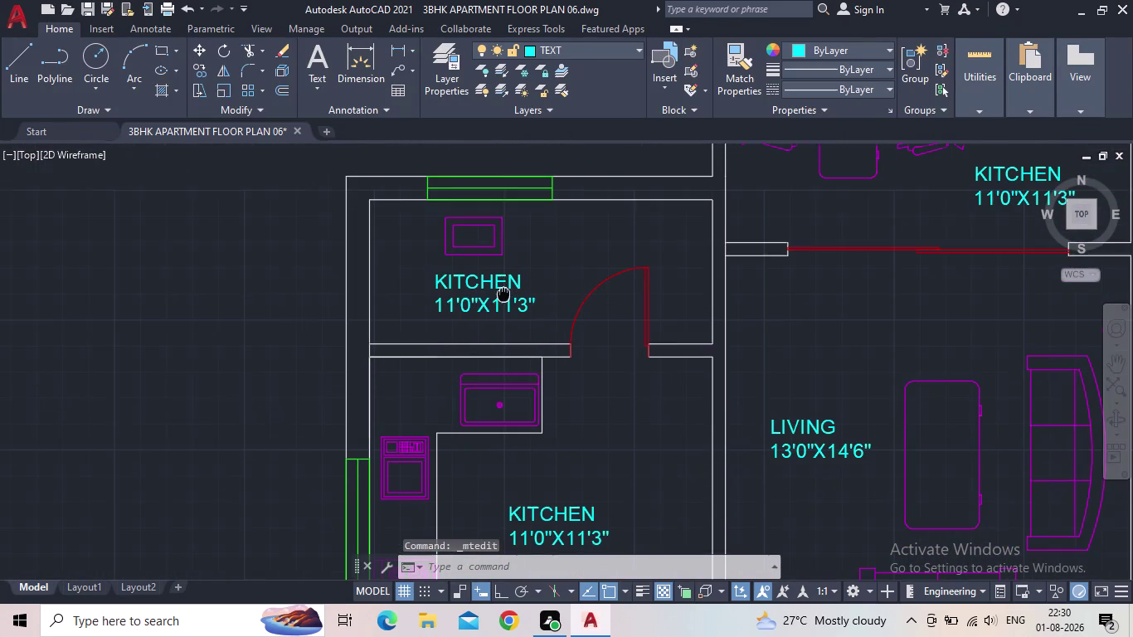
middle_drag(503, 293, 503, 295)
triple_click(501, 279)
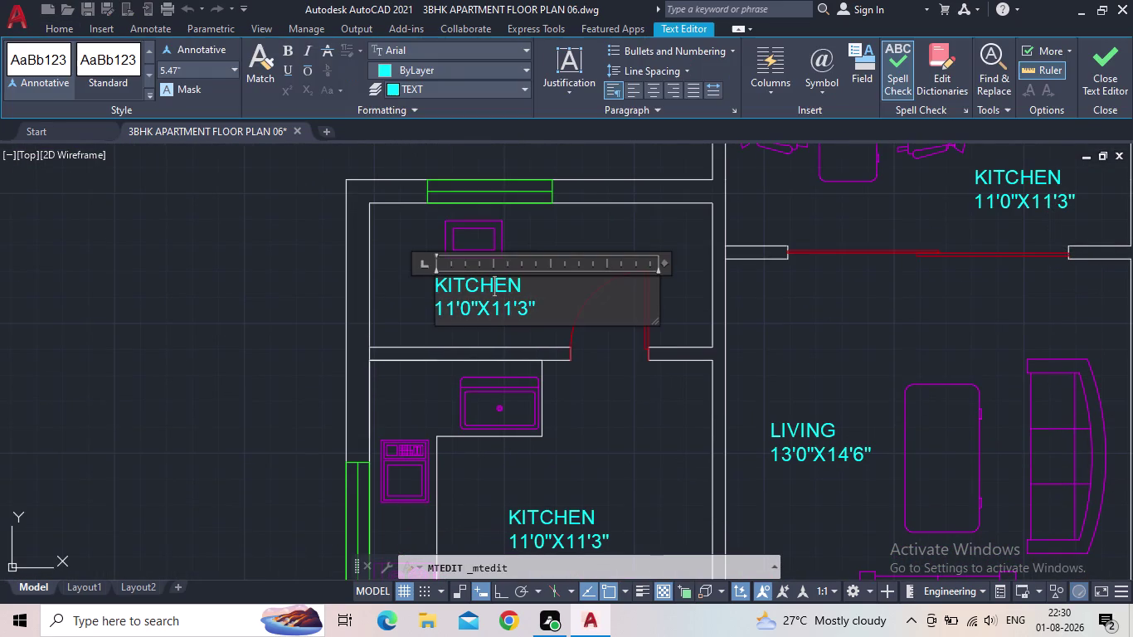
drag(556, 304, 441, 282)
text(WAS)
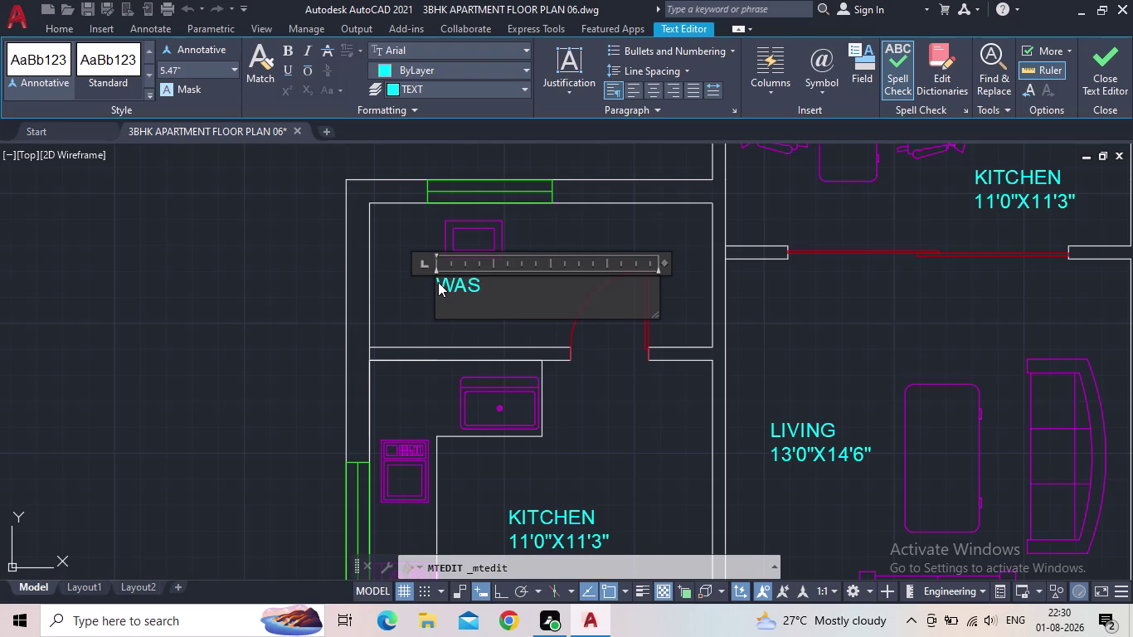
key(h)
key(Return)
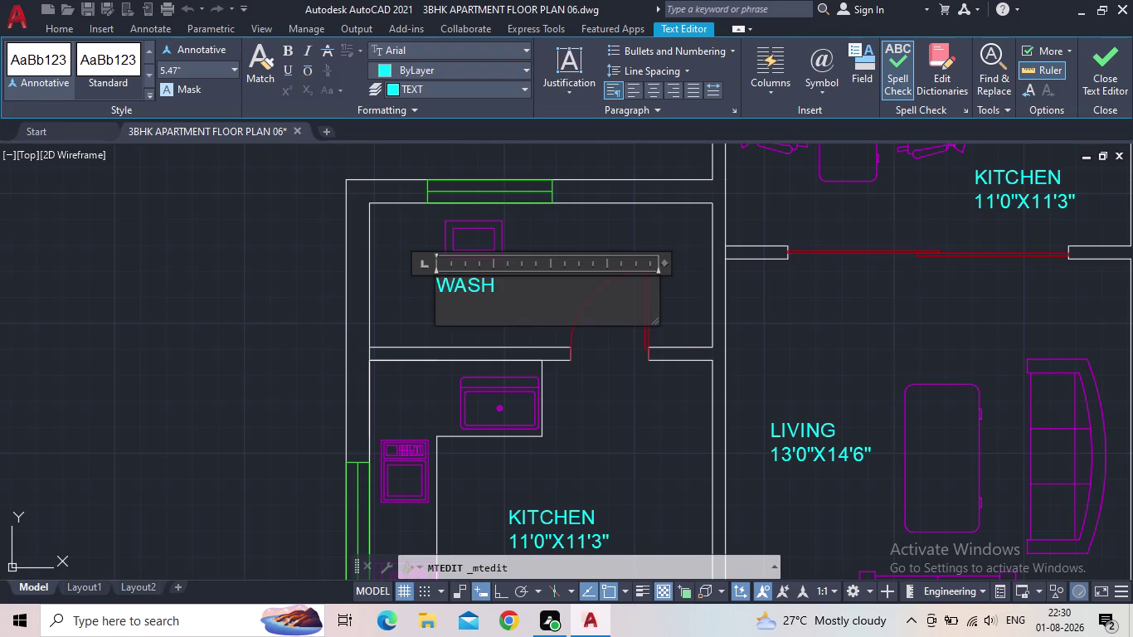
Enter the size 11'0"X4'7.5" below WASH and close the editor.
text(11')
text(0")
key(x)
text(4')
text(7.5")
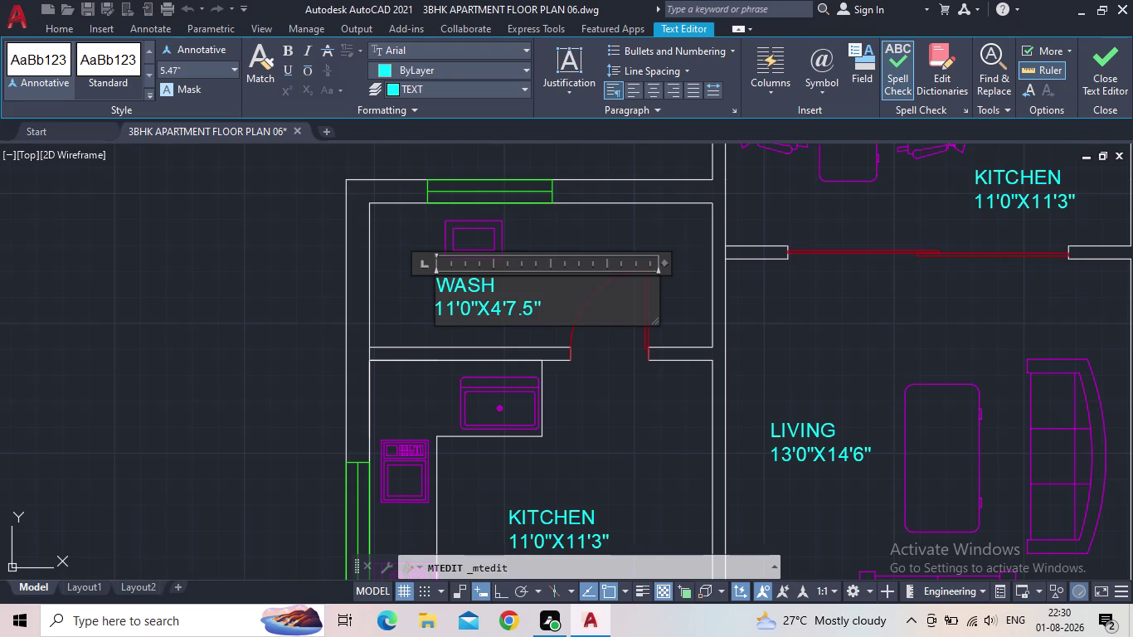
click(1115, 69)
scroll(down, 3)
Zoom out and replace the top room's KITCHEN label text with BALCONY.
middle_drag(750, 275, 531, 341)
scroll(up, 3)
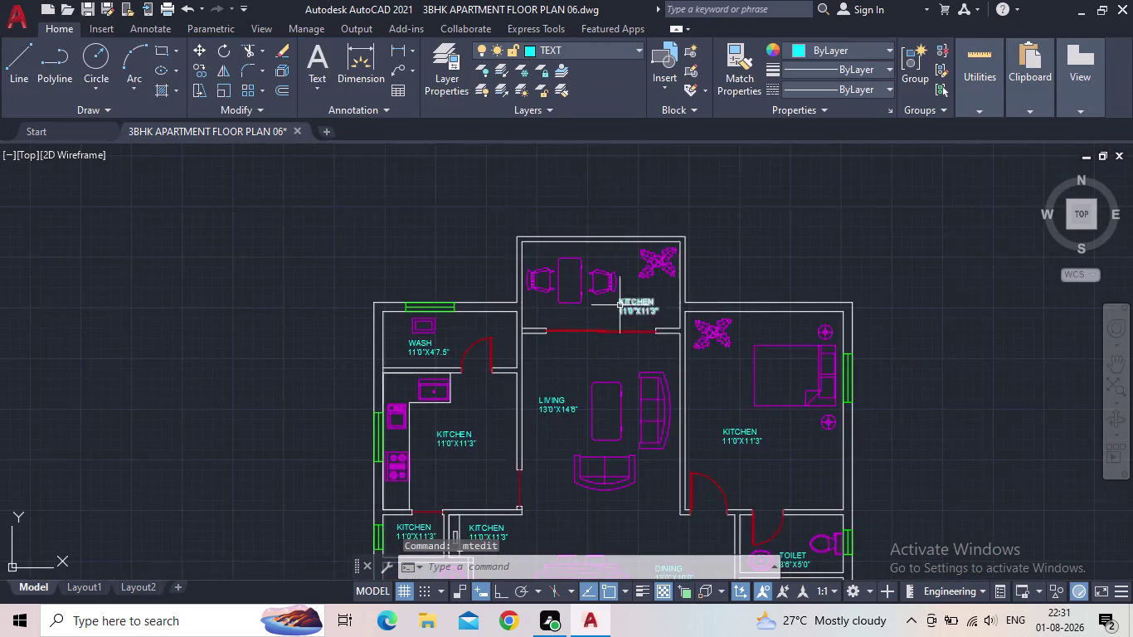
scroll(up, 3)
scroll(up, 3)
double_click(653, 276)
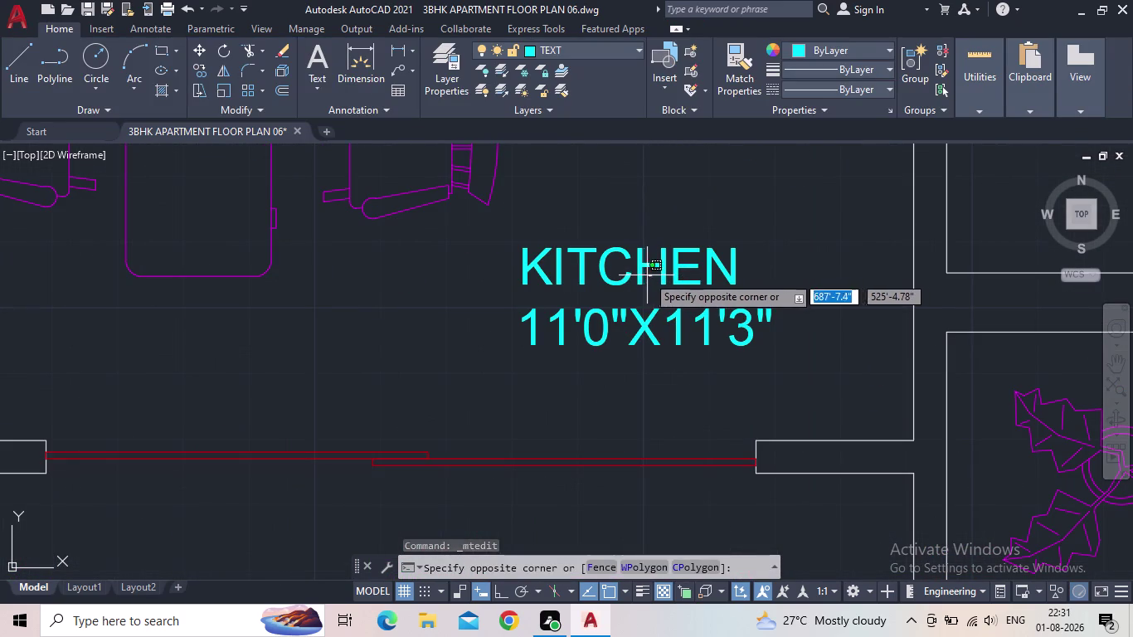
double_click(644, 275)
click(639, 276)
drag(787, 330, 760, 325)
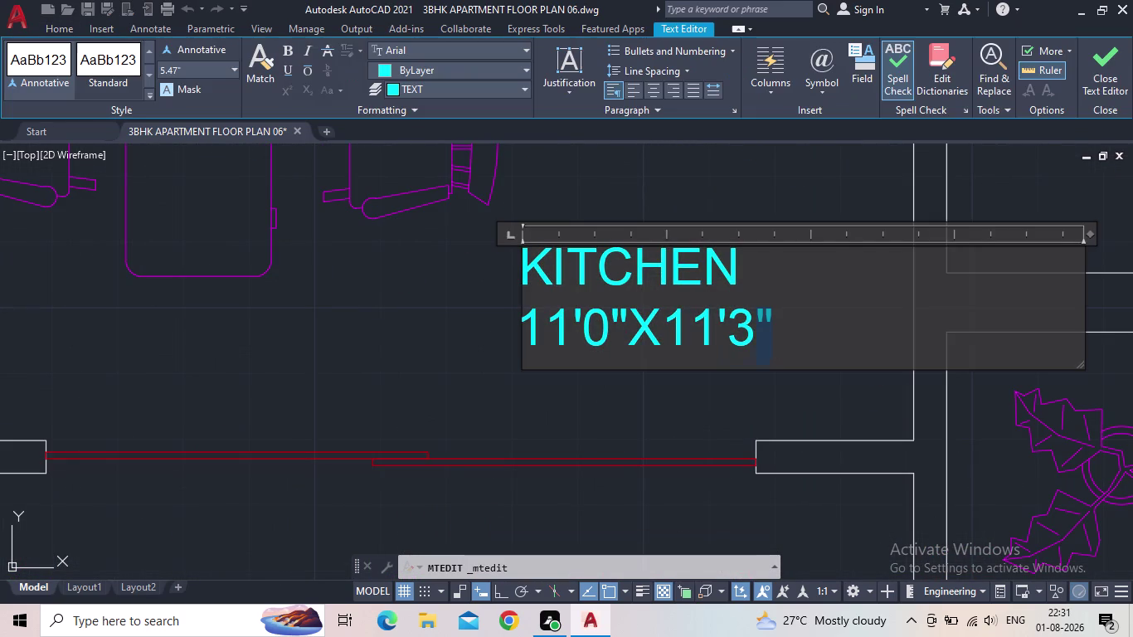
drag(760, 324, 539, 277)
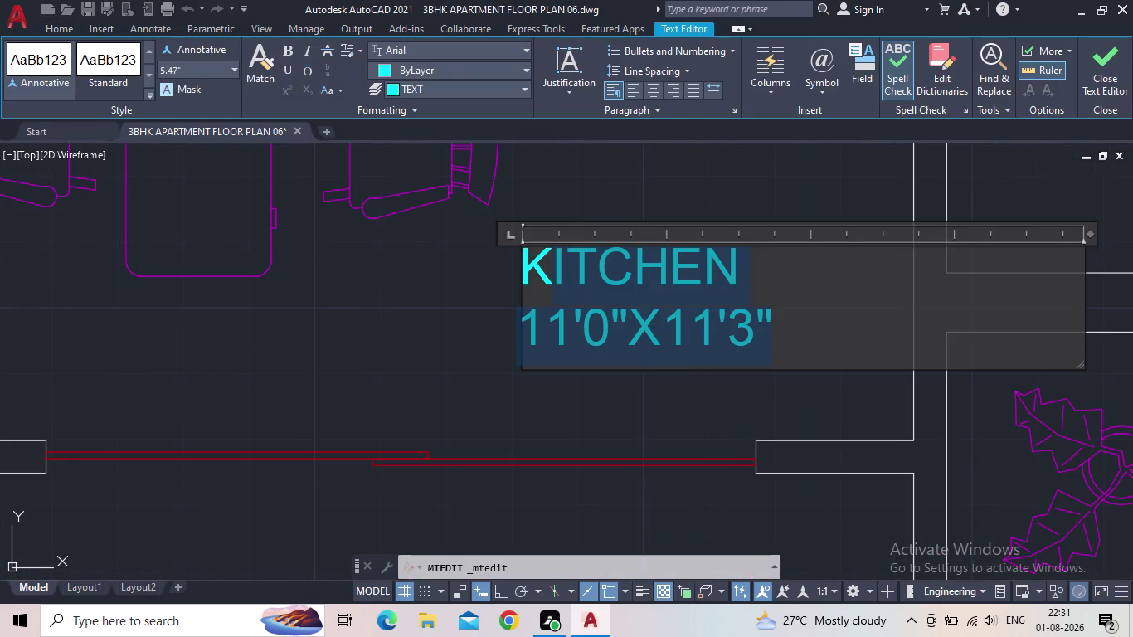
drag(539, 276, 521, 277)
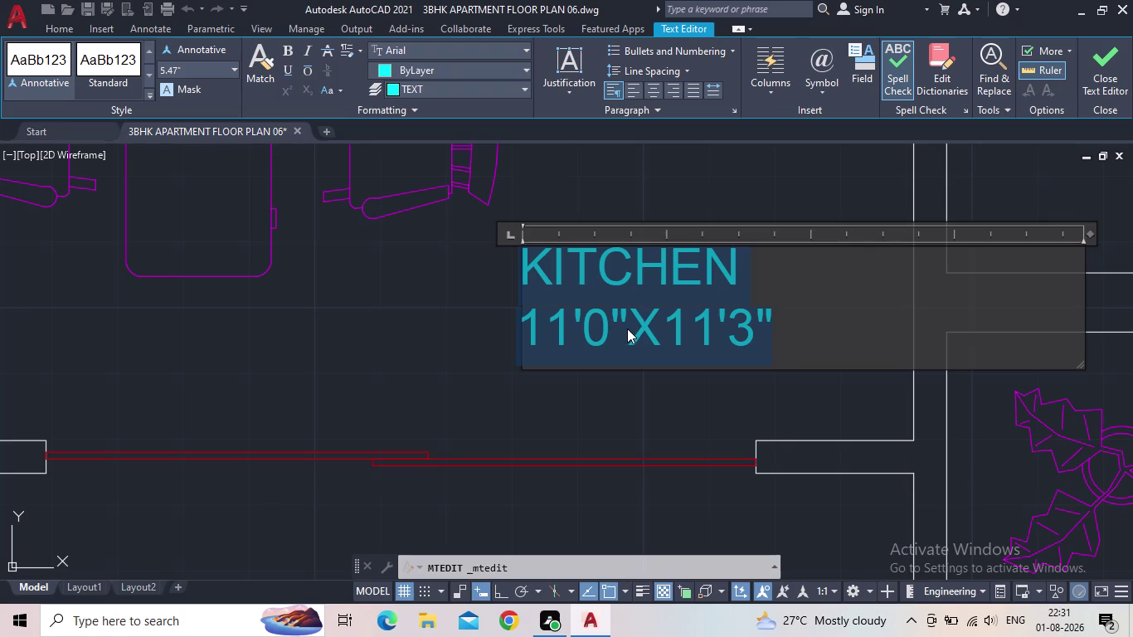
text(BALC)
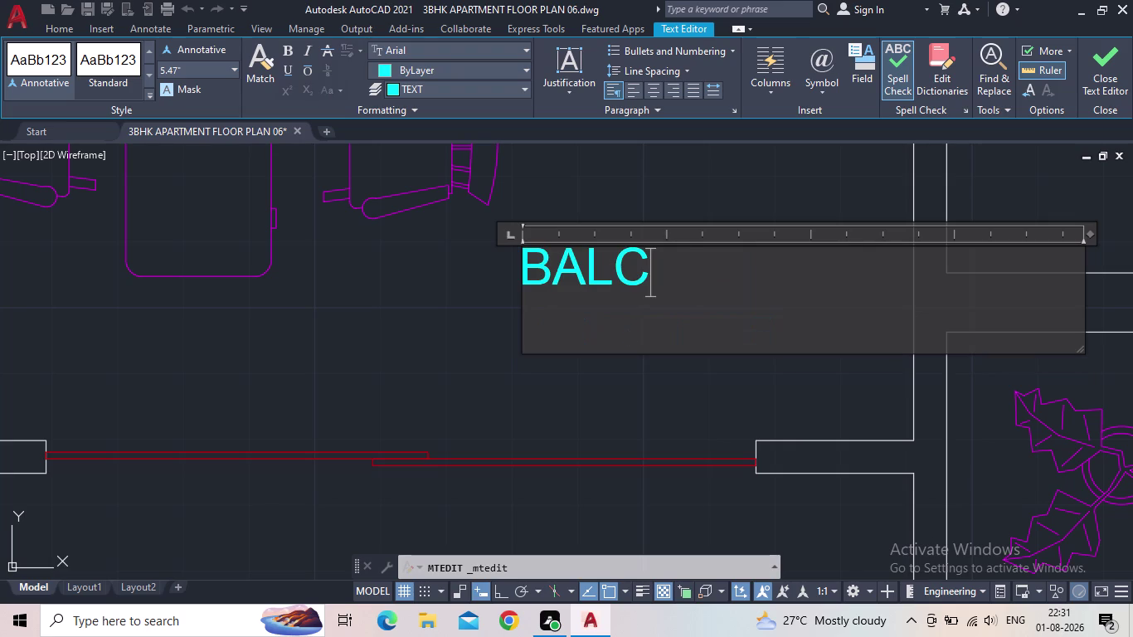
text(ON)
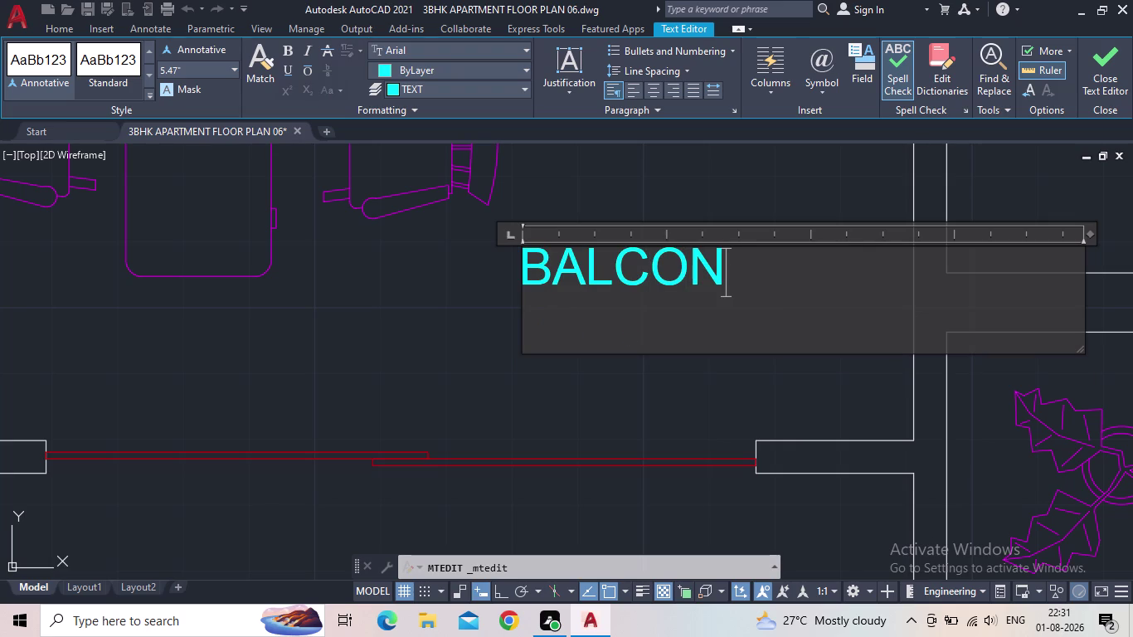
key(y)
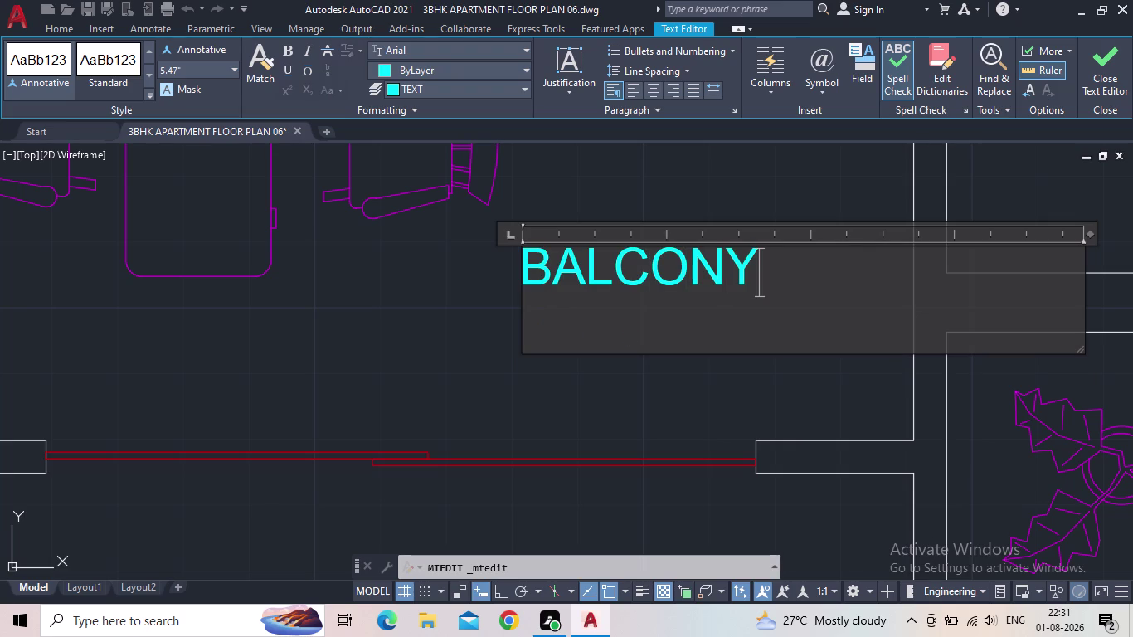
key(Return)
Enter the balcony size 13'0"X5'0" on the second line and close the editor.
text(1)
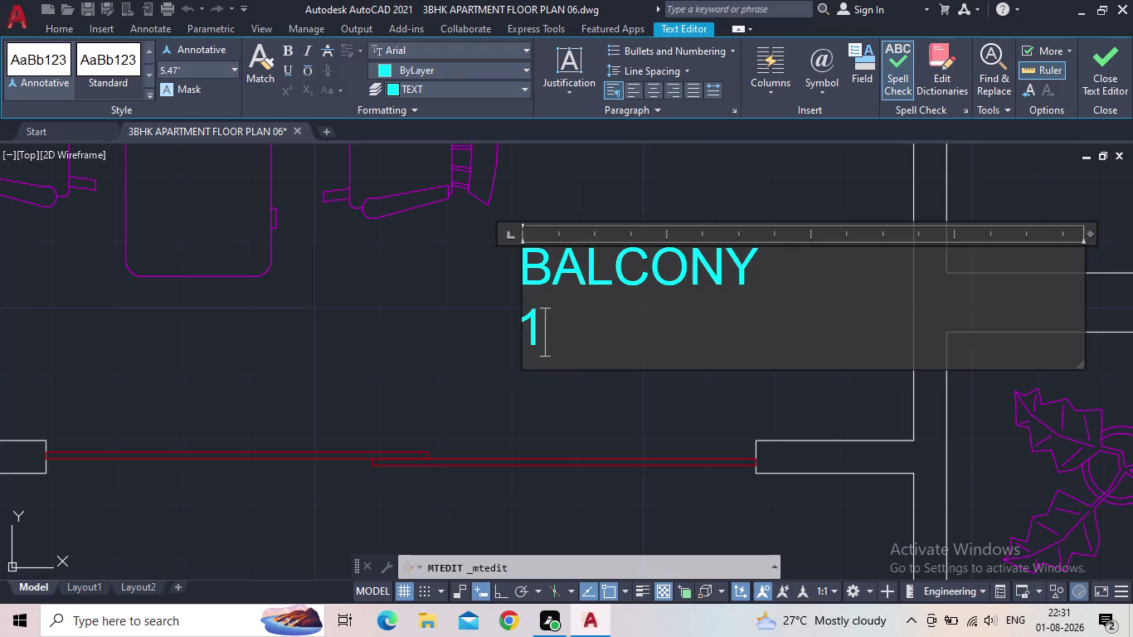
text(3'0")
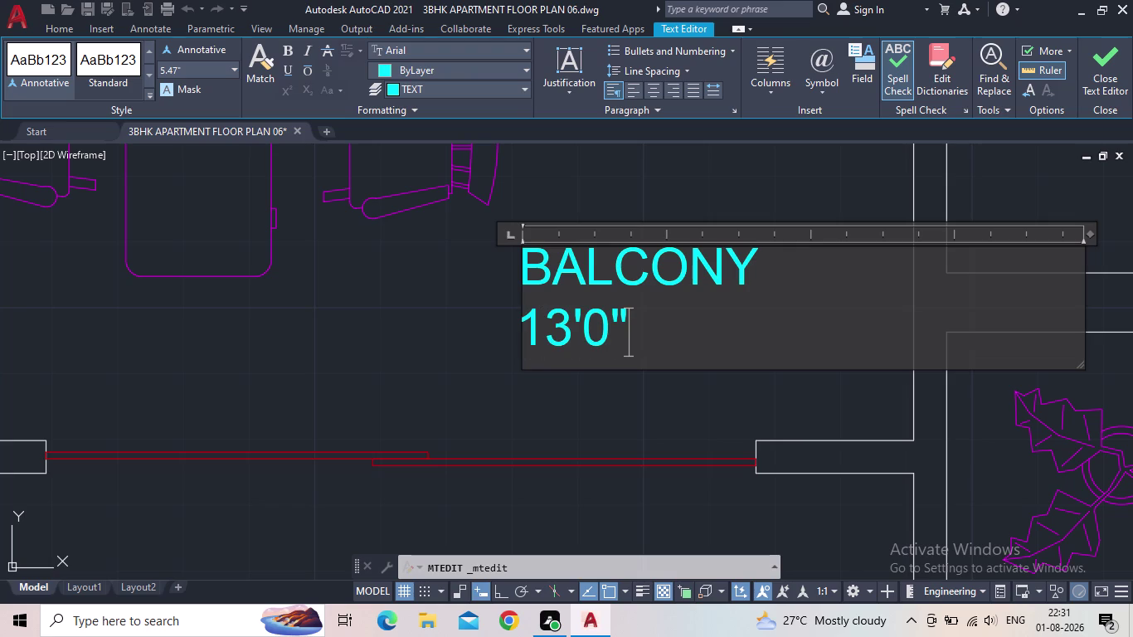
key(x)
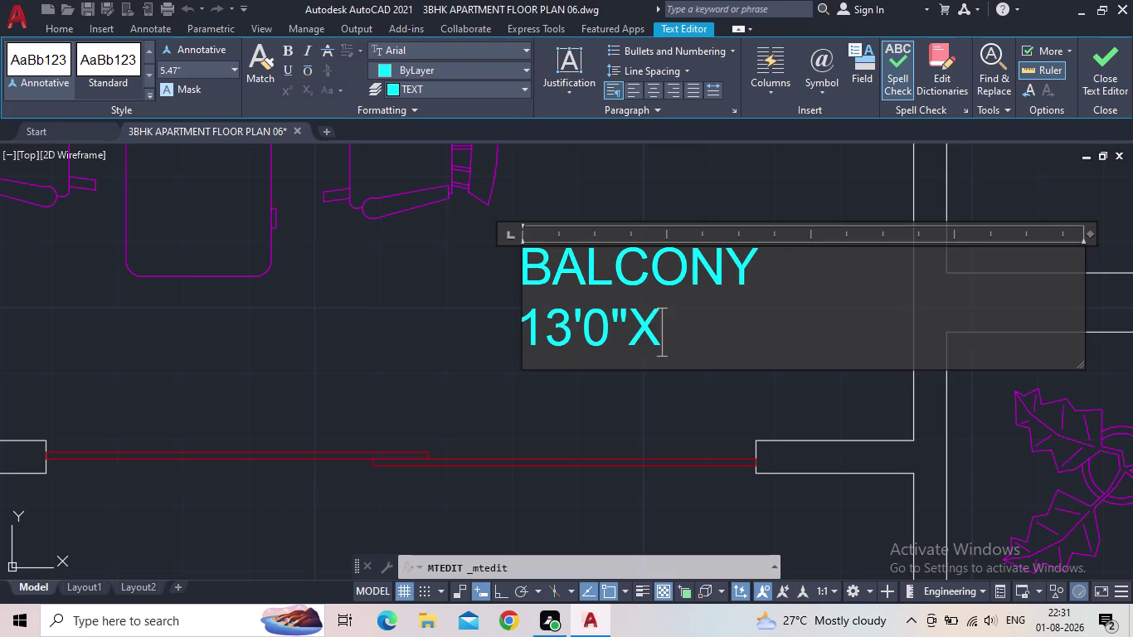
text(5'0)
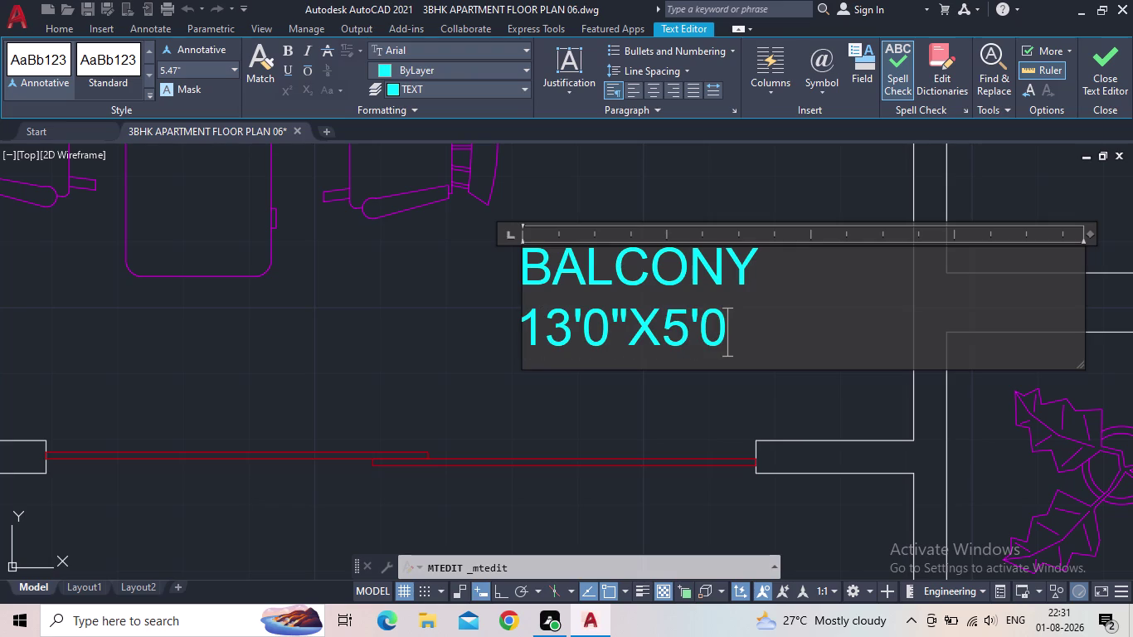
text(")
click(1109, 76)
Pan to the right-hand room and select its label's existing text.
scroll(down, 3)
middle_drag(573, 310, 546, 312)
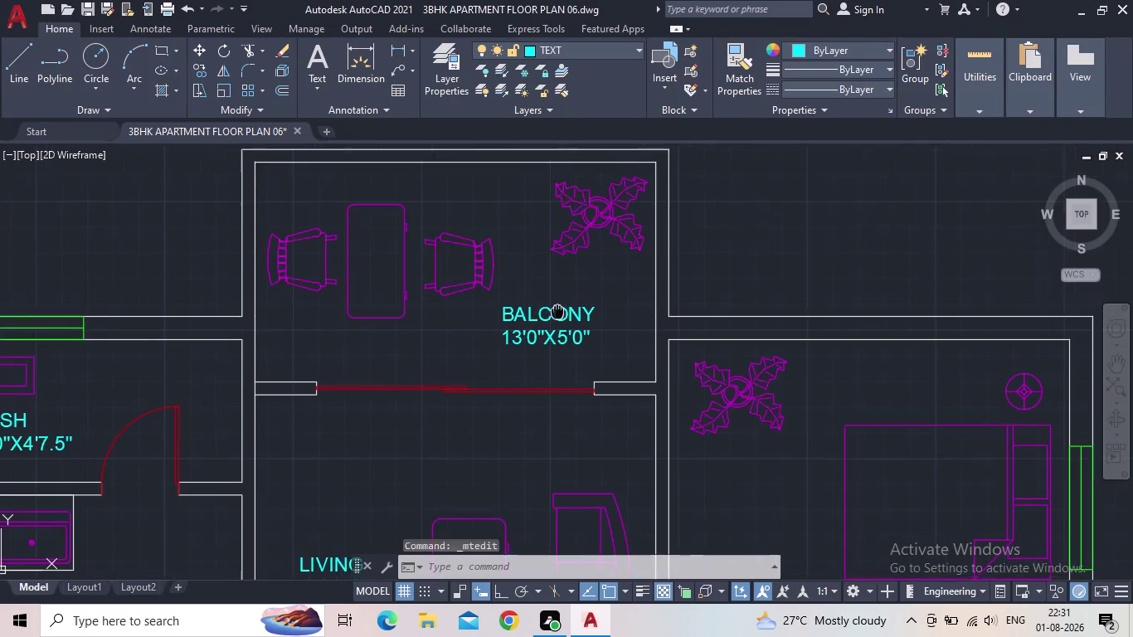
middle_drag(546, 311, 488, 284)
scroll(down, 3)
middle_drag(521, 428, 452, 299)
scroll(up, 3)
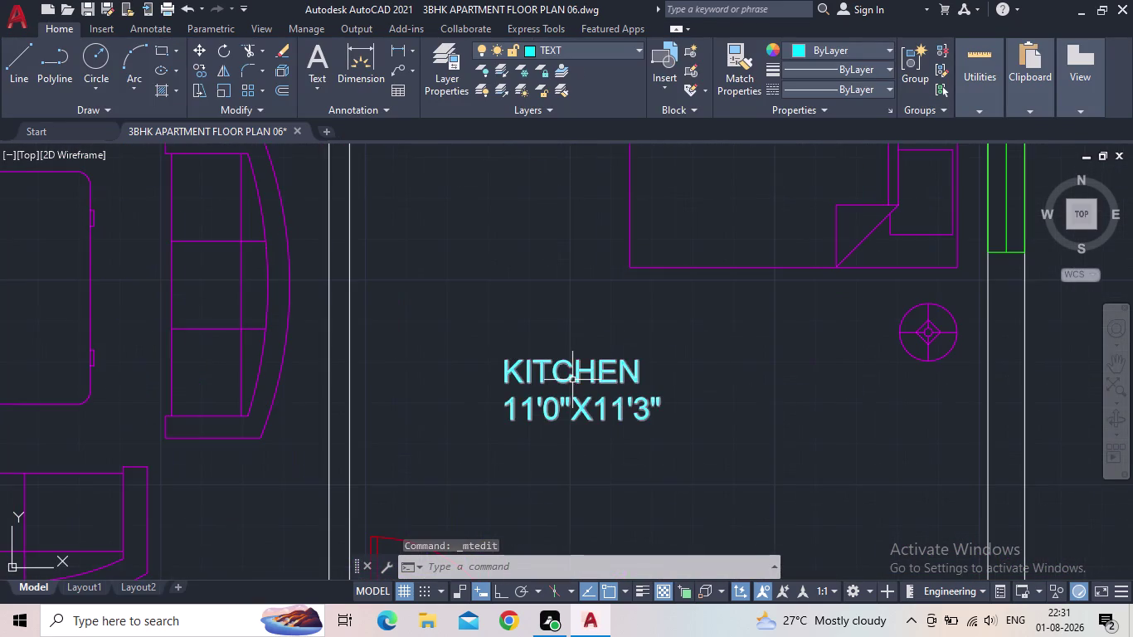
triple_click(577, 370)
drag(667, 410, 489, 379)
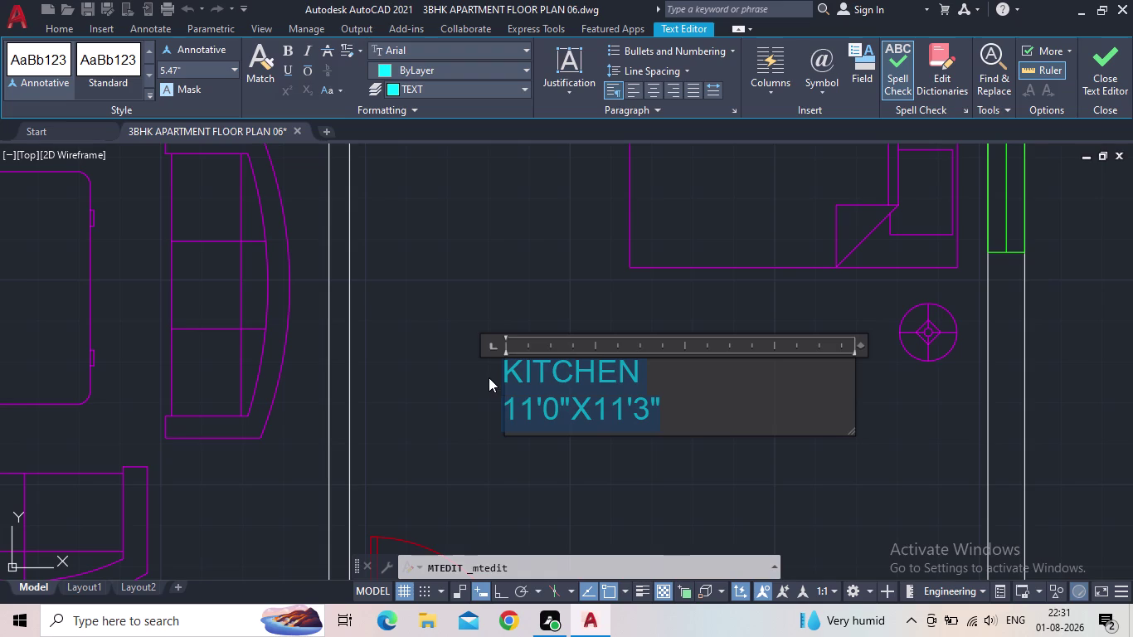
Type the room name M.BEDROOM, correcting typos, and start a second line.
text(M.)
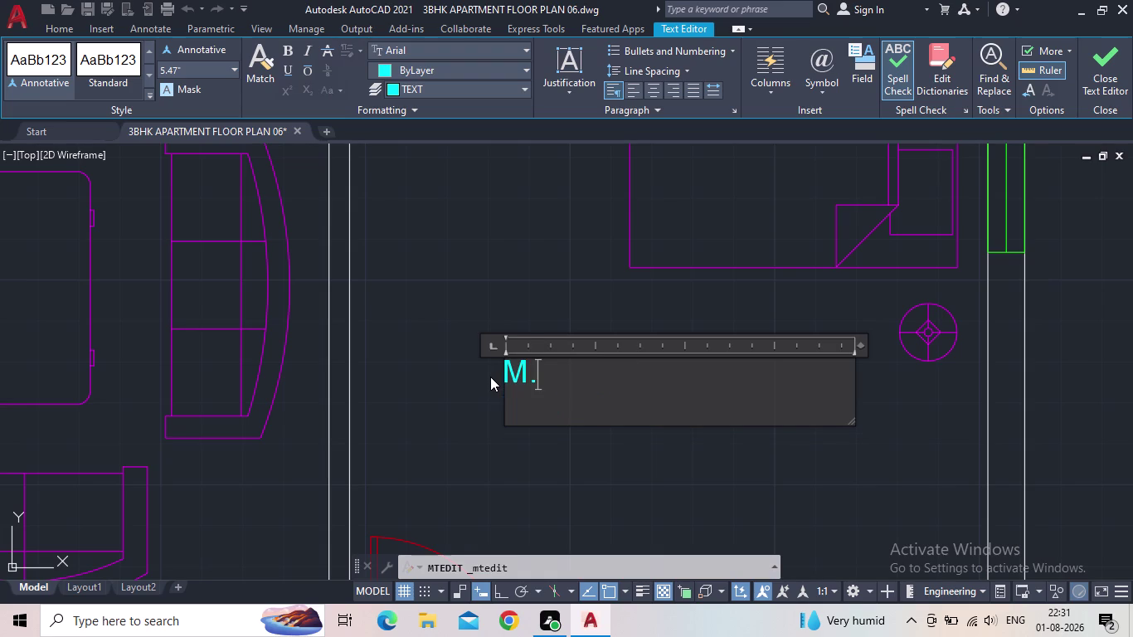
text(BED R)
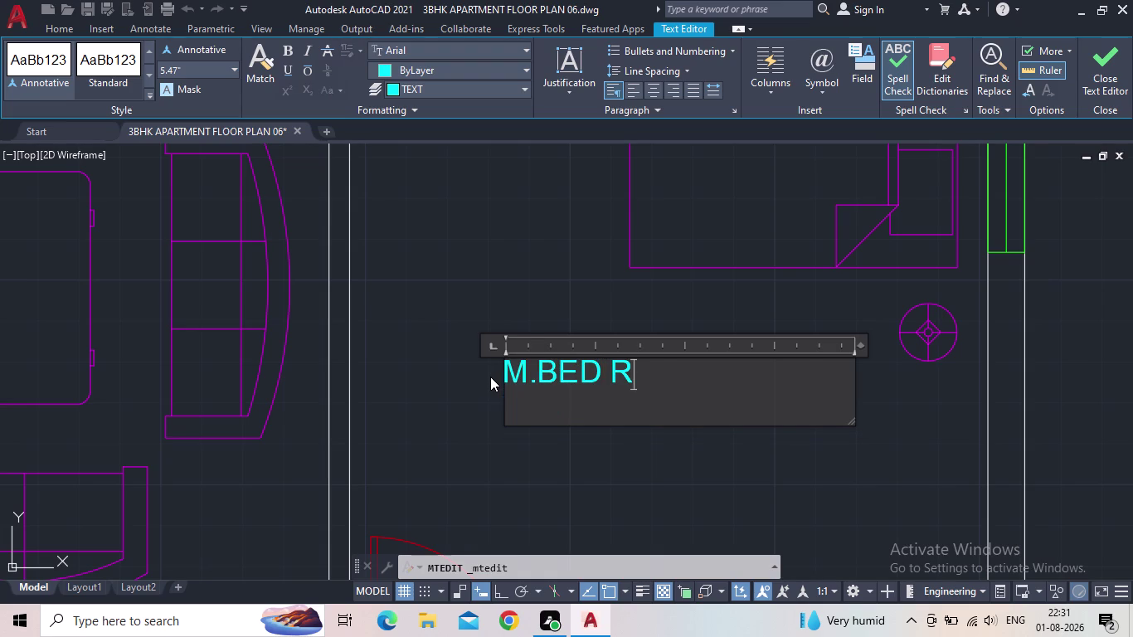
text(OO)
key(BackSpace)
key(BackSpace)
key(BackSpace)
key(BackSpace)
text(ROO)
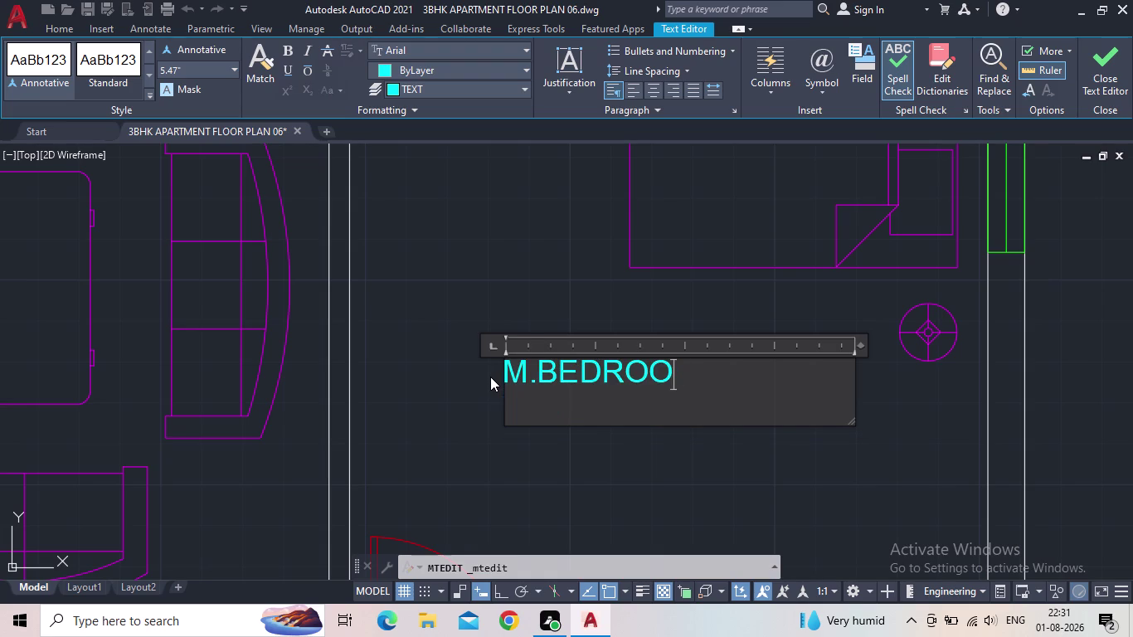
text(,)
key(BackSpace)
key(m)
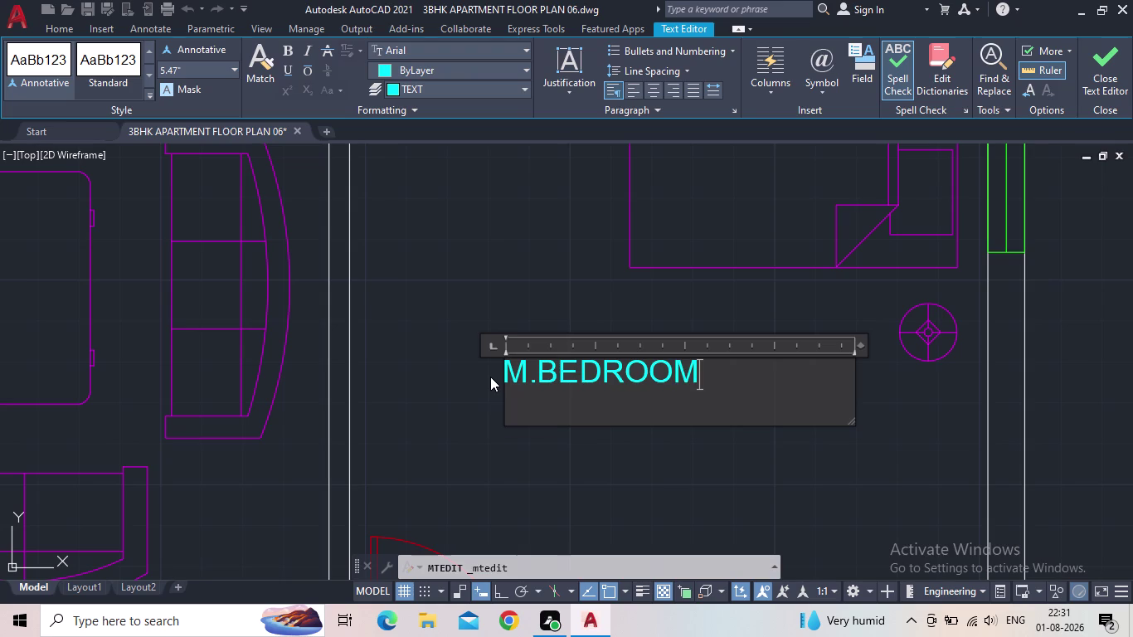
key(Return)
Enter the size 13'0"X16'0" and close the text editor.
text(13)
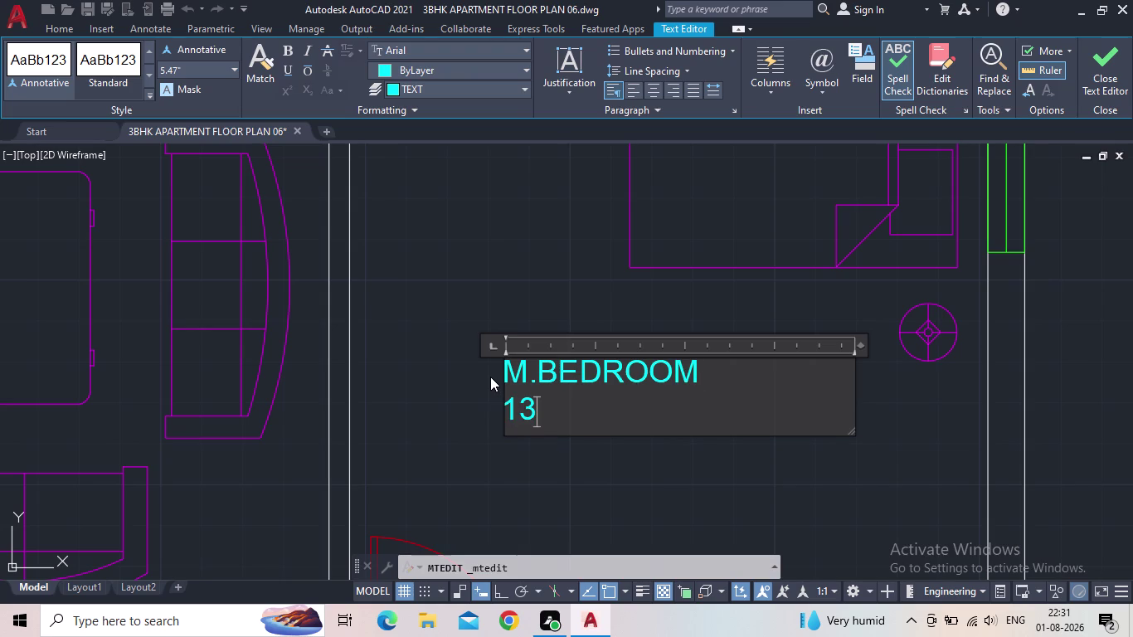
text('0)
key(shift+quotedbl)
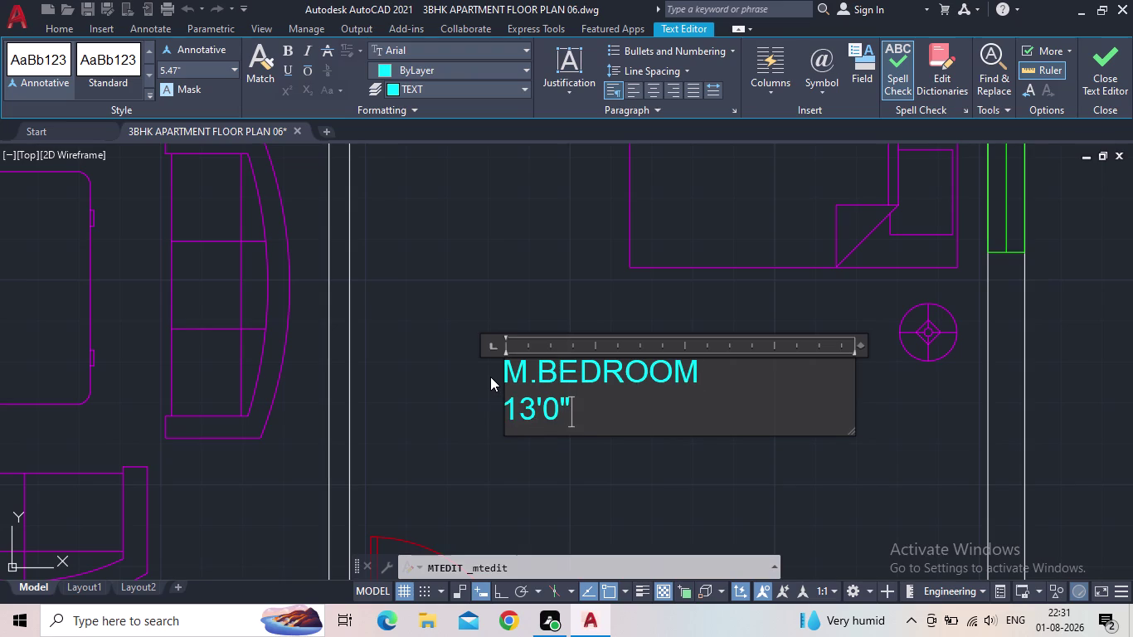
key(x)
text(16)
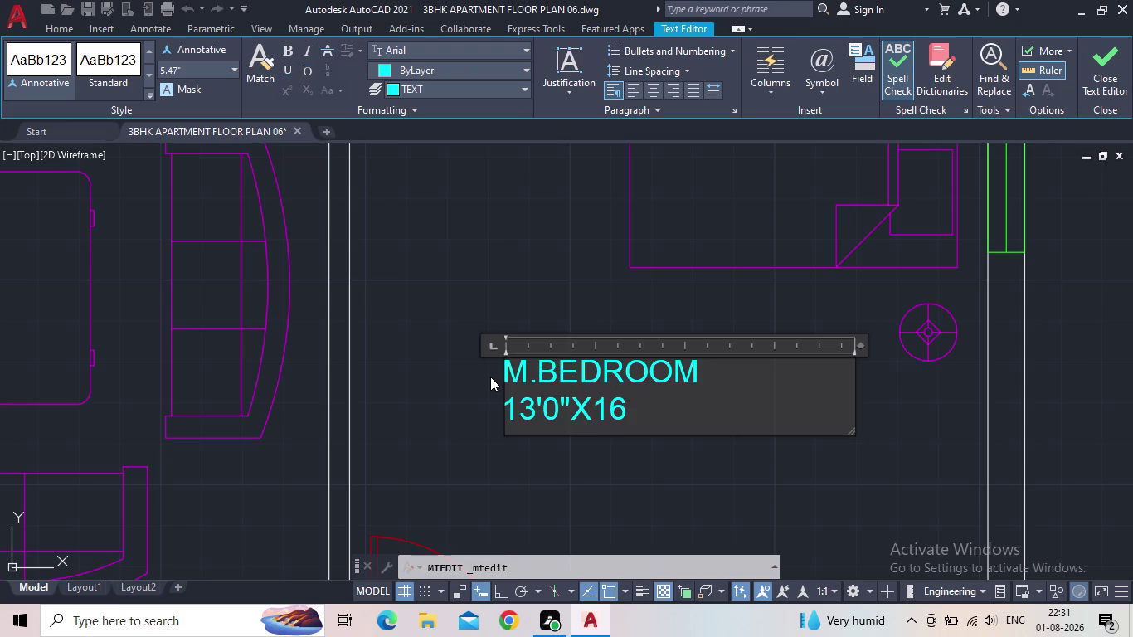
text('0)
key(shift+quotedbl)
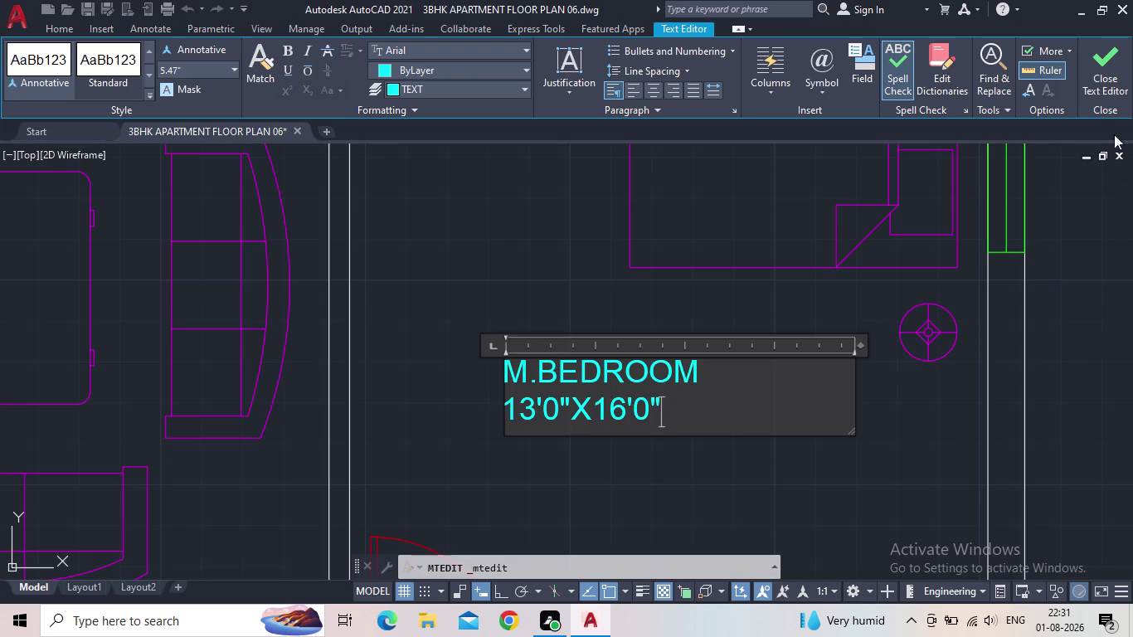
click(1106, 85)
scroll(down, 3)
middle_drag(590, 490, 596, 387)
scroll(down, 3)
Pan to the second KITCHEN label, open it and select all its text.
middle_drag(601, 394, 610, 334)
middle_drag(591, 483, 646, 364)
scroll(down, 3)
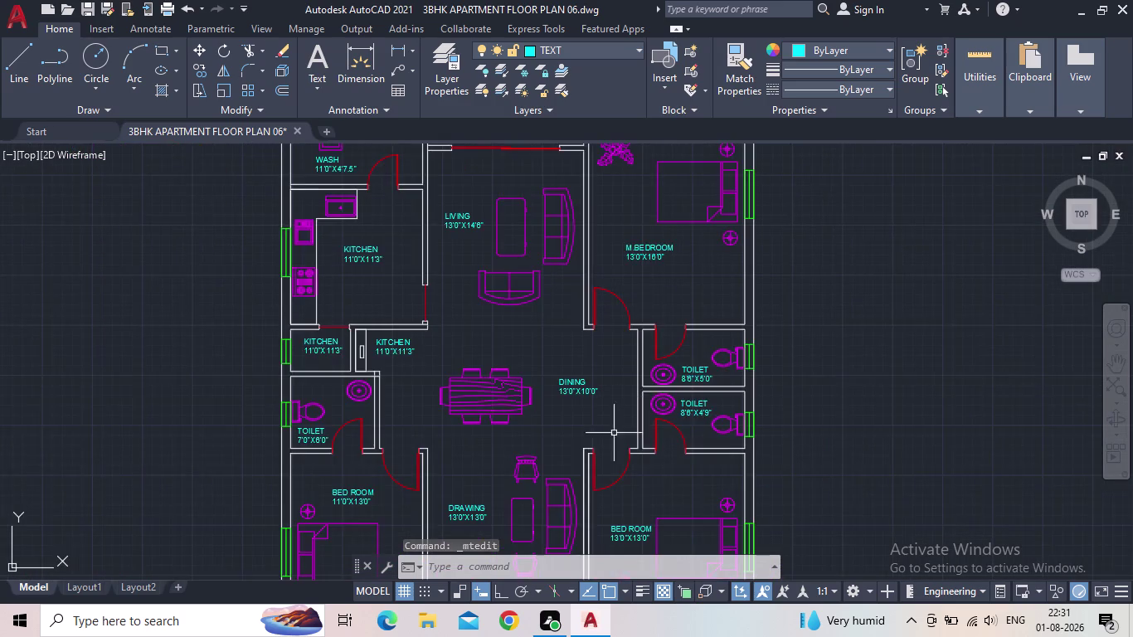
middle_drag(611, 448, 587, 257)
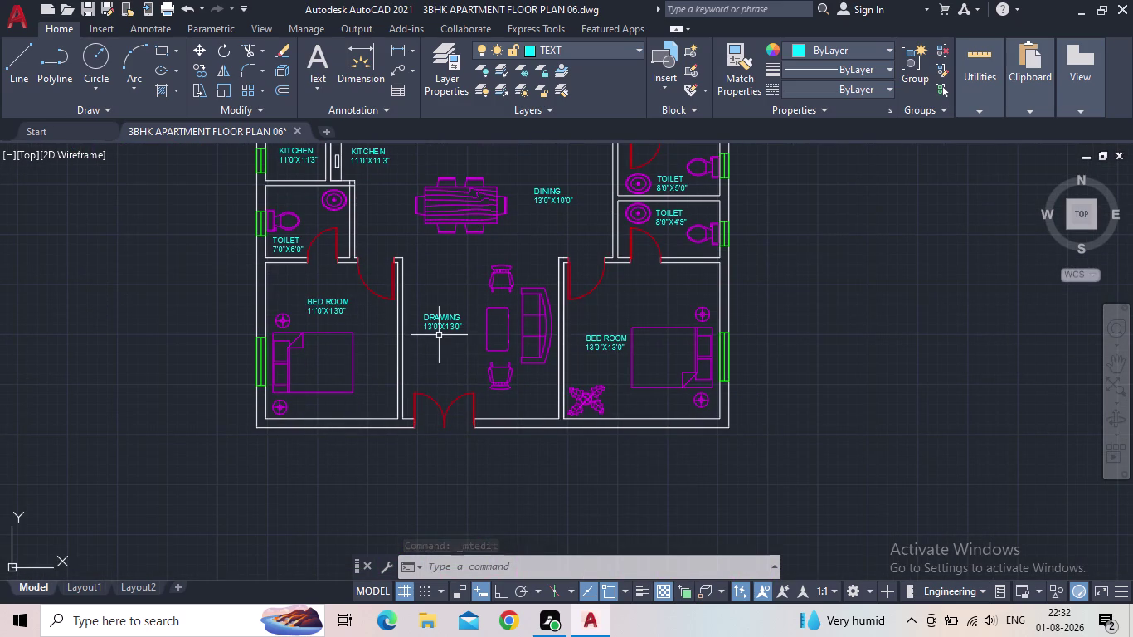
middle_drag(473, 288, 488, 364)
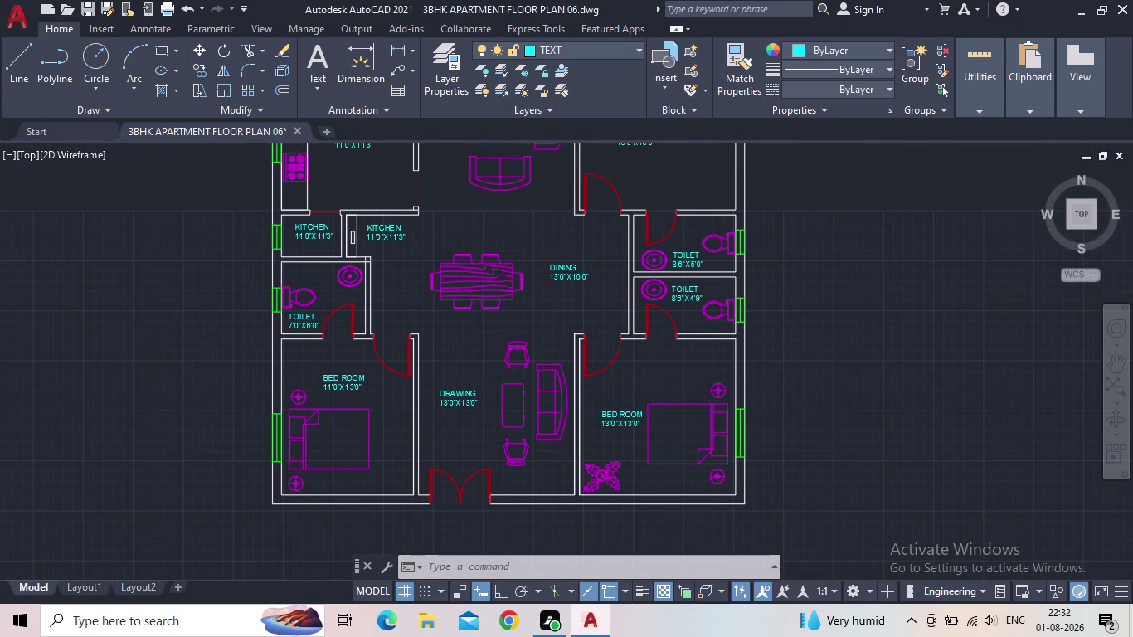
scroll(up, 3)
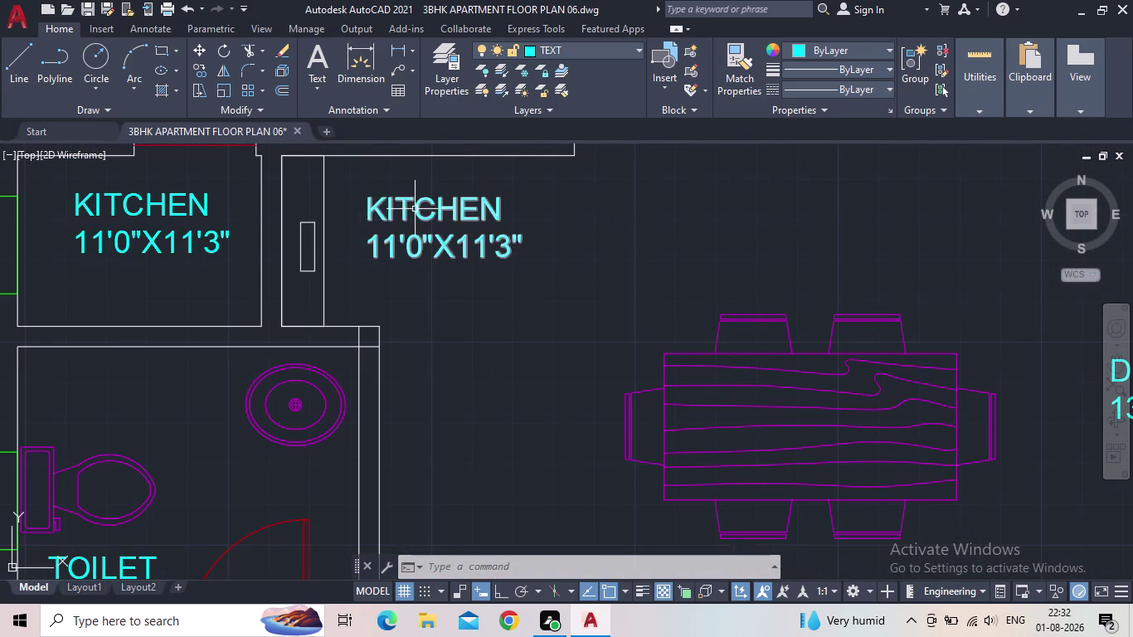
double_click(420, 209)
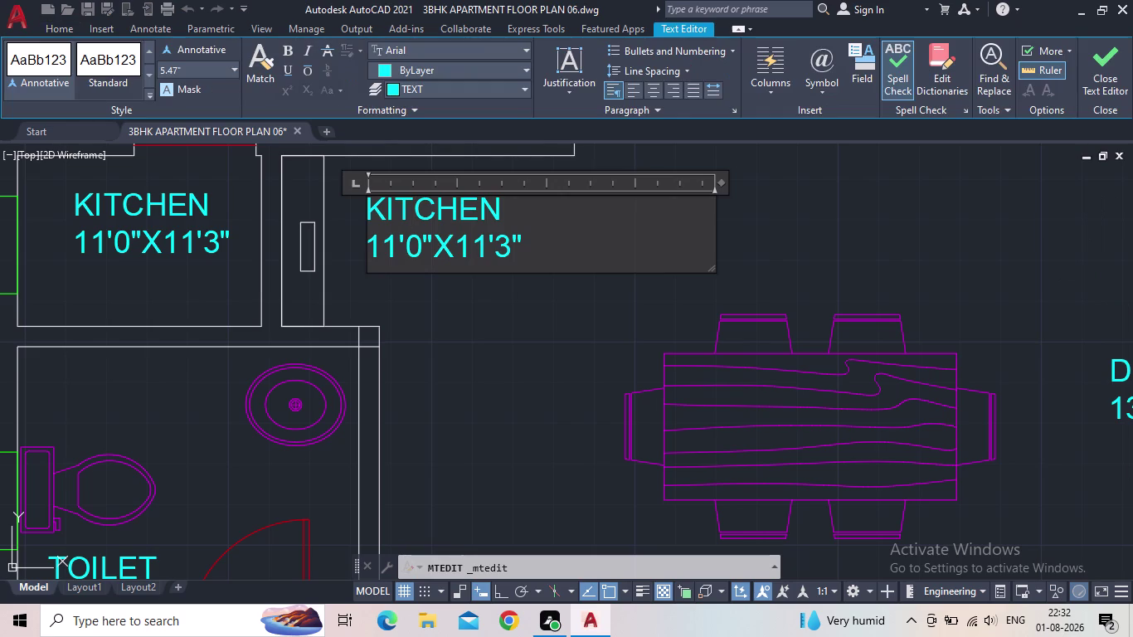
drag(566, 248, 399, 217)
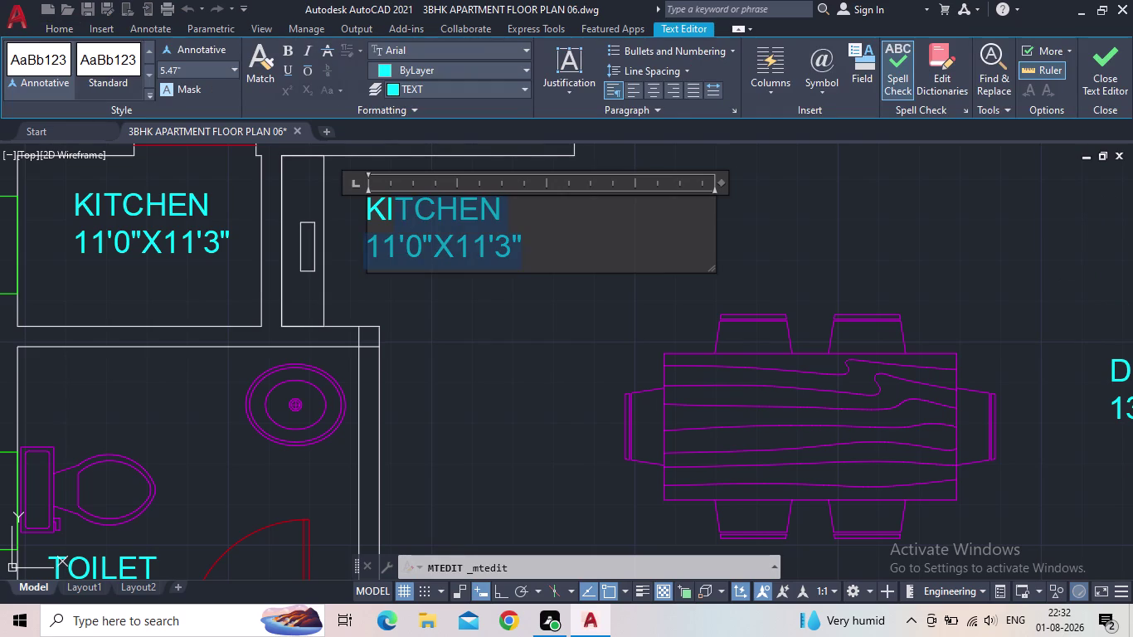
drag(399, 217, 373, 216)
Replace the text with PUJA, fixing a mistyped attempt, and close the editor.
key(o)
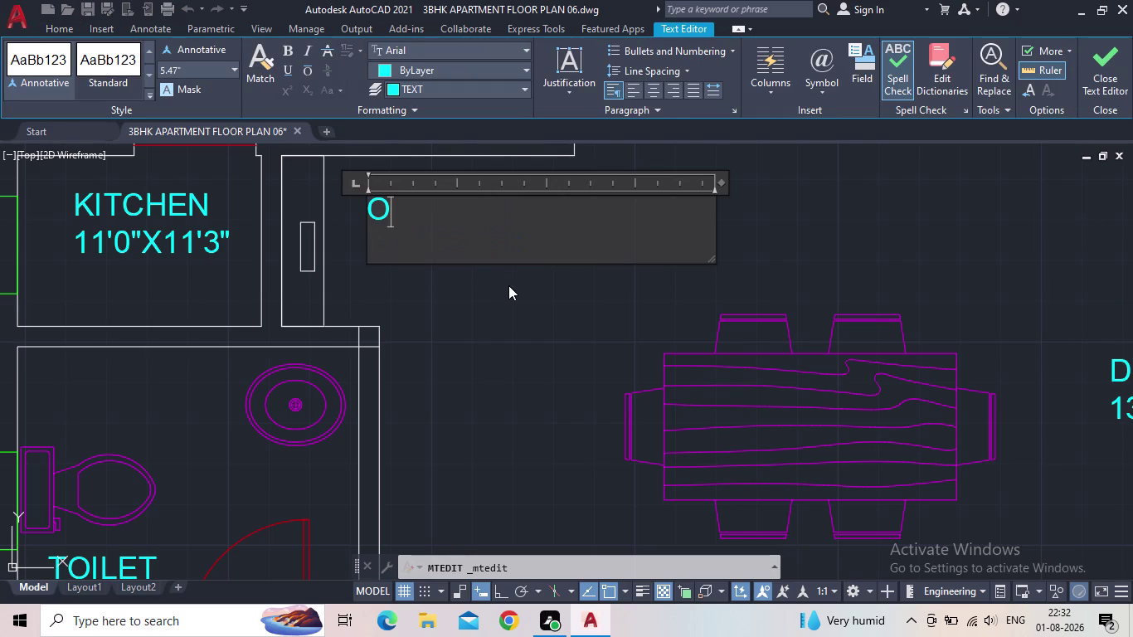
text(UJ)
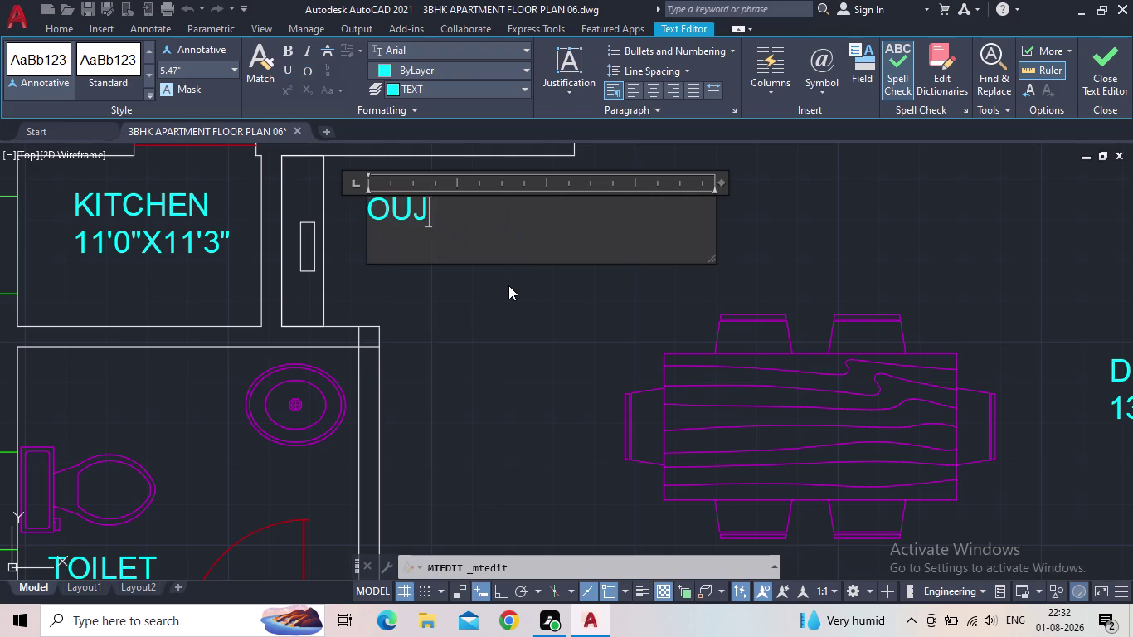
text(A)
key(BackSpace)
key(BackSpace)
key(BackSpace)
key(BackSpace)
key(BackSpace)
text(PUJ)
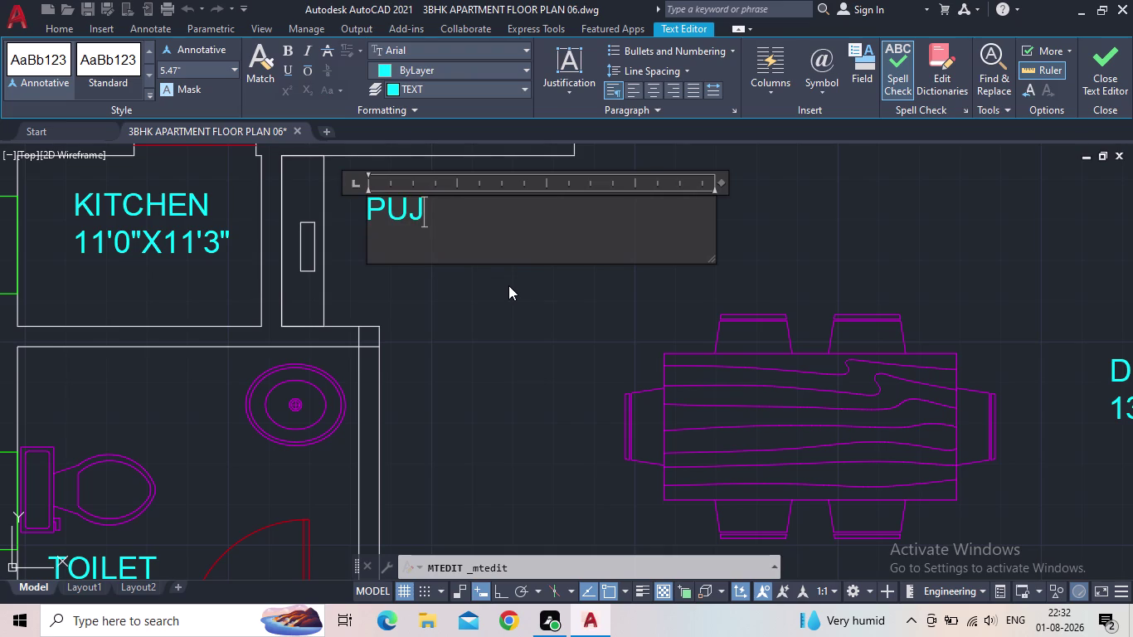
text(A)
click(1095, 91)
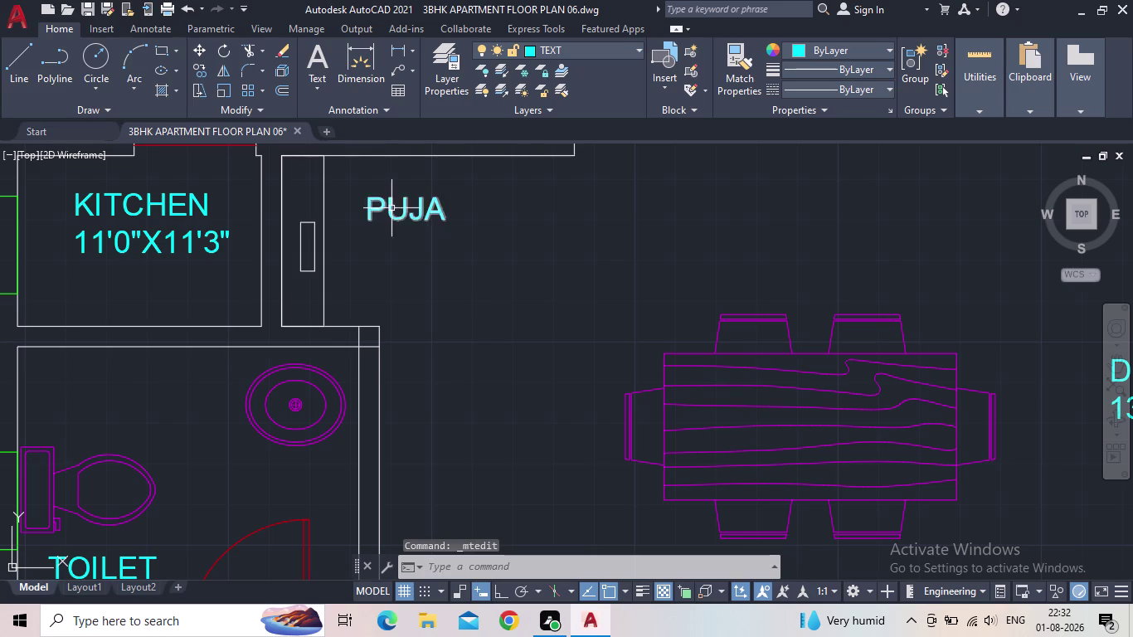
Move the PUJA label lower inside its room and release the selection.
click(391, 208)
click(367, 199)
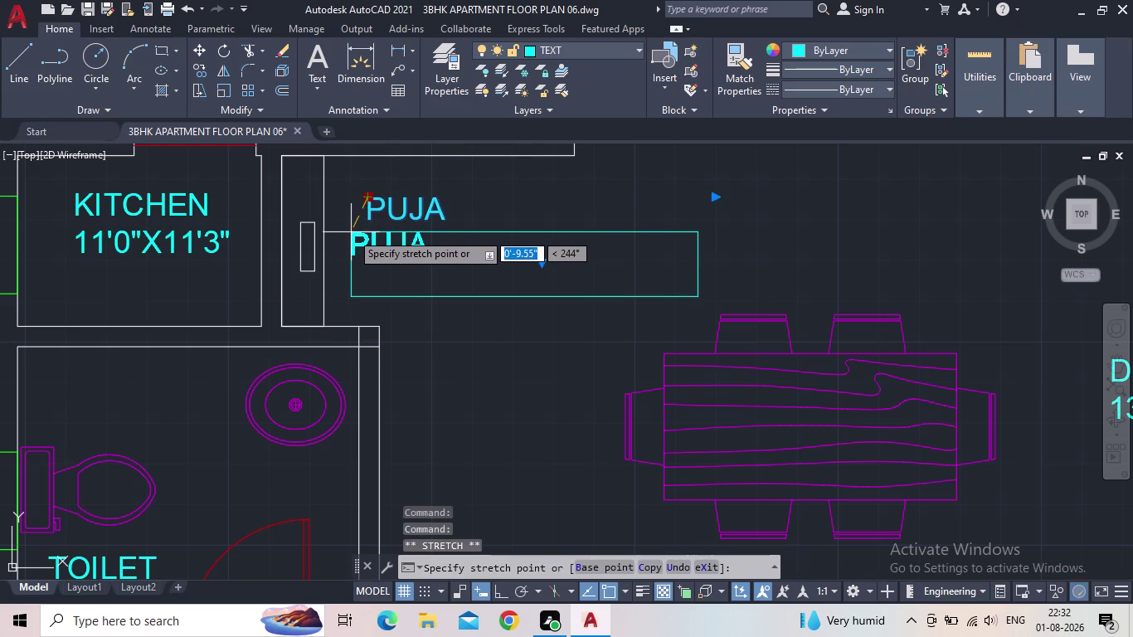
click(347, 227)
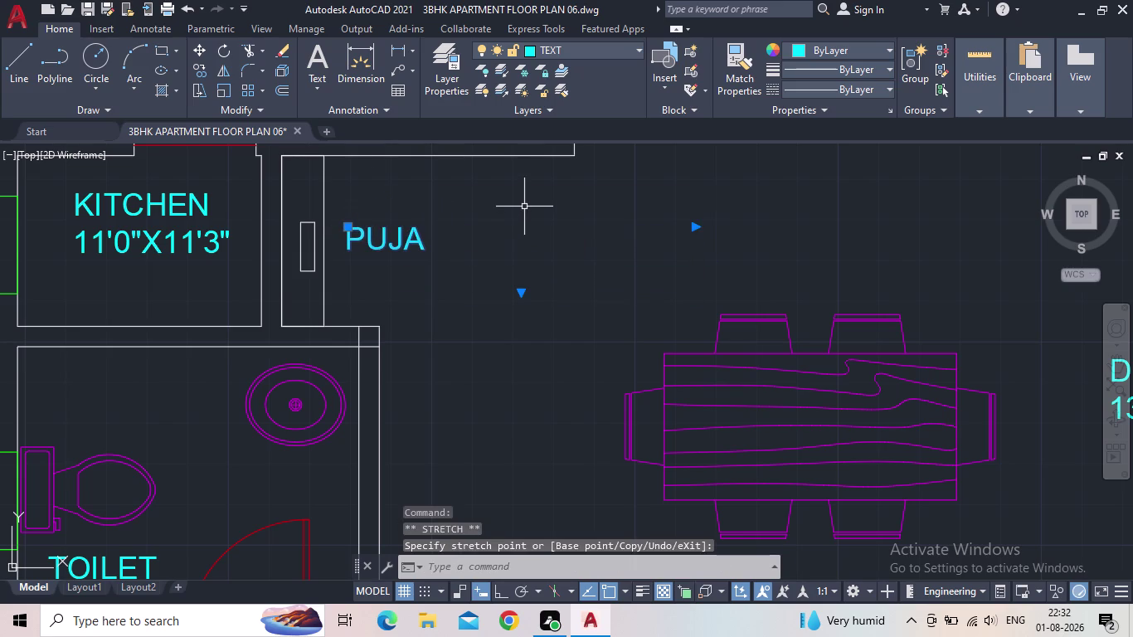
scroll(down, 3)
middle_drag(393, 256, 359, 308)
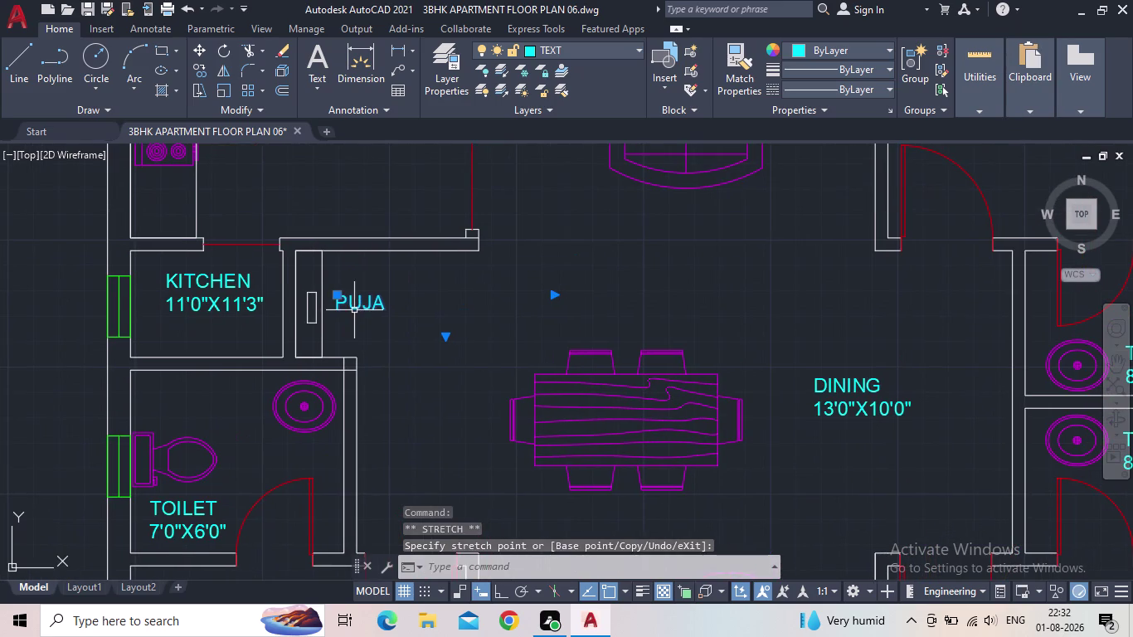
key(Escape)
Pan across the floor plan to the living room and save the drawing.
scroll(down, 3)
middle_drag(377, 294, 354, 323)
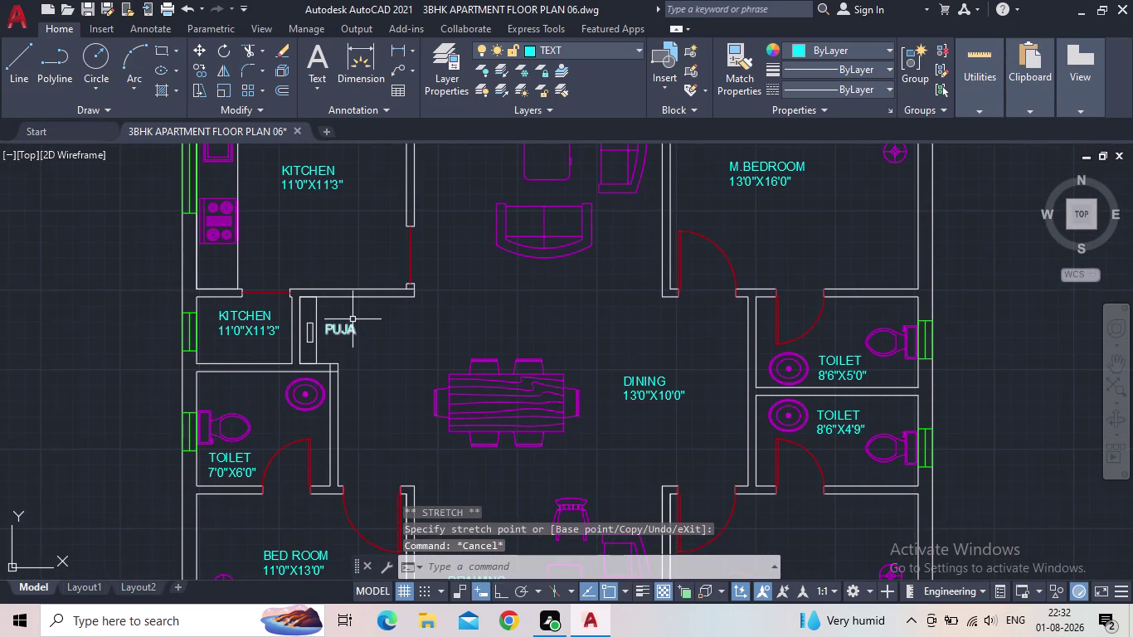
middle_drag(412, 311, 363, 366)
middle_drag(435, 247, 425, 280)
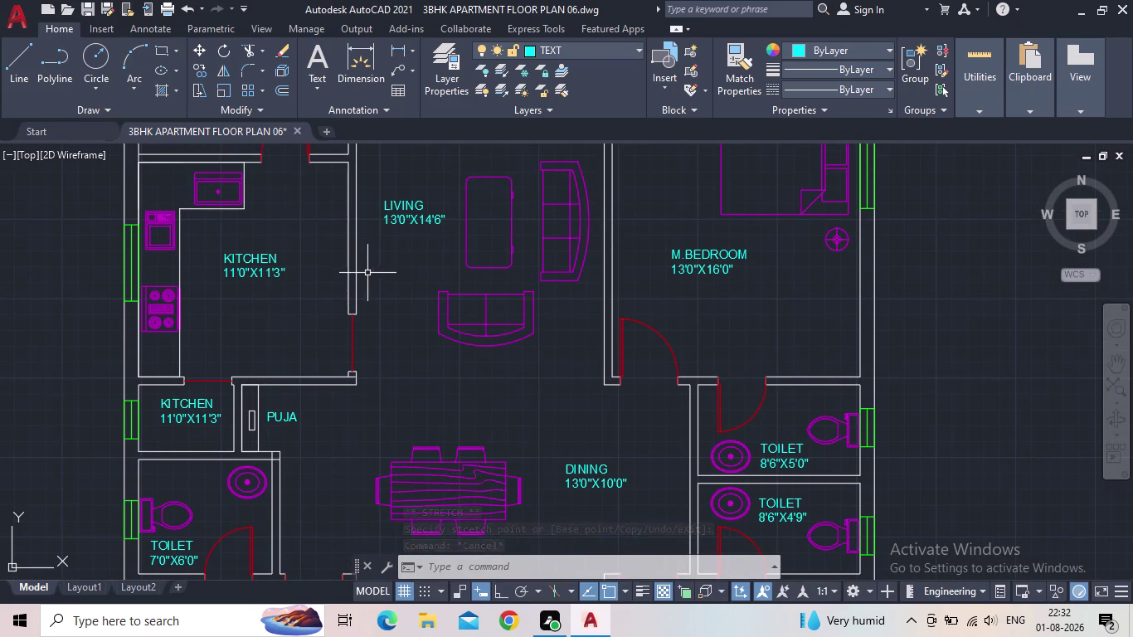
scroll(down, 3)
click(84, 11)
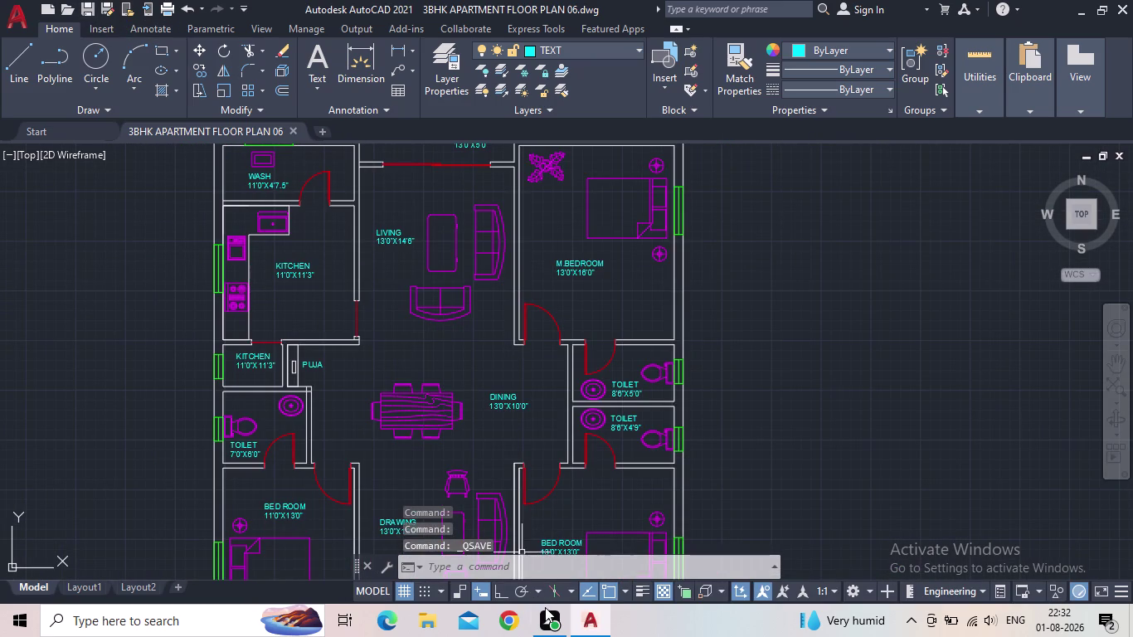
Review the bedrooms and upper rooms, then bring up the drawing's layer list.
middle_drag(453, 405, 445, 317)
scroll(down, 3)
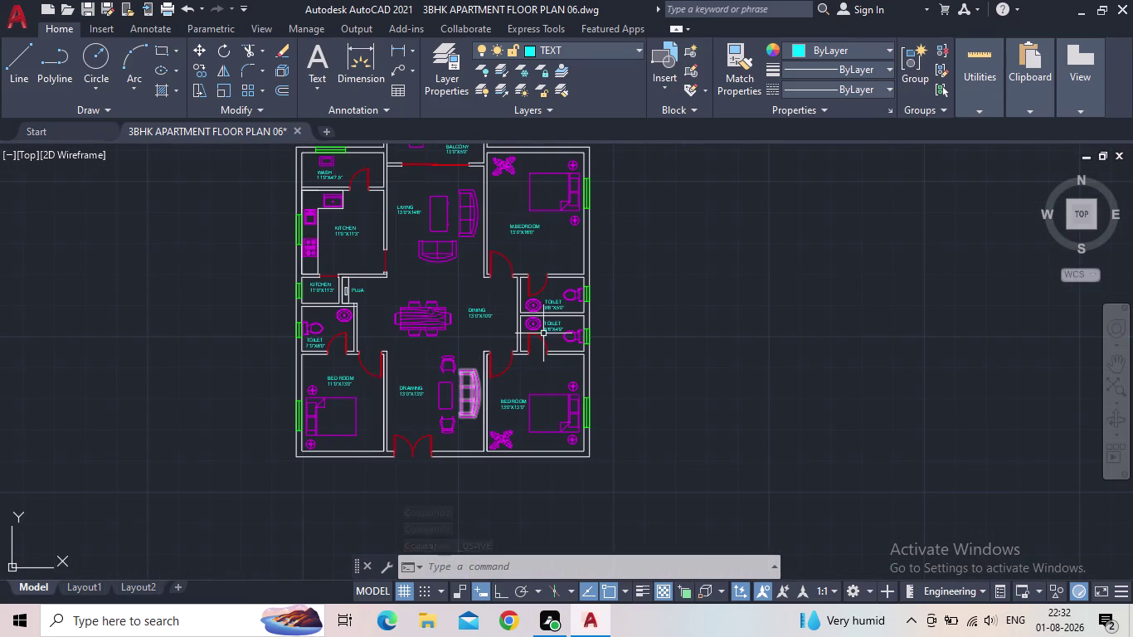
scroll(up, 3)
middle_drag(451, 348, 462, 311)
scroll(down, 3)
middle_drag(432, 391, 431, 388)
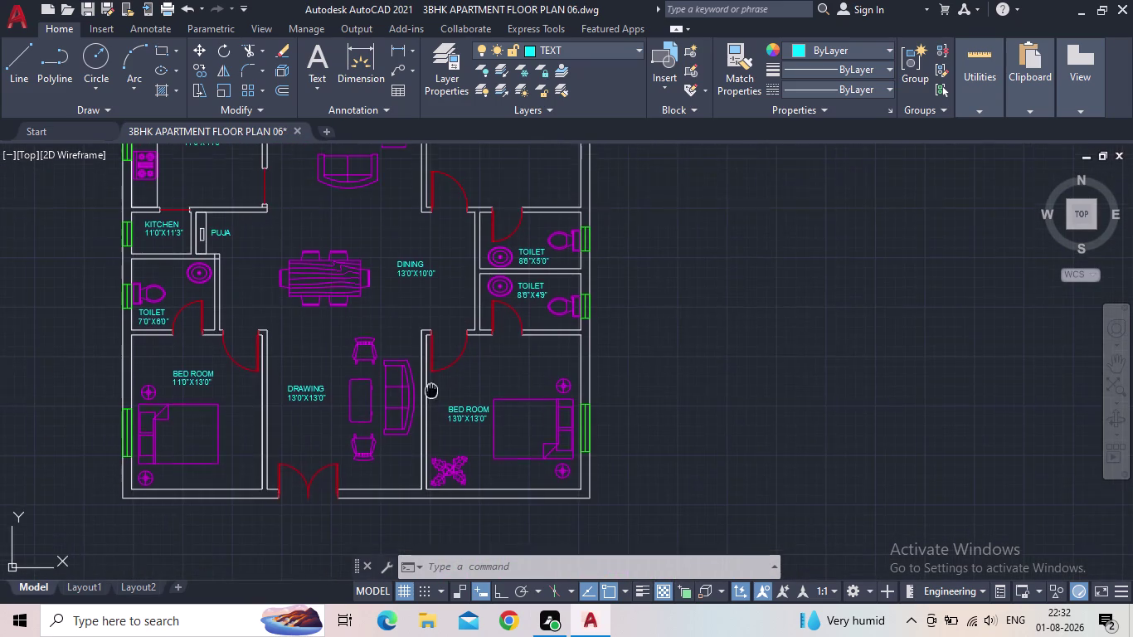
middle_drag(431, 388, 480, 309)
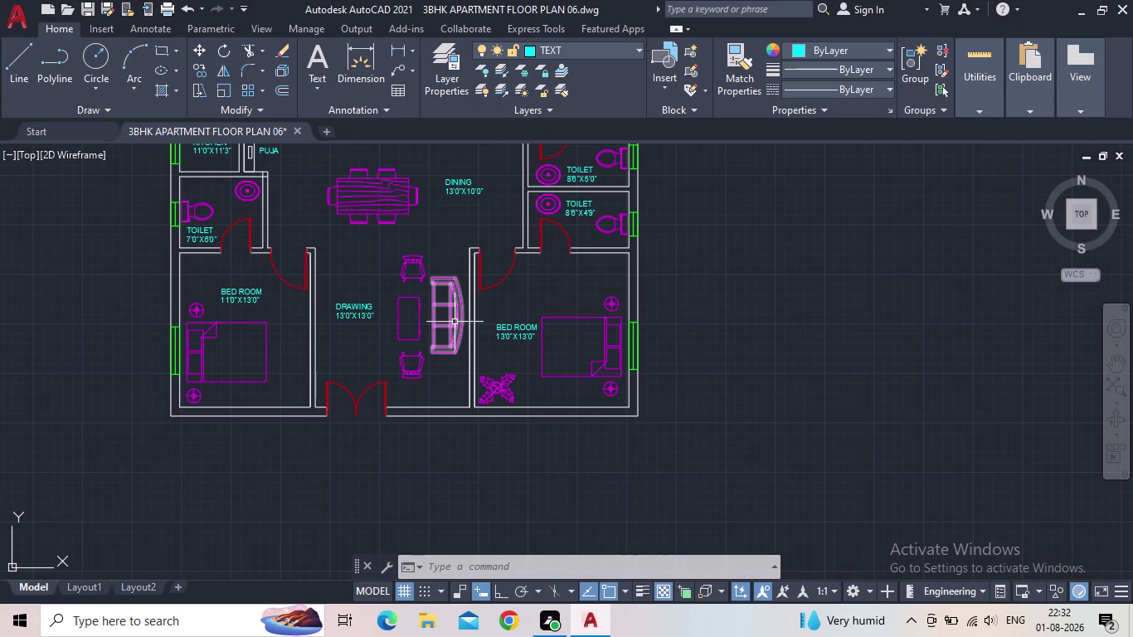
scroll(down, 3)
scroll(up, 3)
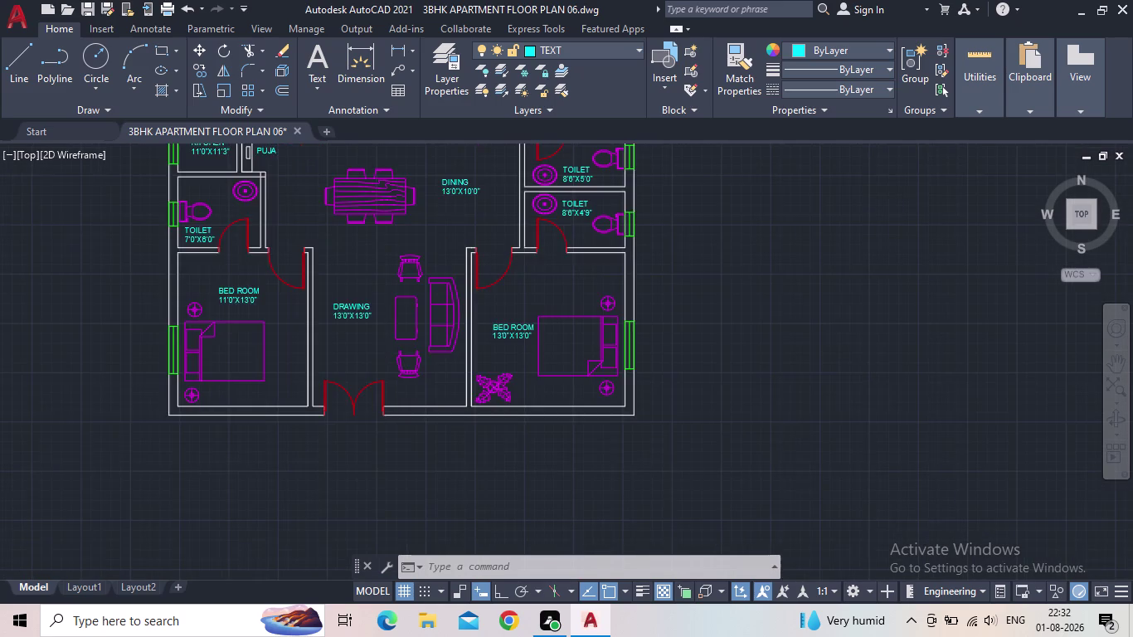
scroll(down, 3)
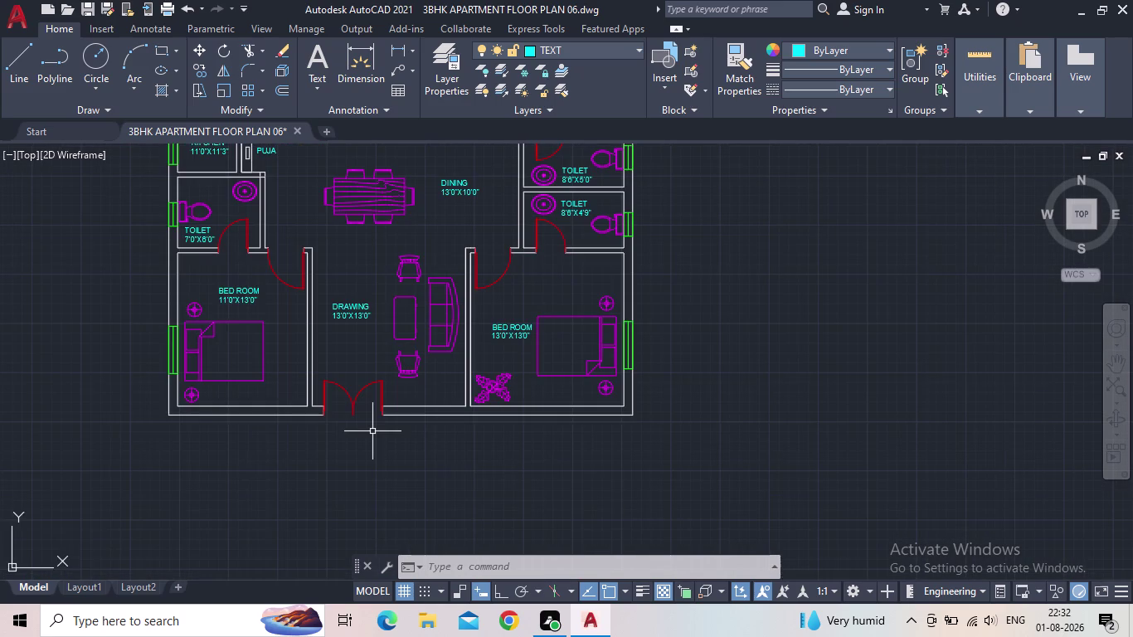
middle_drag(189, 342, 227, 491)
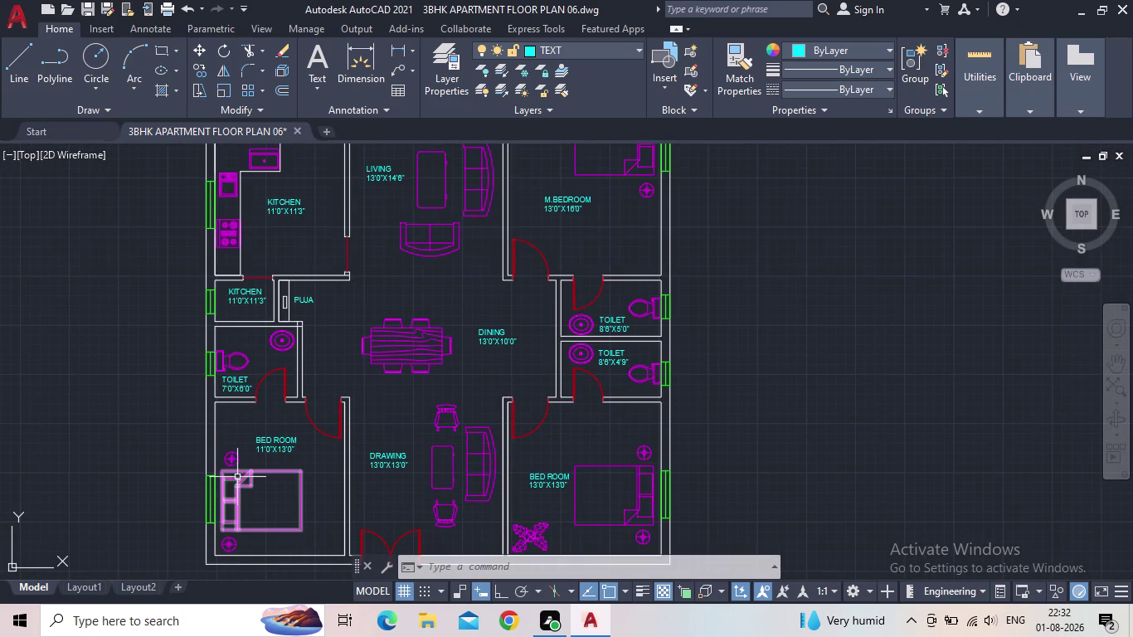
click(438, 68)
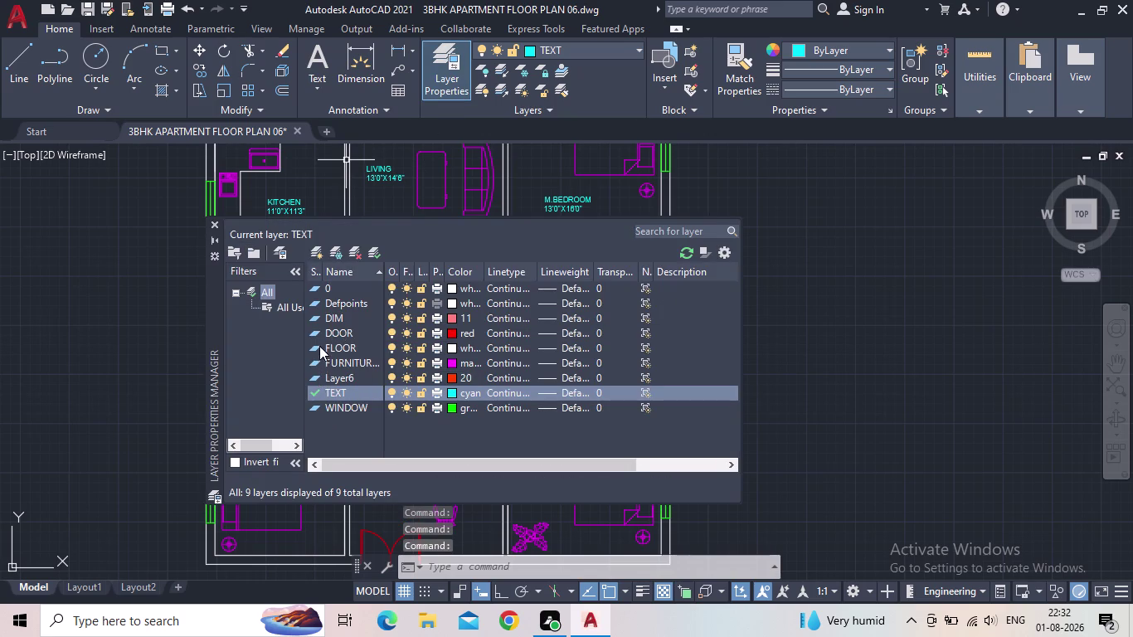
Set DIM as the current layer, give it yellow colour, and close the layer list.
double_click(316, 318)
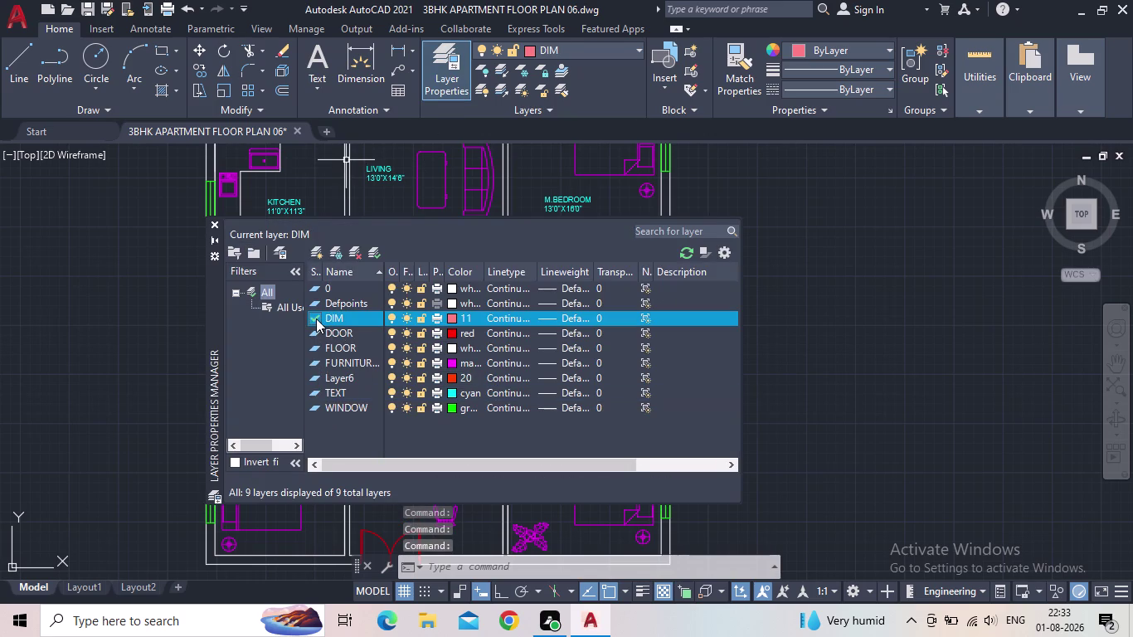
click(452, 318)
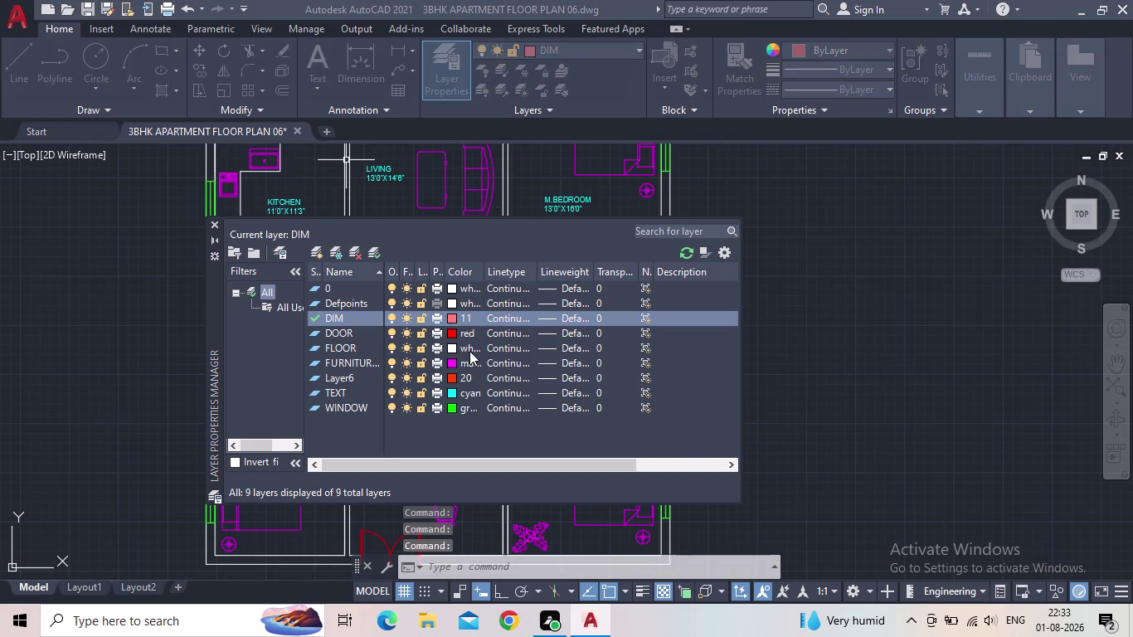
click(707, 349)
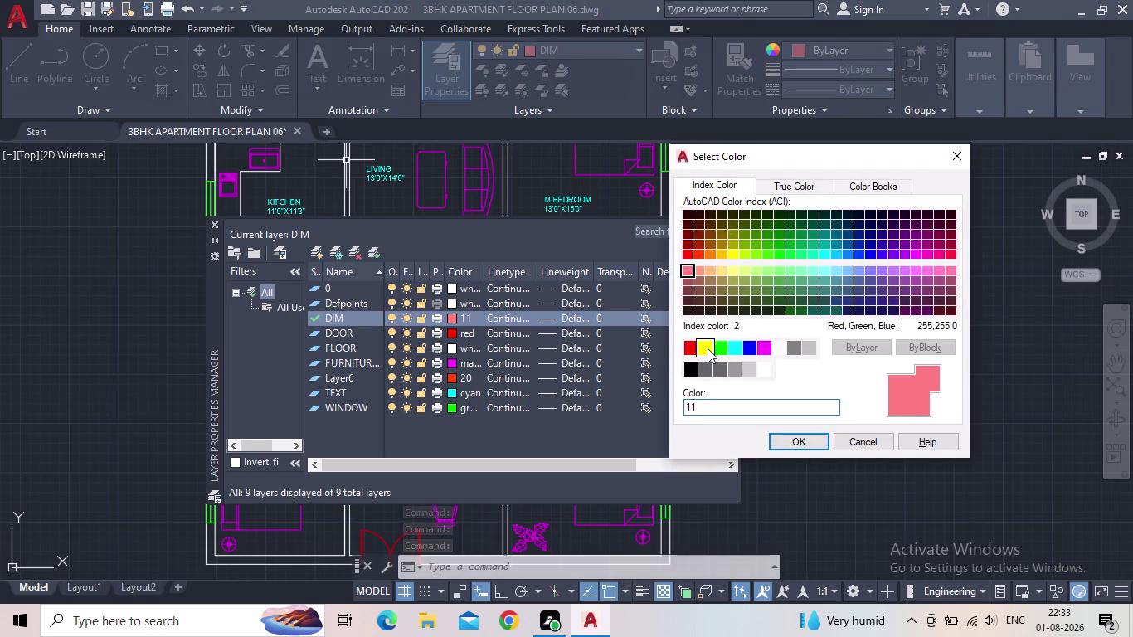
click(778, 444)
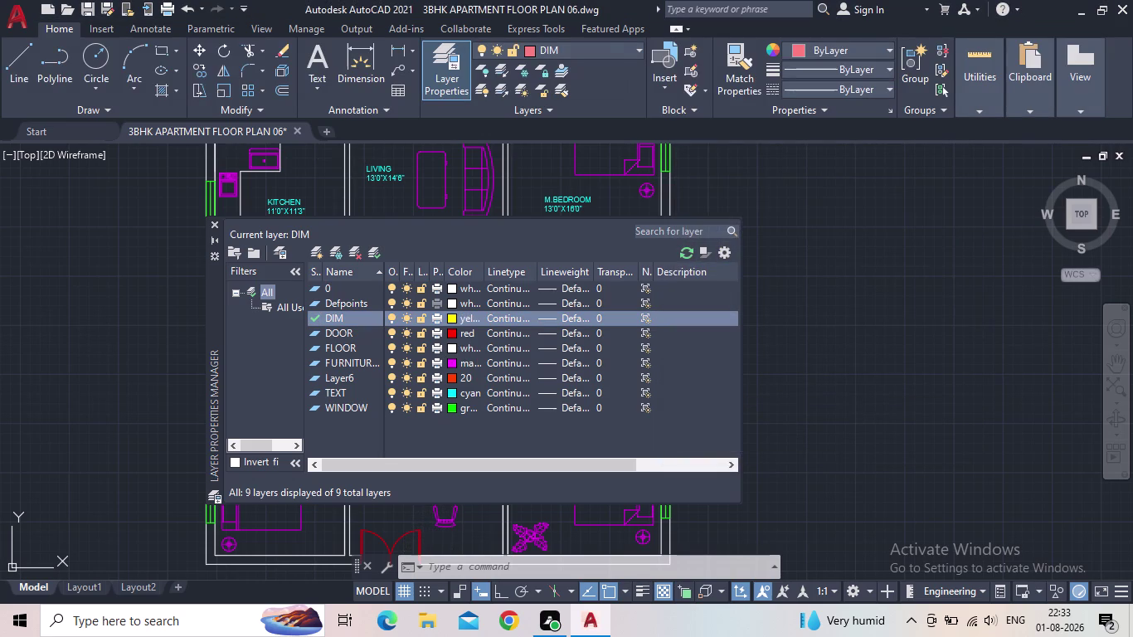
click(216, 225)
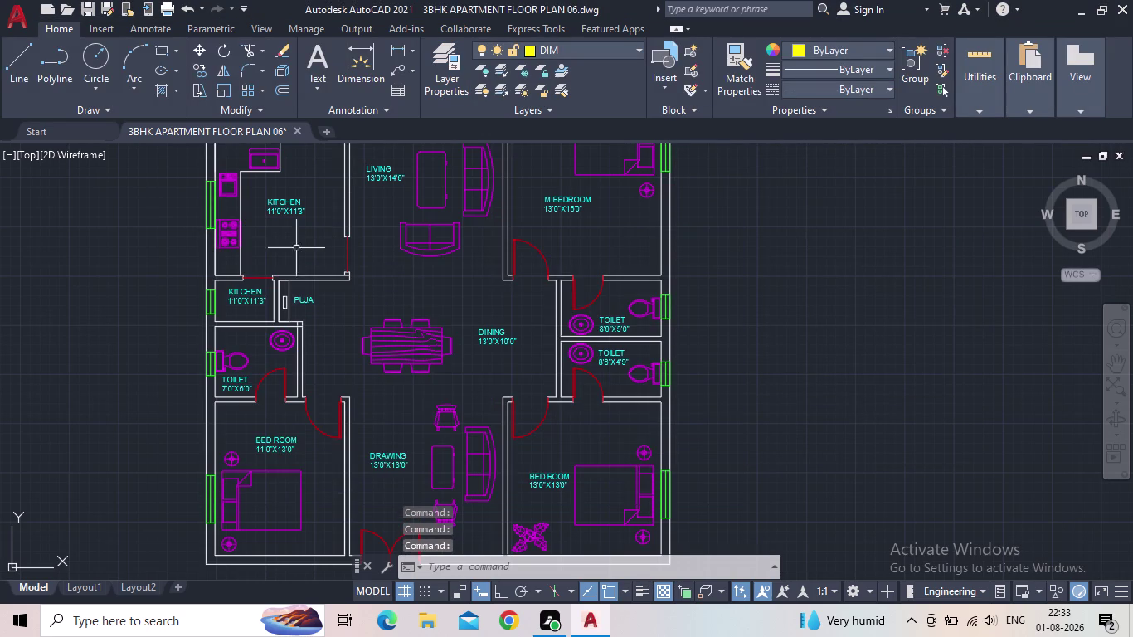
click(403, 52)
Try a first left-side dimension from the bedroom's bottom-left corner to the plan's top-left corner.
middle_drag(422, 172, 576, 101)
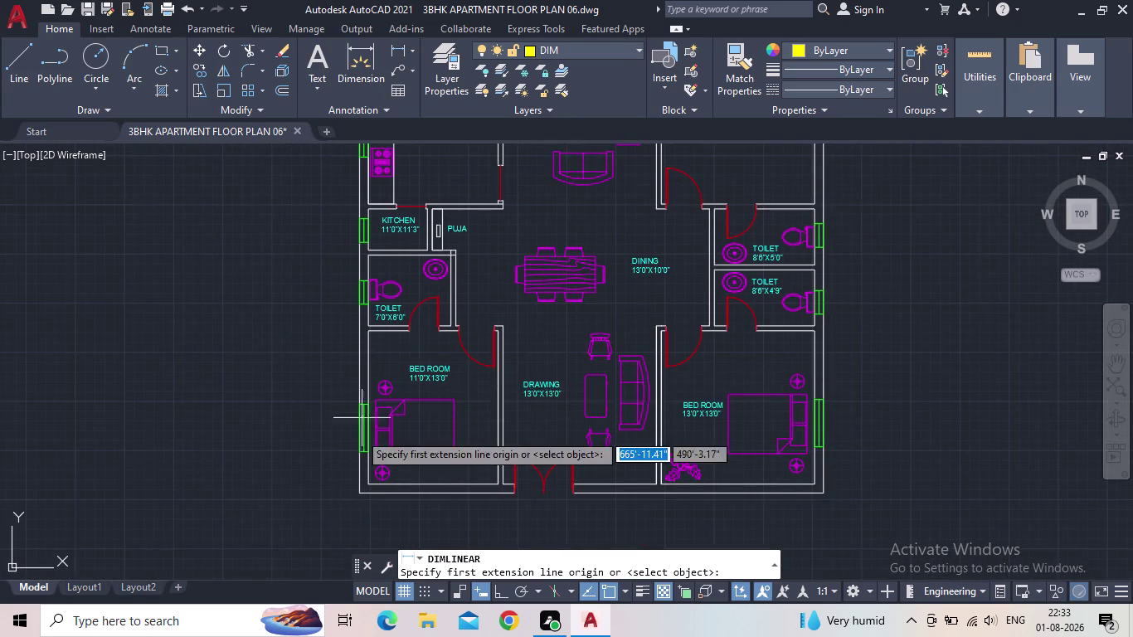
scroll(up, 3)
scroll(up, 3)
middle_drag(425, 476, 433, 359)
scroll(up, 3)
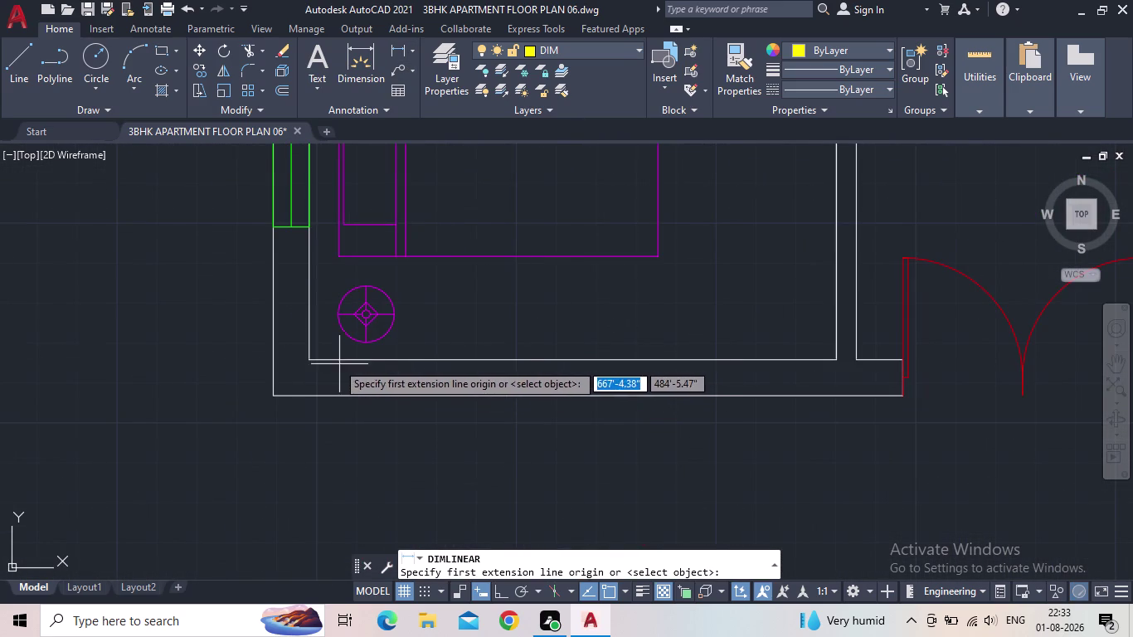
scroll(down, 3)
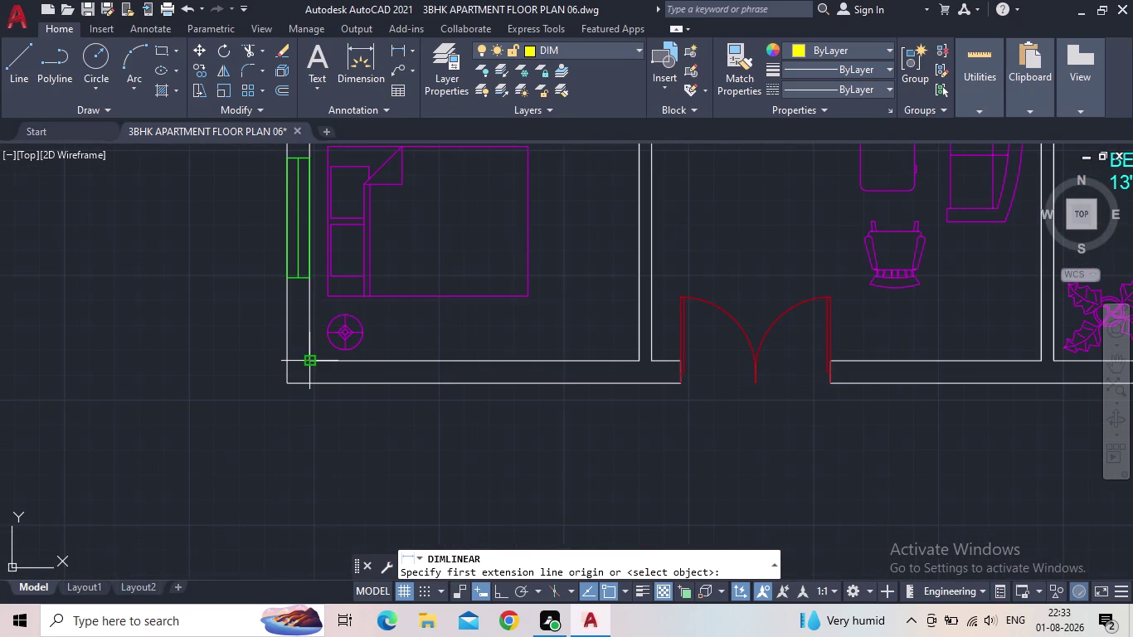
click(310, 363)
middle_drag(320, 309, 340, 629)
scroll(down, 3)
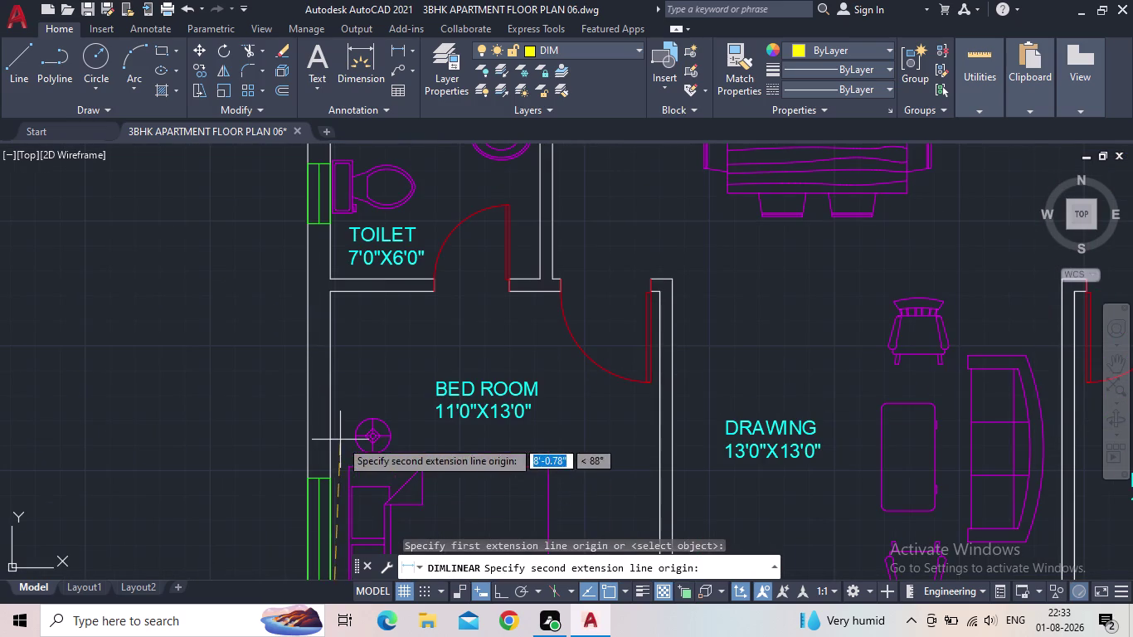
click(500, 594)
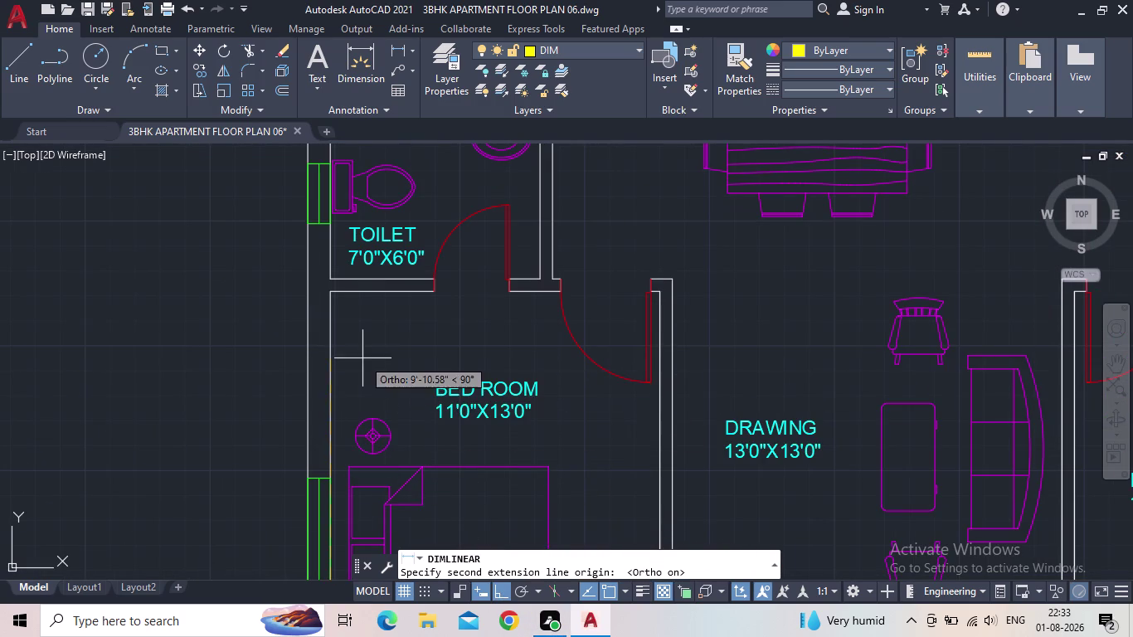
middle_drag(345, 302, 414, 535)
scroll(down, 3)
middle_drag(398, 293, 355, 559)
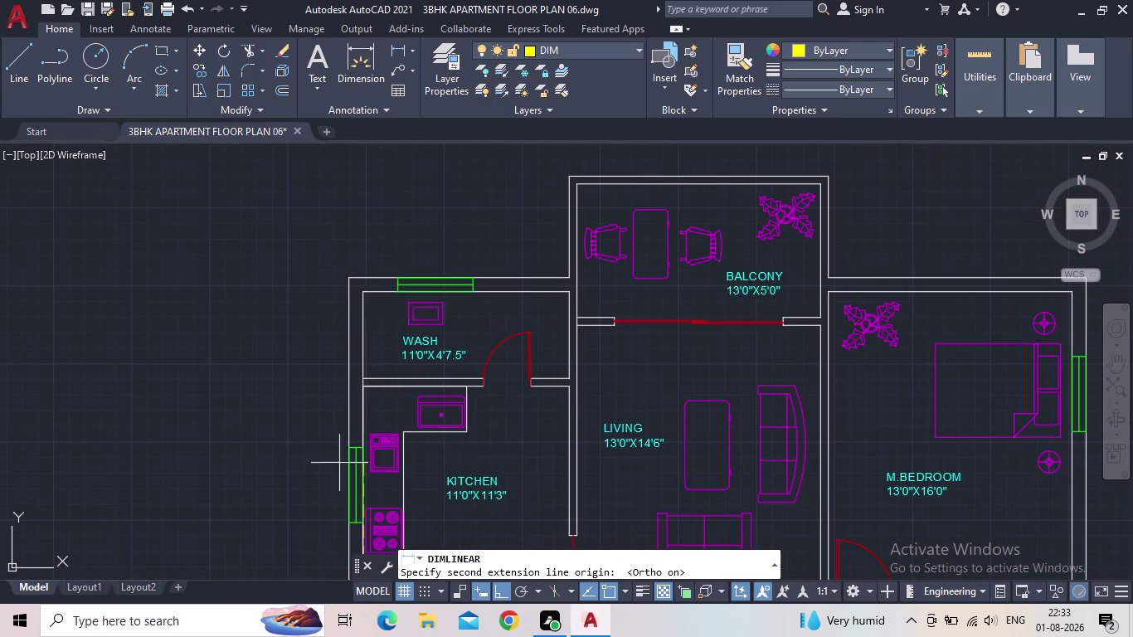
click(362, 292)
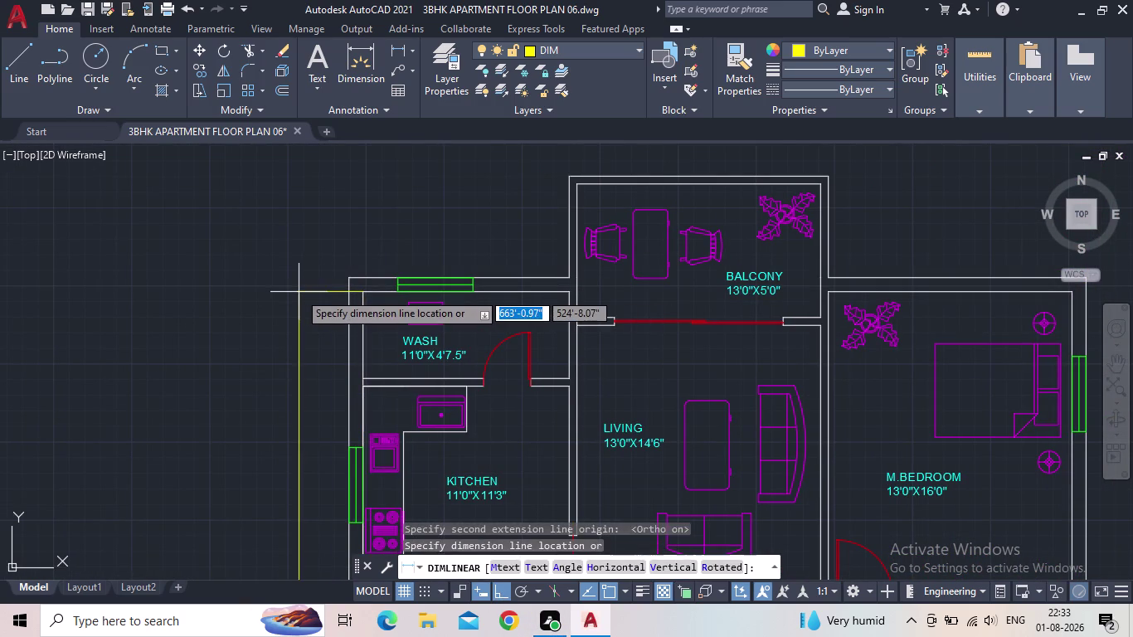
Pan along the plan's left side and cancel the unfinished dimension.
middle_drag(298, 292, 342, 210)
middle_drag(344, 268, 364, 196)
scroll(up, 3)
middle_drag(298, 368, 405, 214)
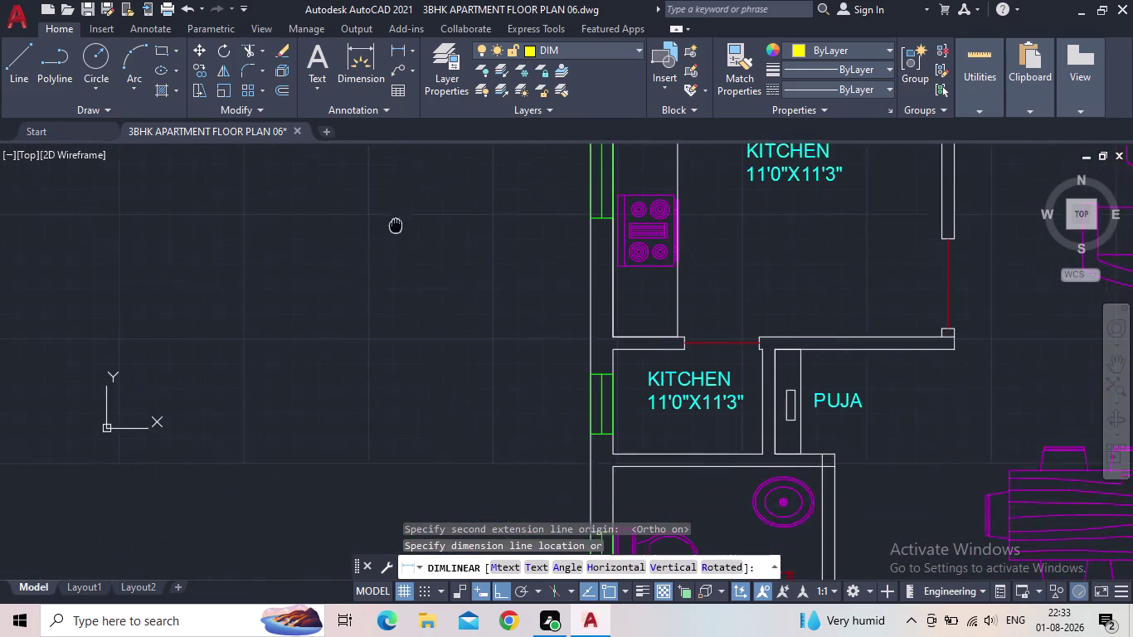
middle_drag(406, 214, 412, 206)
middle_drag(414, 240, 336, 415)
scroll(down, 3)
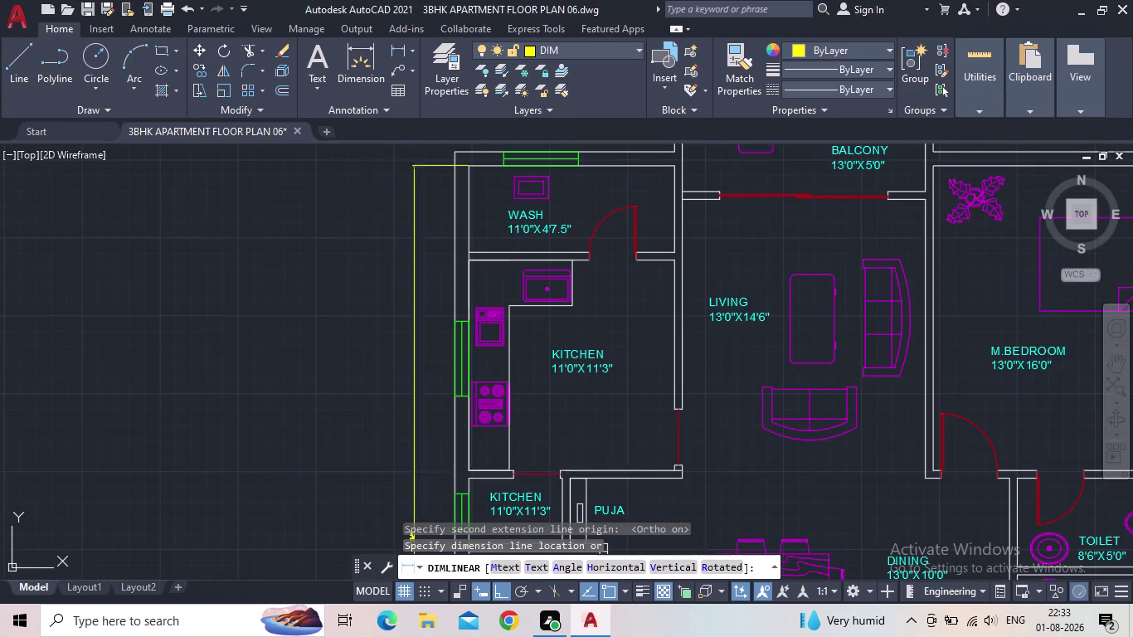
key(Escape)
Restart the linear dimension, snapping the plan's top-left and bottom-left corners.
scroll(down, 3)
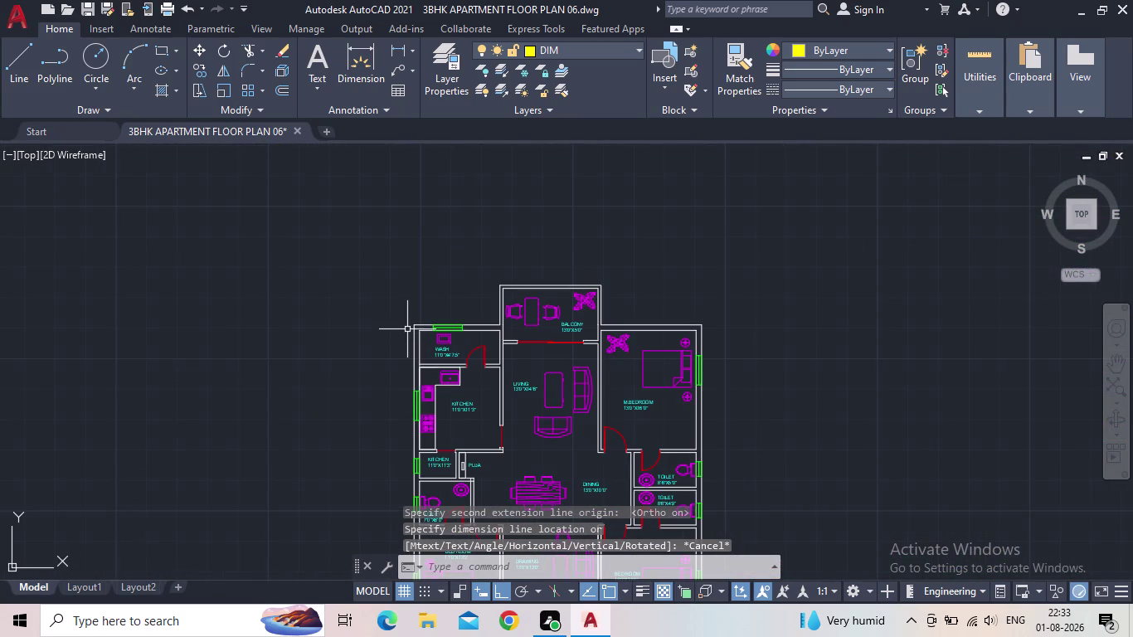
key(space)
scroll(up, 3)
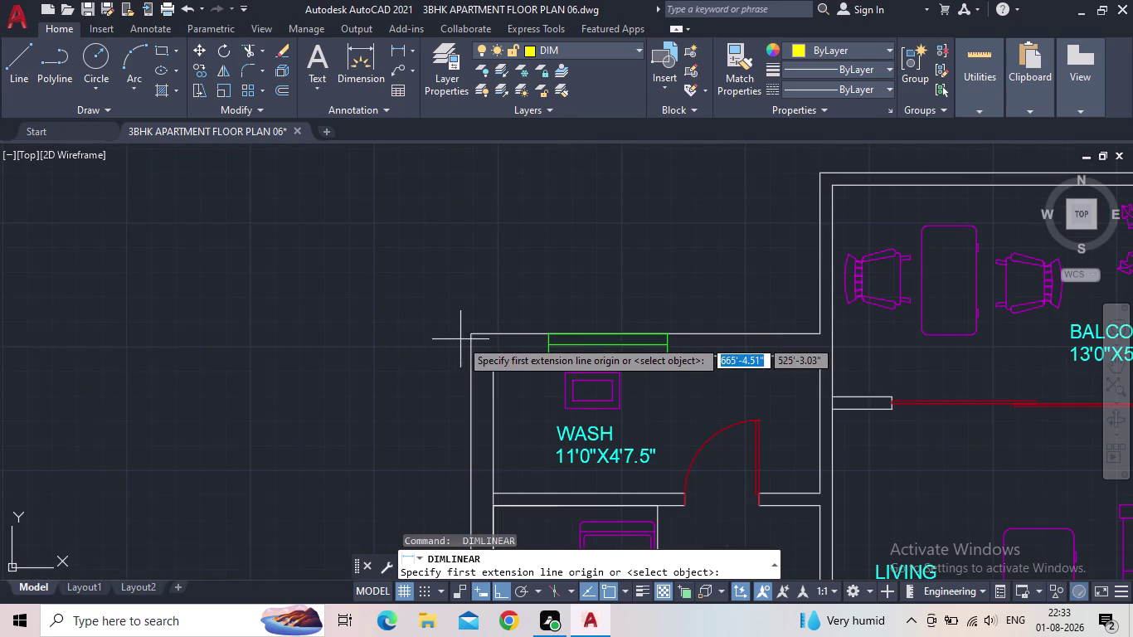
click(467, 334)
middle_drag(474, 393, 458, 292)
scroll(down, 3)
middle_drag(423, 308, 434, 219)
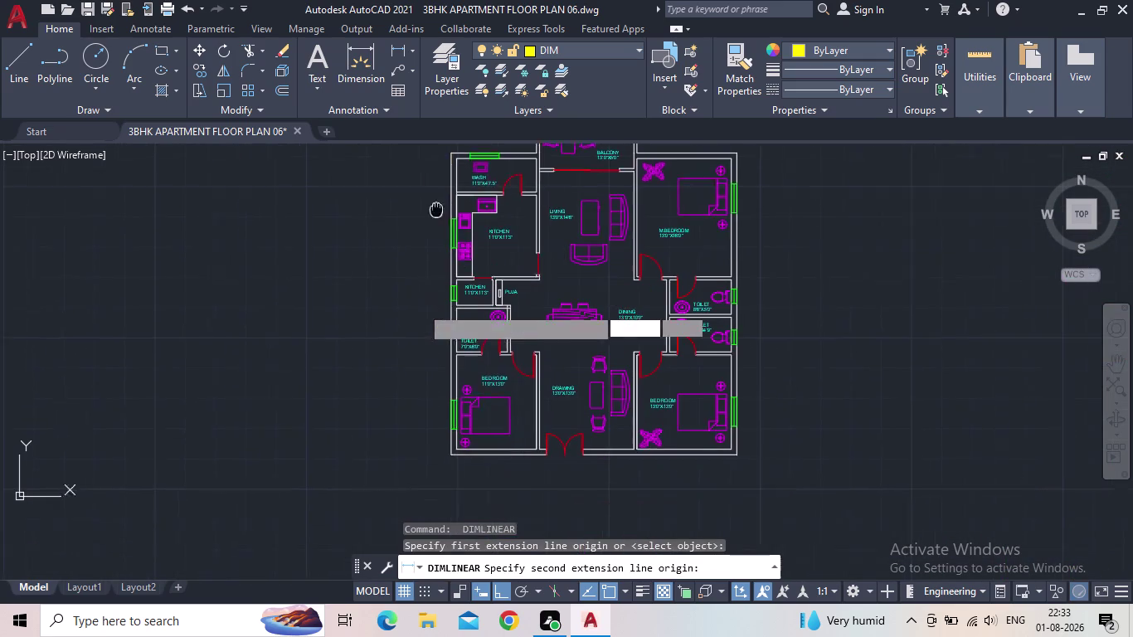
middle_drag(435, 219, 447, 146)
scroll(up, 3)
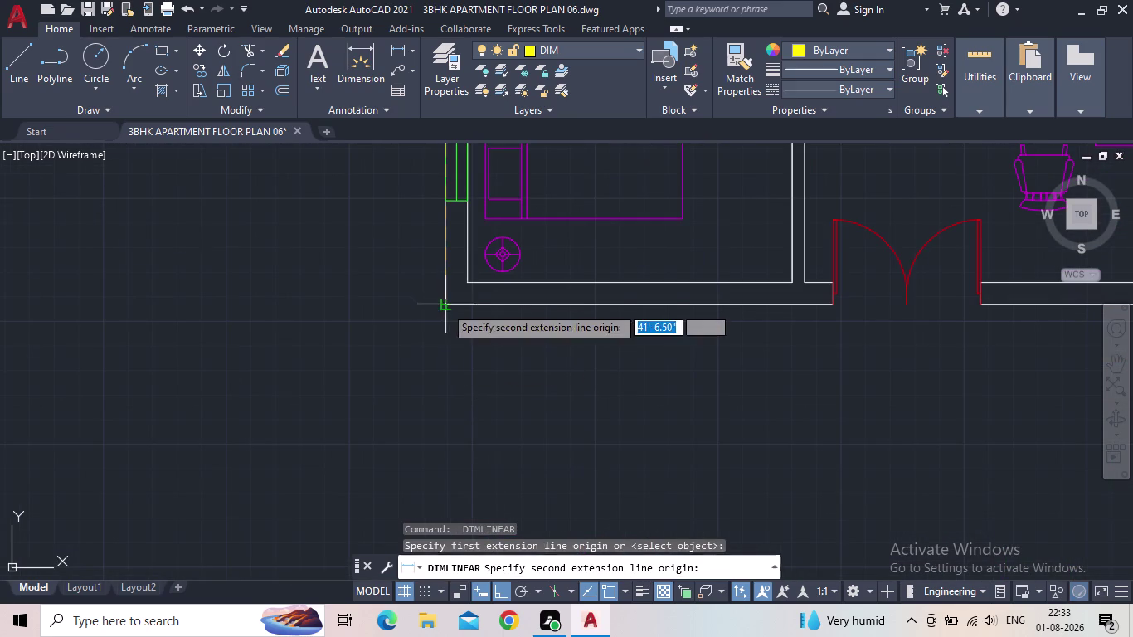
click(444, 307)
Place the 41'-6.5" vertical dimension to the left of the plan.
middle_drag(248, 307, 294, 541)
scroll(down, 3)
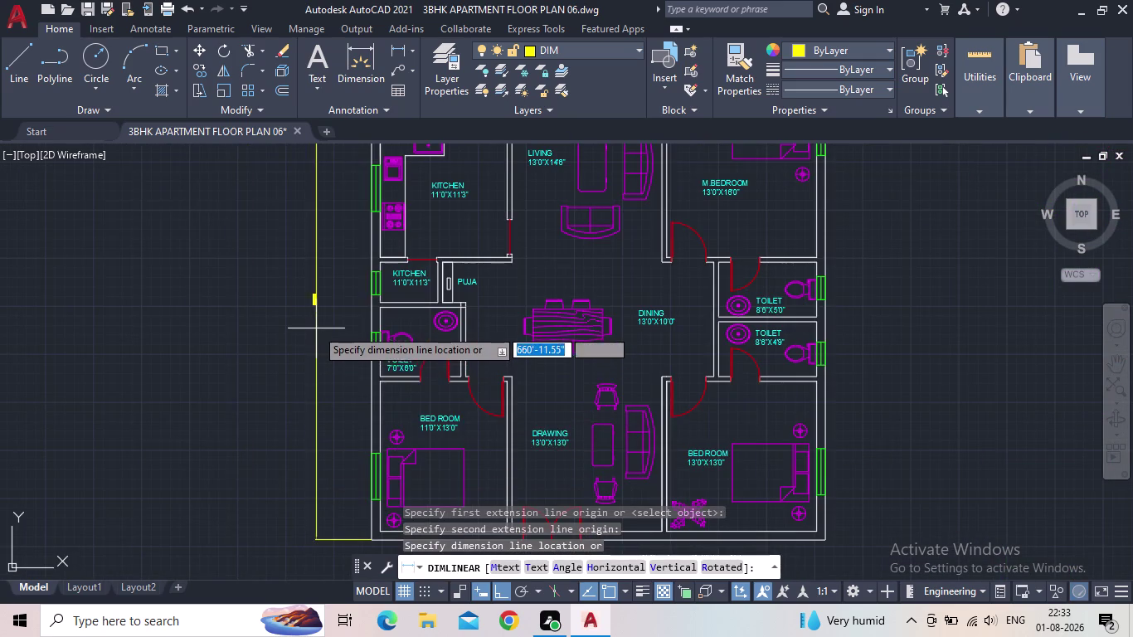
scroll(up, 3)
scroll(up, 3)
middle_drag(316, 329, 301, 383)
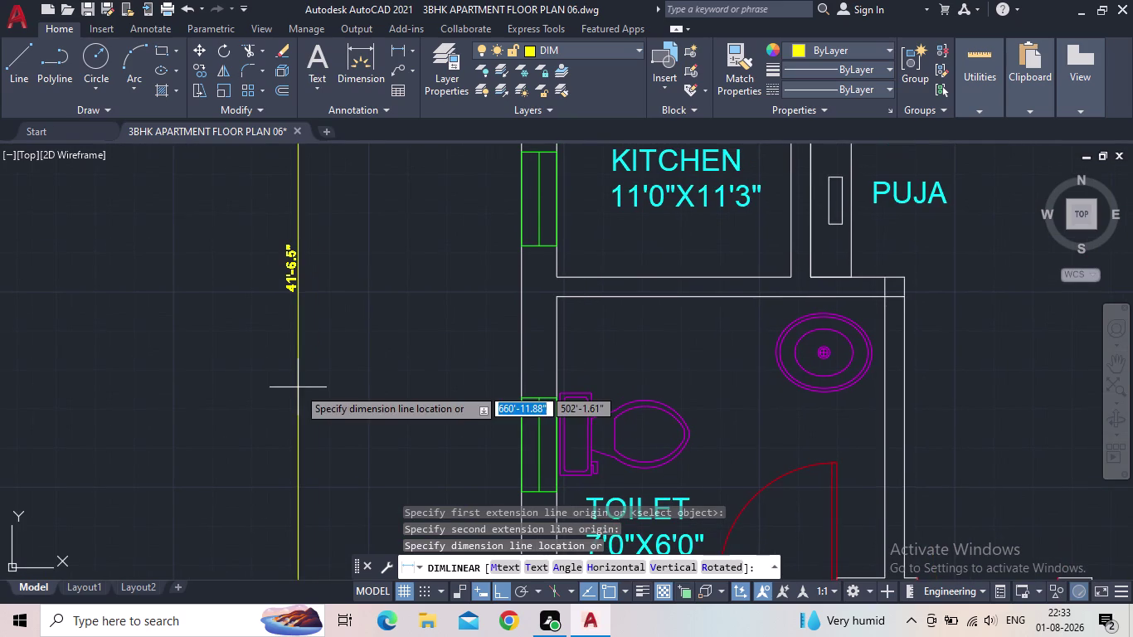
scroll(down, 3)
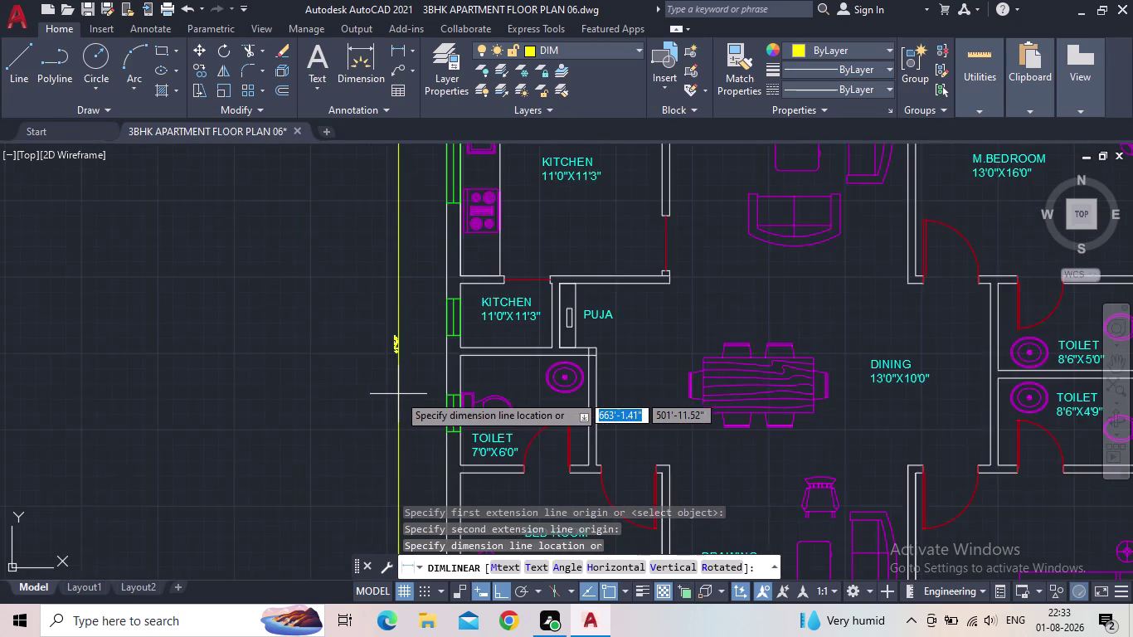
scroll(down, 3)
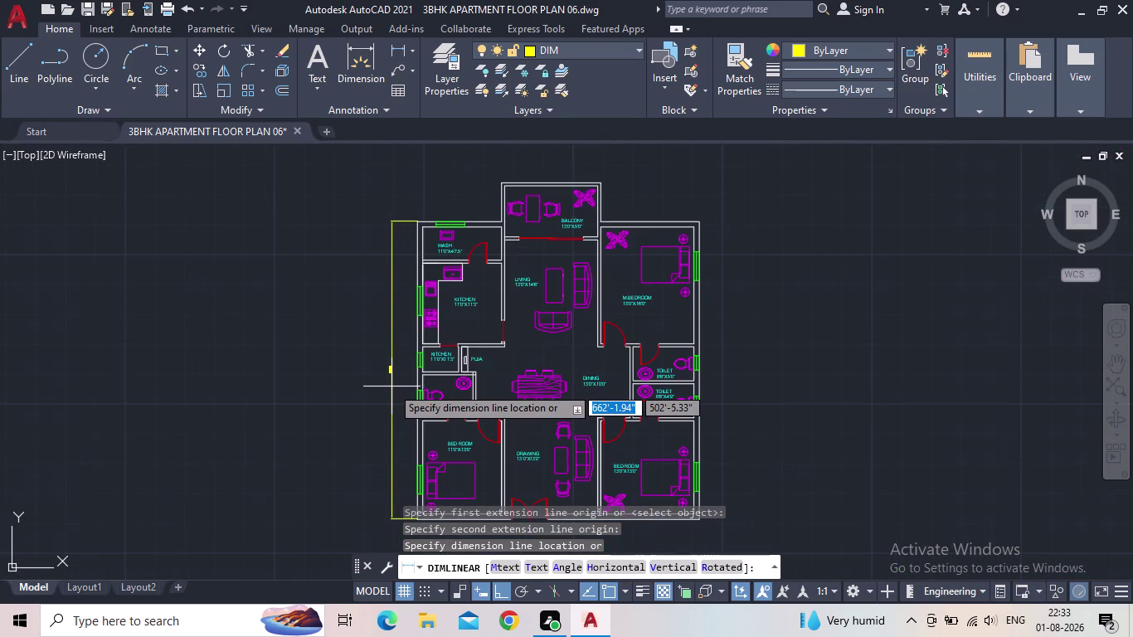
scroll(up, 3)
click(388, 387)
scroll(down, 3)
middle_drag(402, 330, 323, 499)
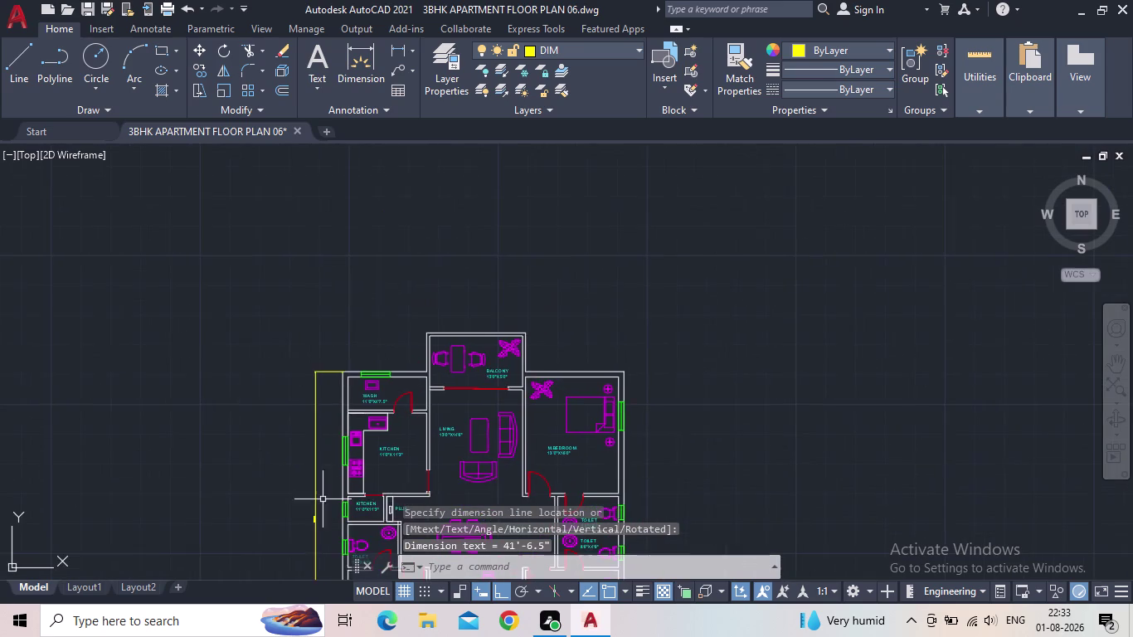
scroll(up, 3)
scroll(up, 3)
Add the 39'-4" overall width dimension above the plan, corner to corner.
key(space)
scroll(up, 3)
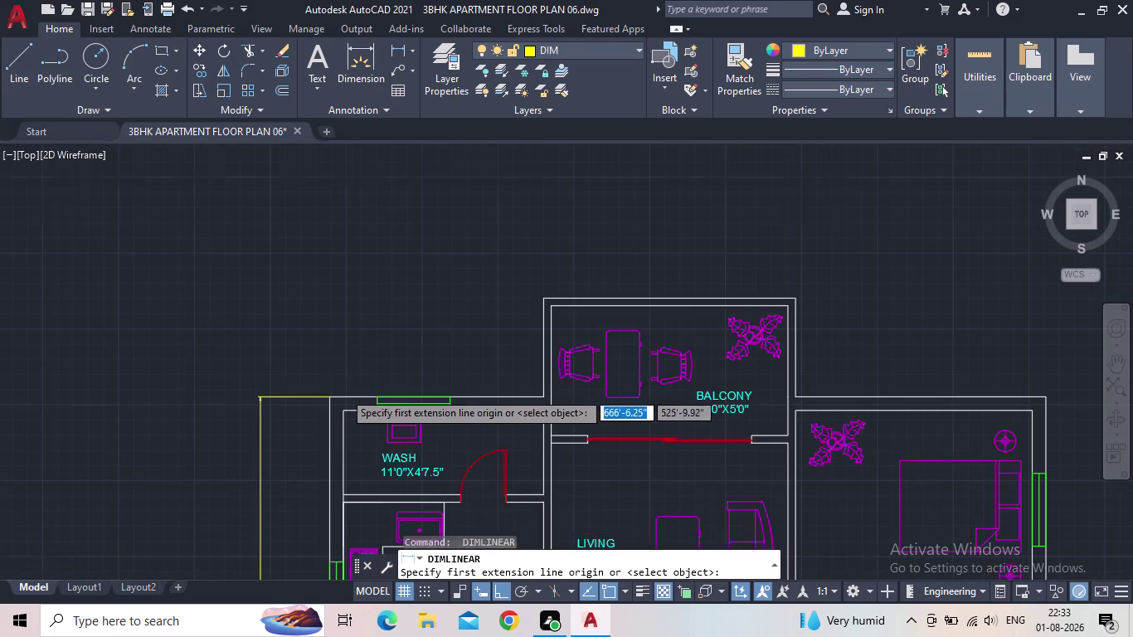
scroll(up, 3)
click(292, 403)
middle_drag(525, 382, 270, 361)
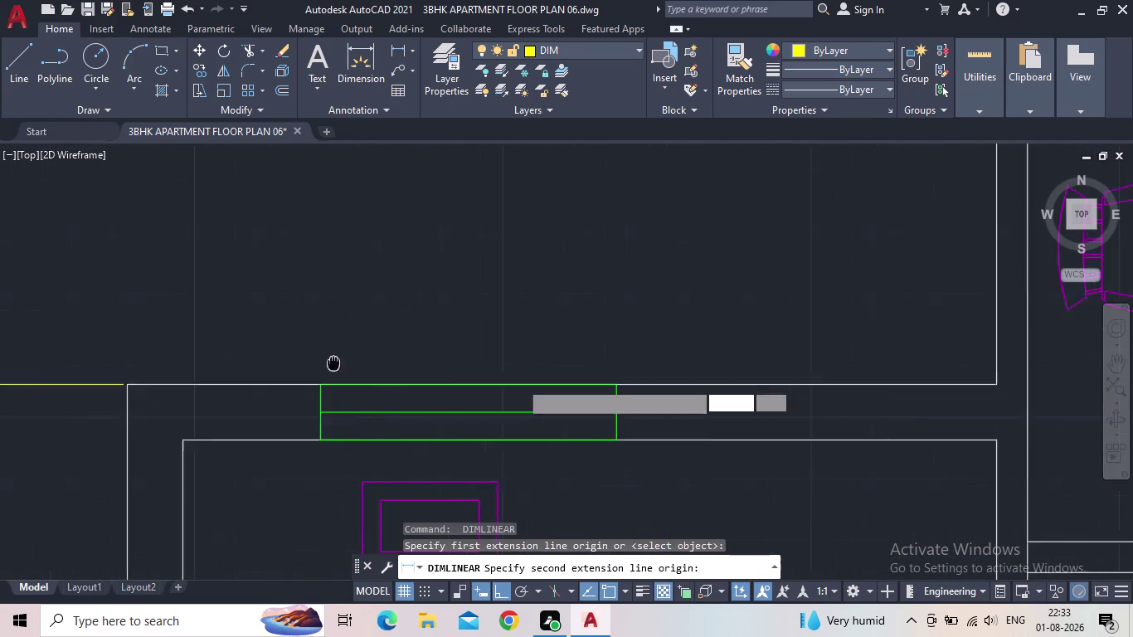
middle_drag(270, 361, 231, 357)
scroll(down, 3)
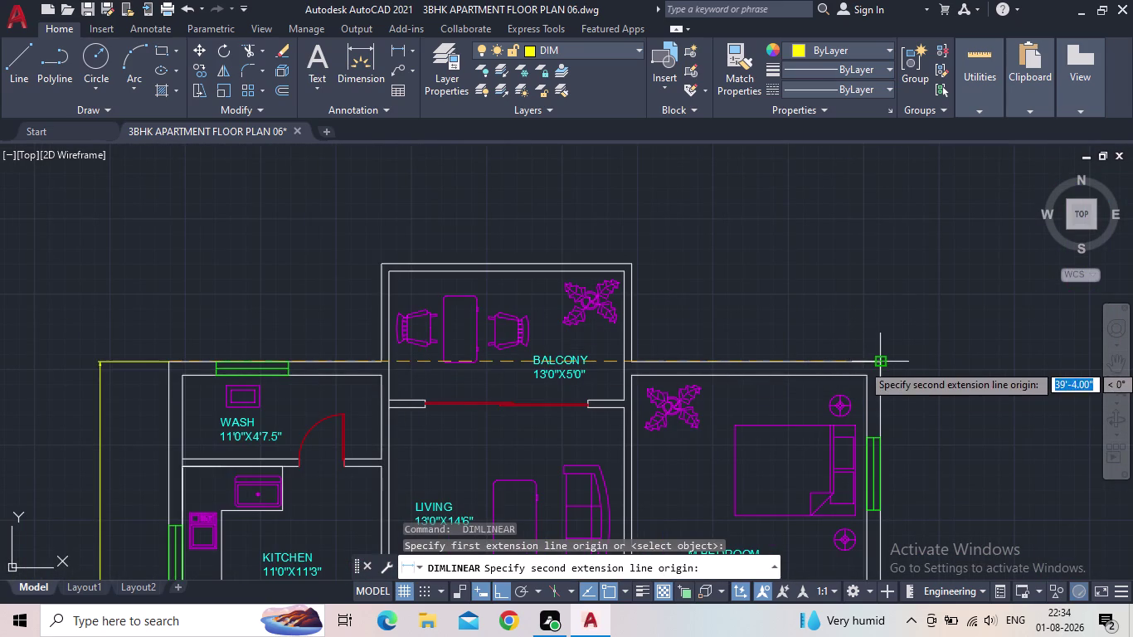
click(879, 363)
click(837, 238)
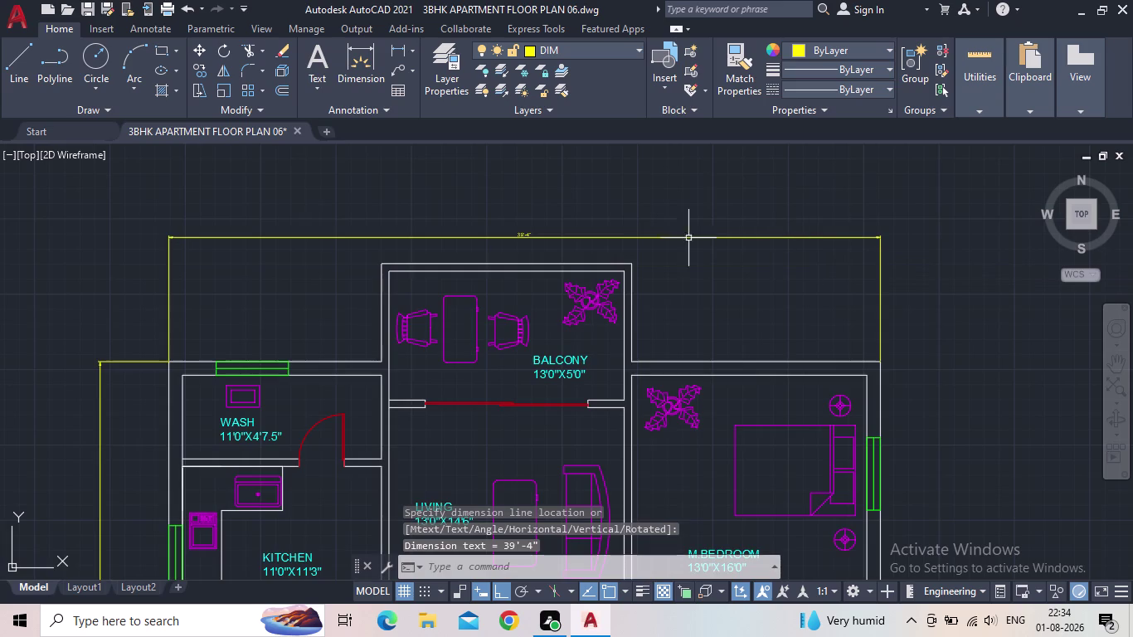
Dimension the balcony's 13' width between its top-left and top-right corners.
scroll(up, 3)
middle_drag(489, 254, 487, 357)
key(space)
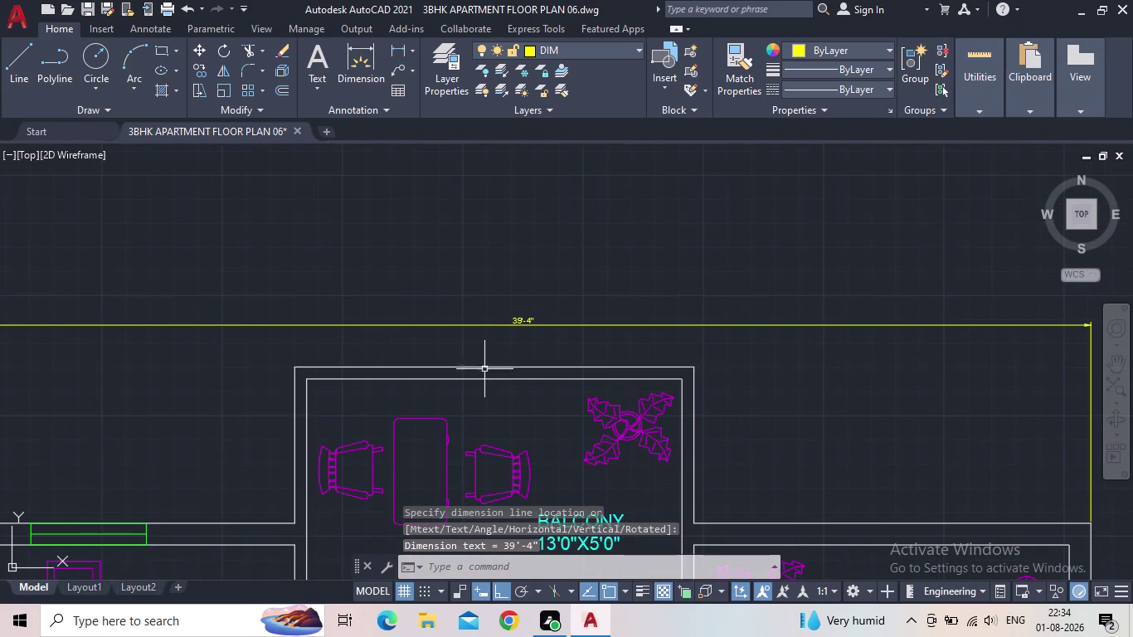
scroll(up, 3)
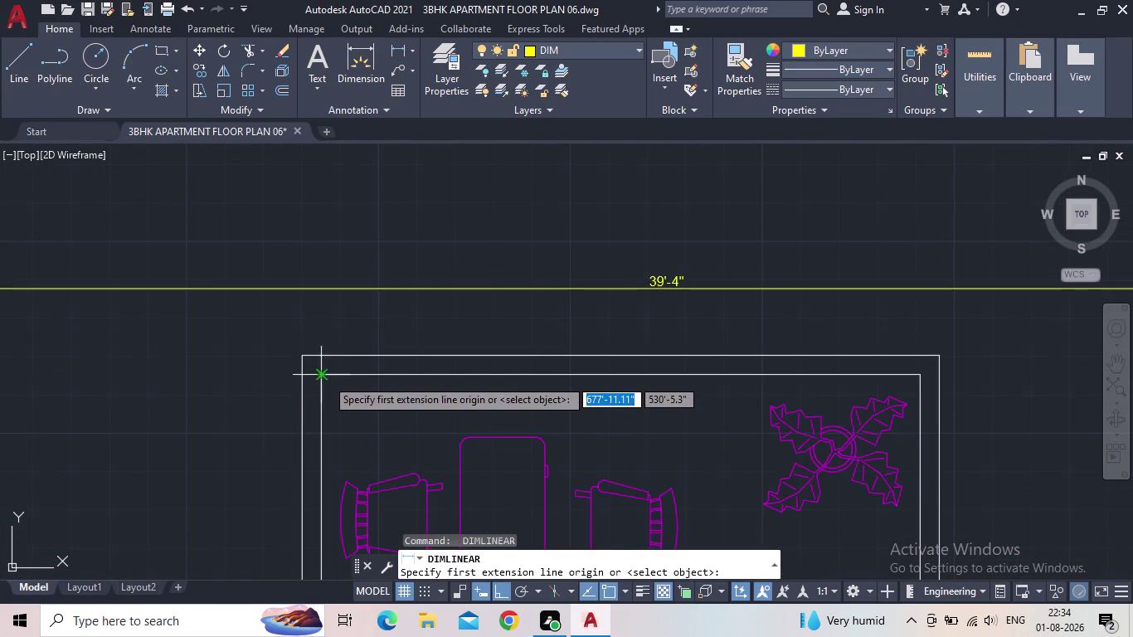
click(326, 379)
click(925, 379)
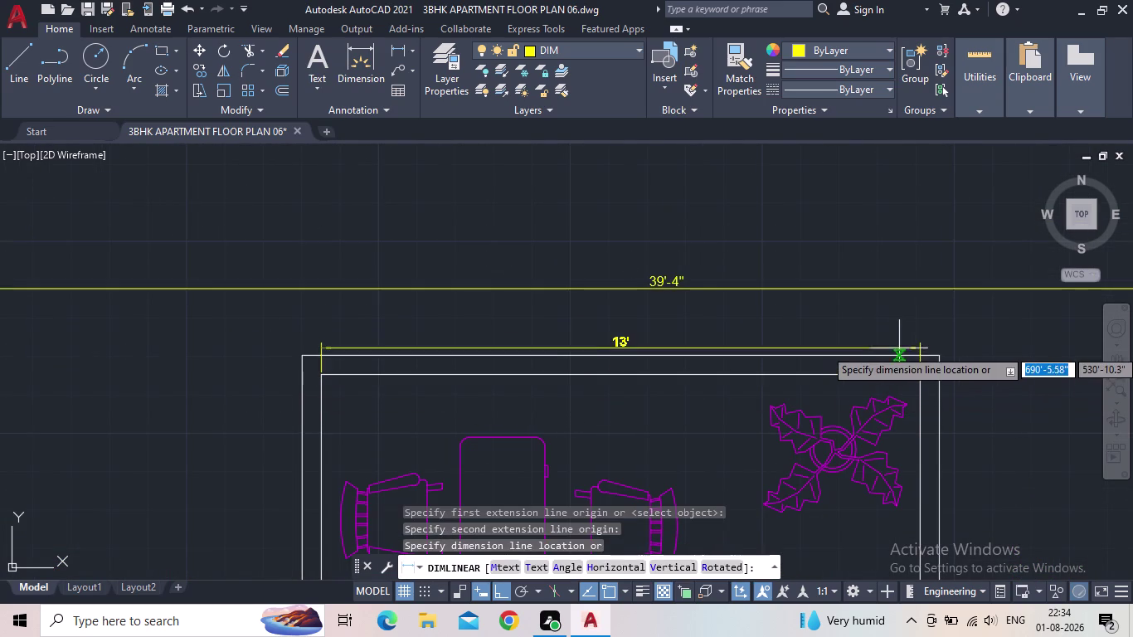
click(890, 342)
Attempt a dimension along the balcony's left side, then cancel it.
middle_drag(745, 380, 634, 249)
scroll(down, 3)
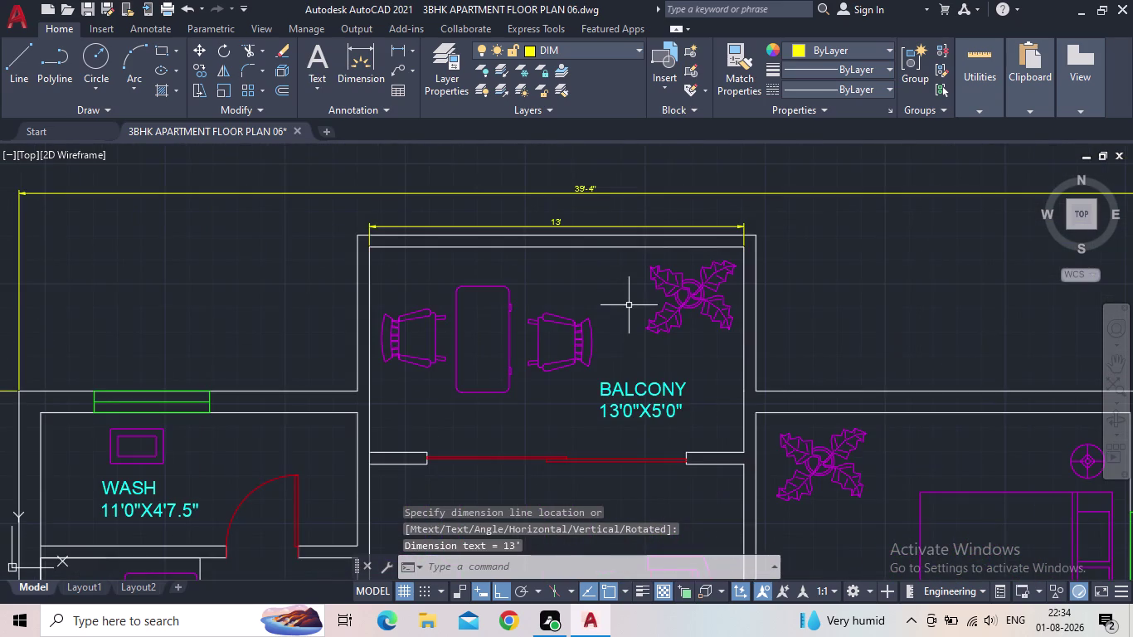
key(space)
scroll(up, 3)
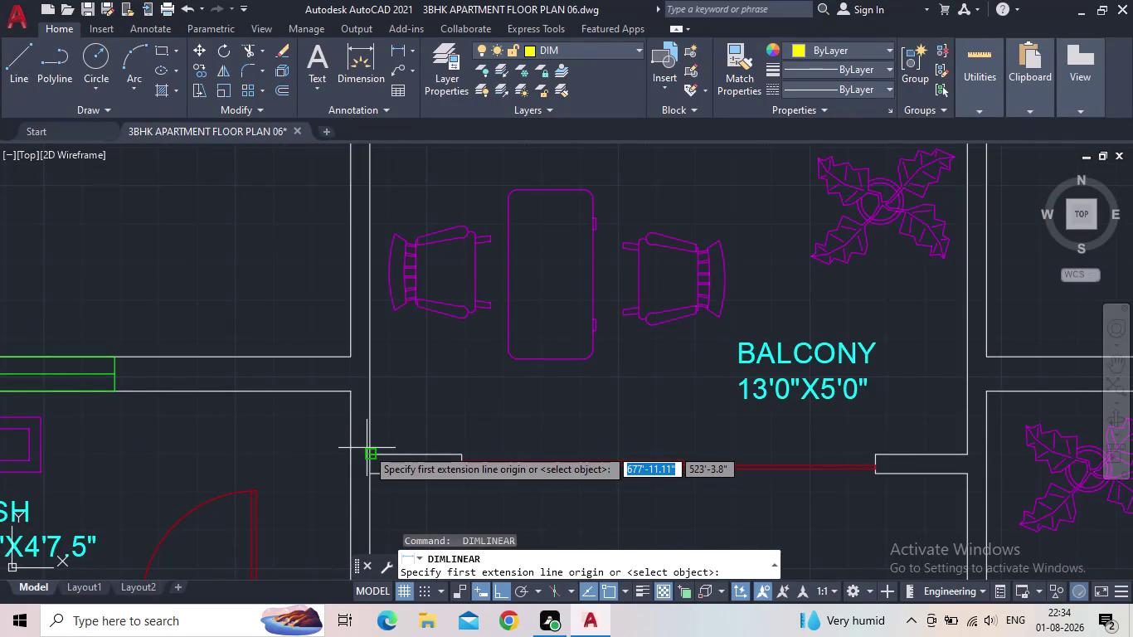
drag(369, 451, 372, 440)
middle_drag(353, 262, 371, 371)
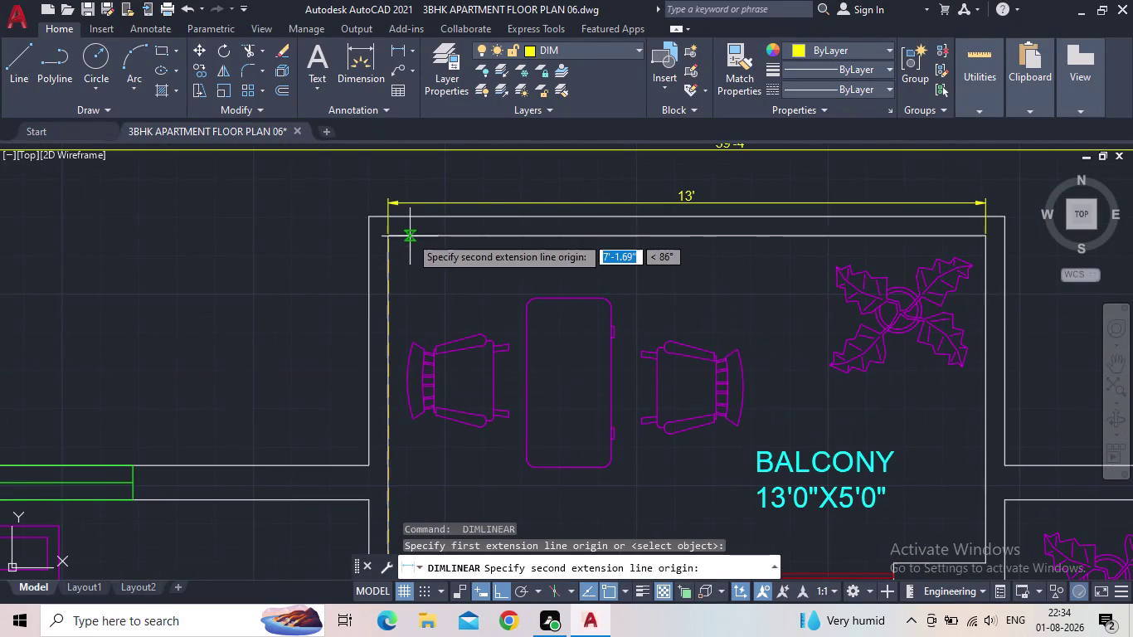
click(384, 237)
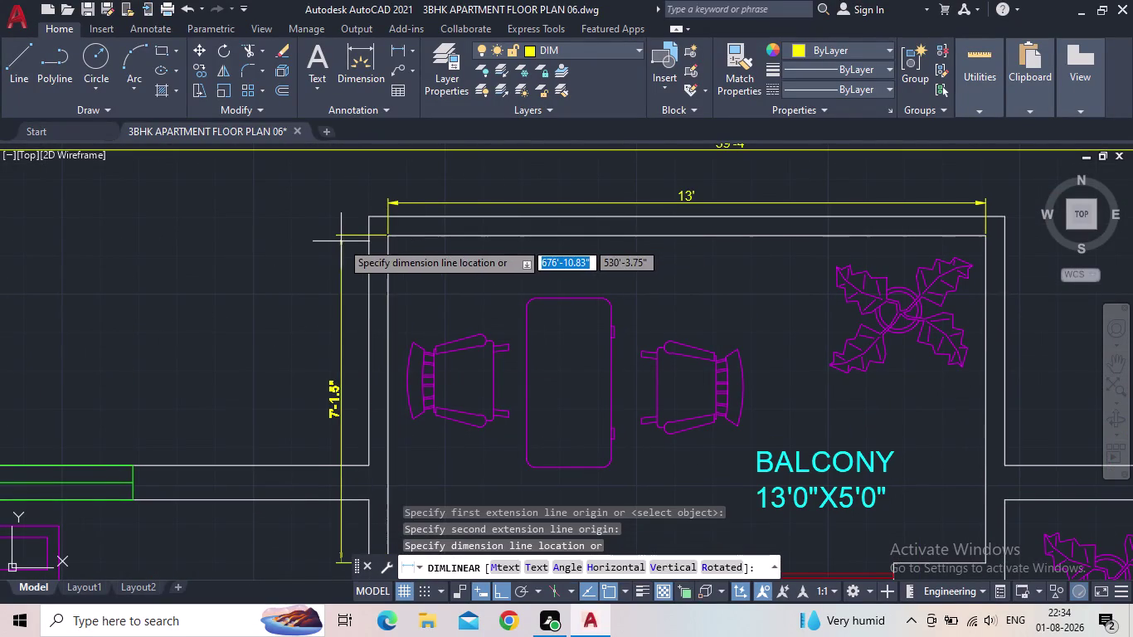
key(Escape)
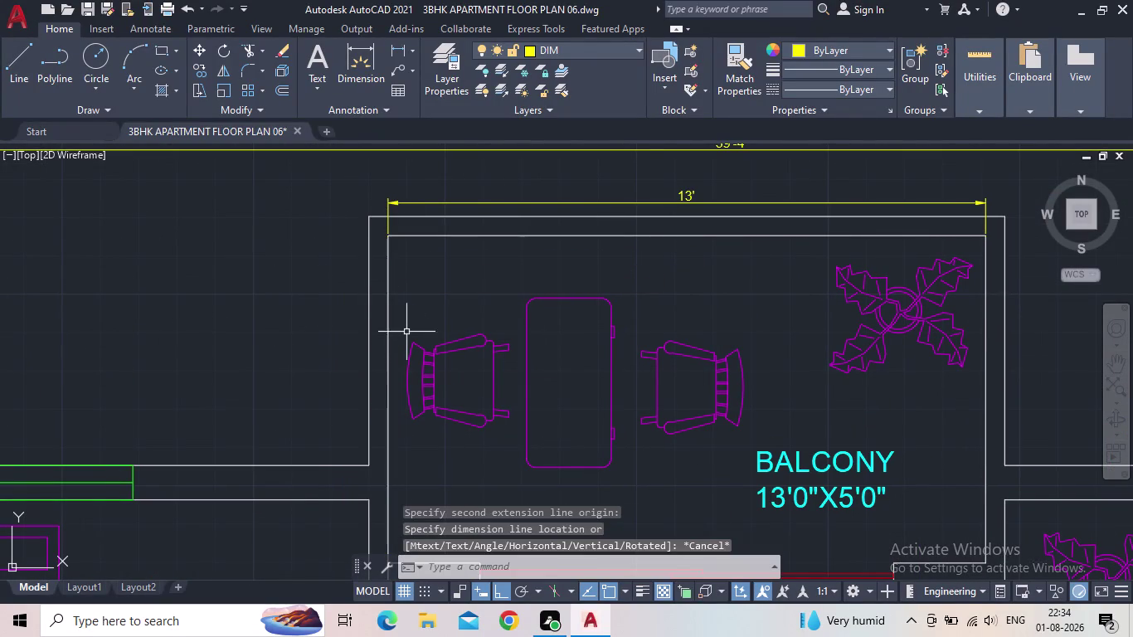
Place a 5' dimension left of the balcony between its inner corners.
key(space)
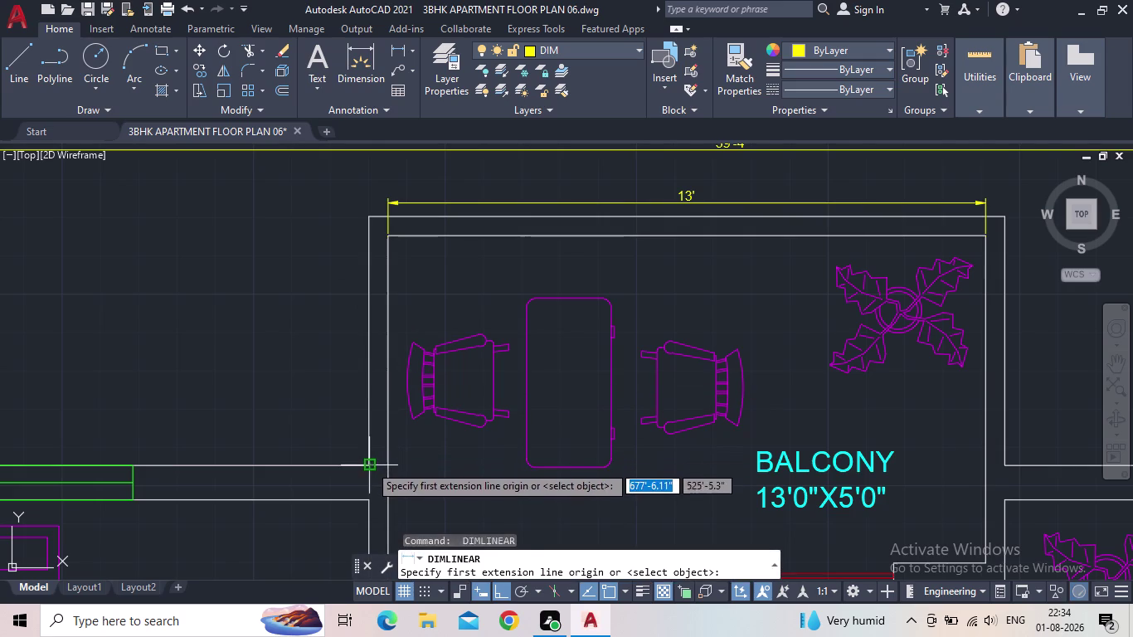
click(369, 465)
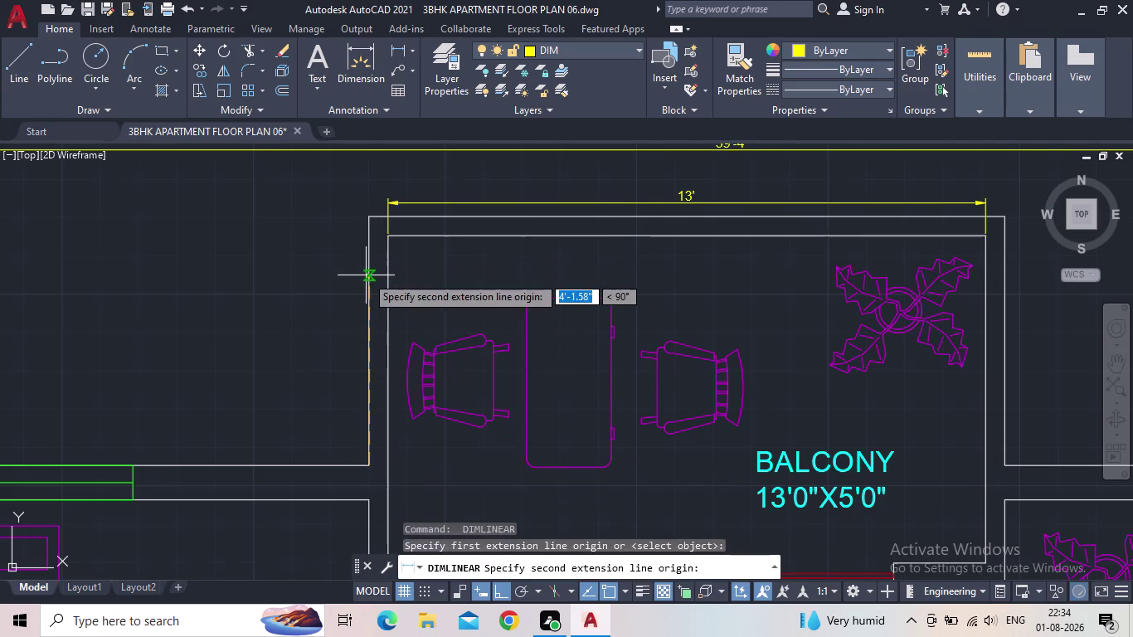
key(Escape)
key(space)
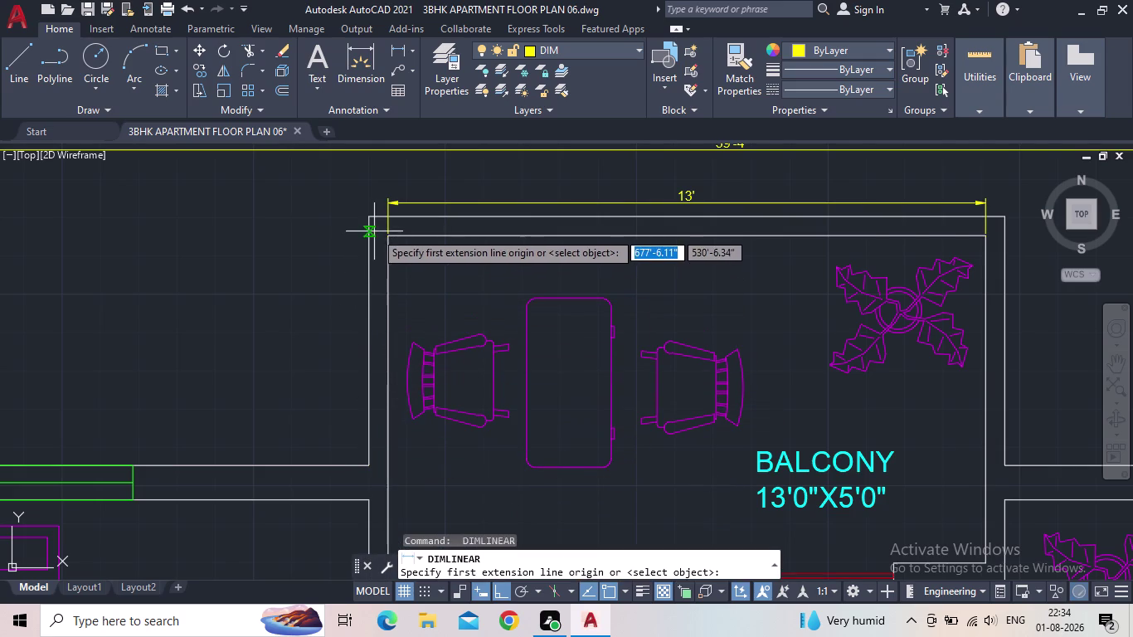
click(387, 239)
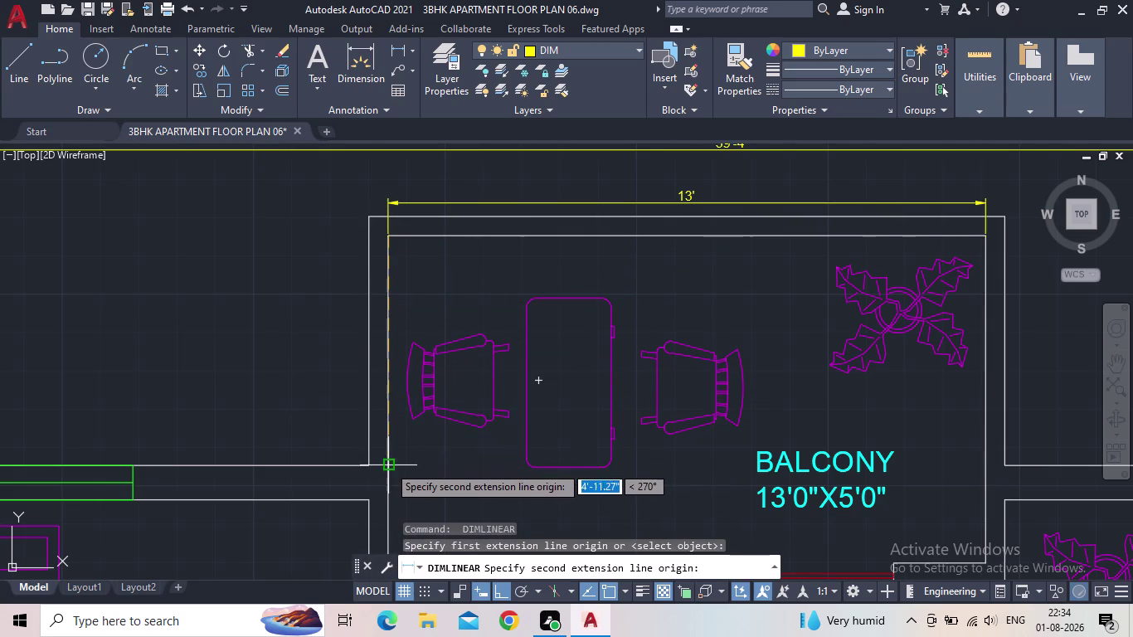
click(388, 465)
click(353, 441)
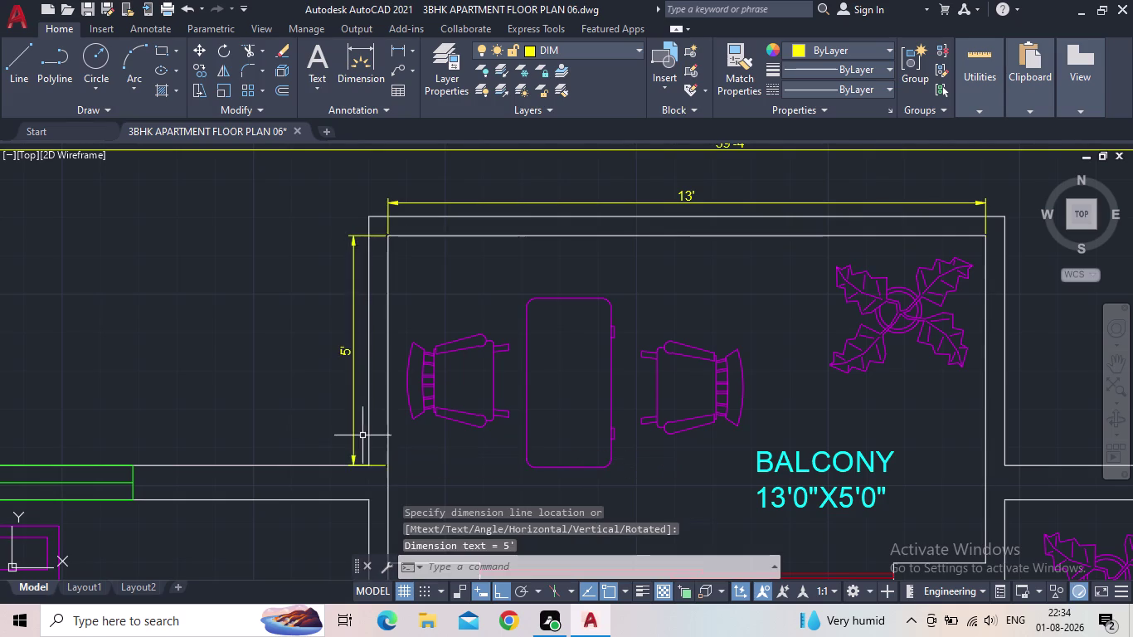
Window-select the 5' balcony depth dimension and erase it.
scroll(down, 3)
middle_drag(360, 430, 345, 300)
middle_drag(527, 358, 525, 357)
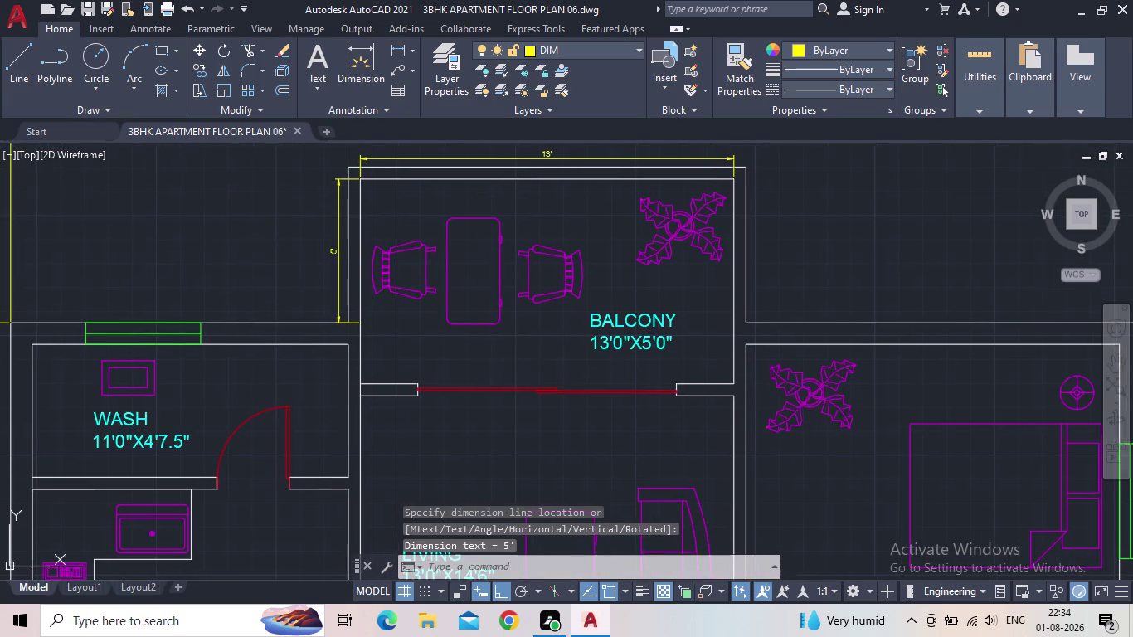
middle_drag(524, 357, 518, 348)
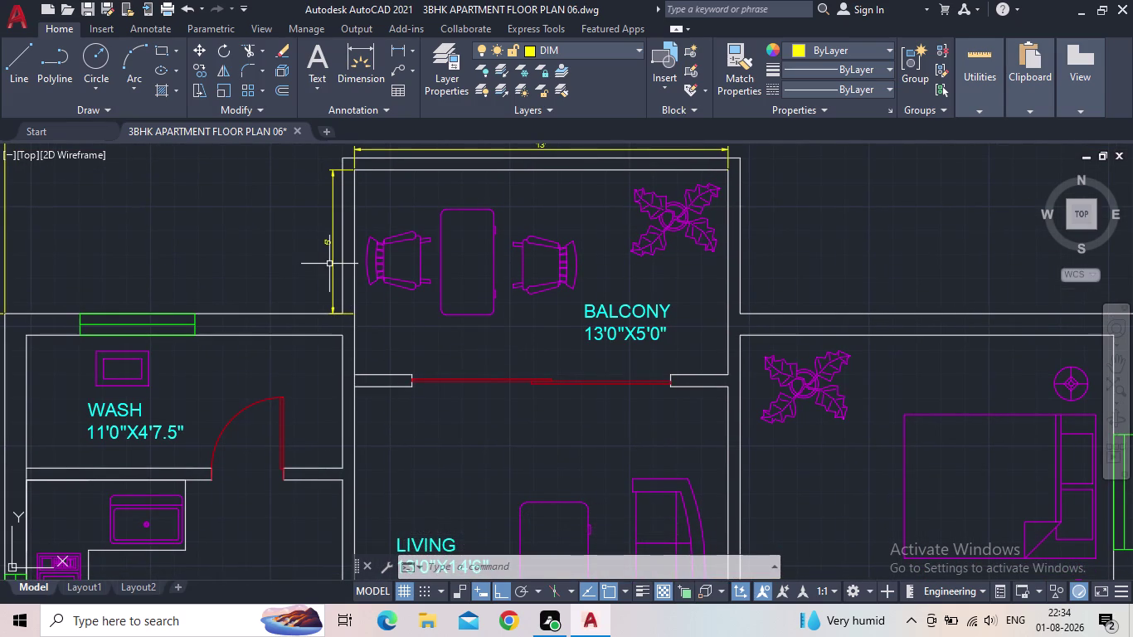
scroll(up, 3)
click(357, 245)
click(318, 240)
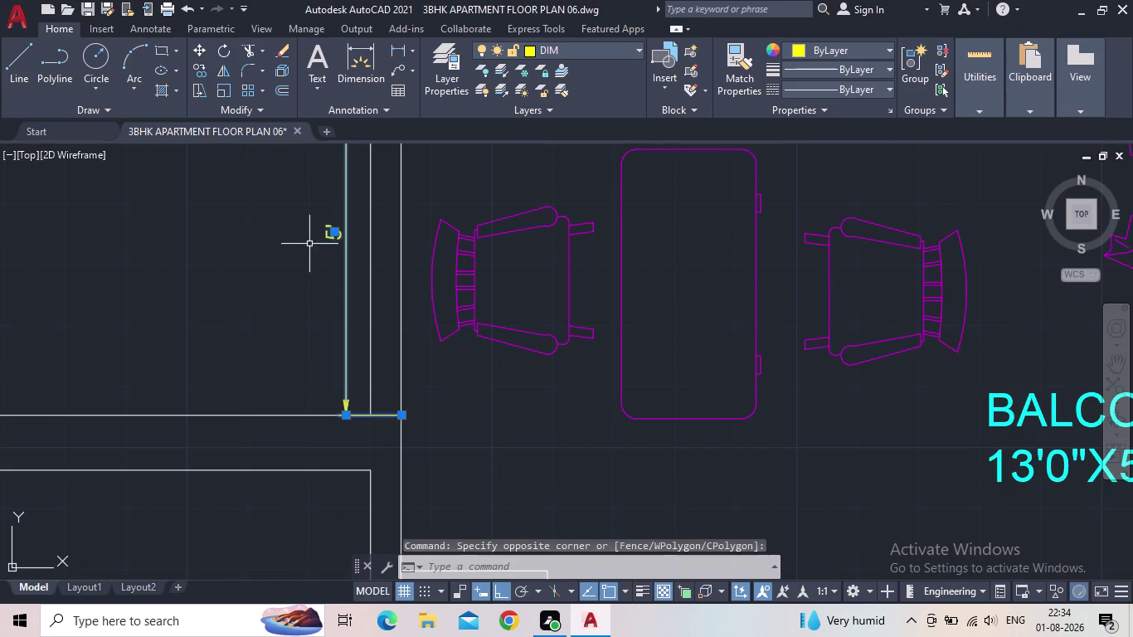
key(Delete)
scroll(down, 3)
Add the 11' linear dimension above the wash area's top wall.
middle_drag(298, 272, 296, 315)
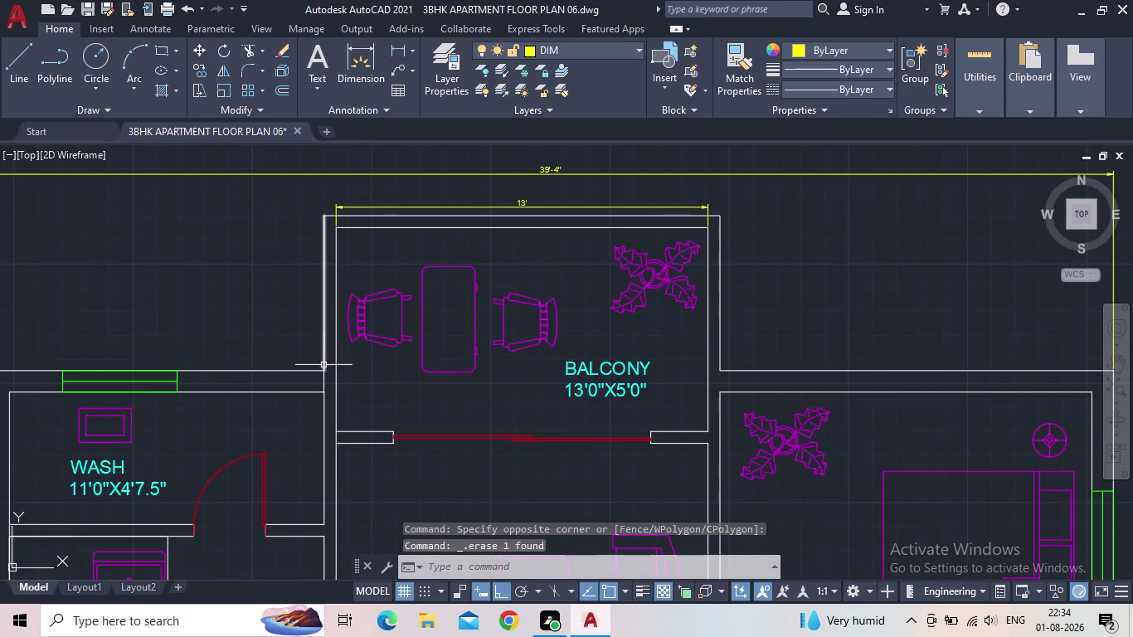
click(393, 48)
middle_drag(355, 325, 410, 216)
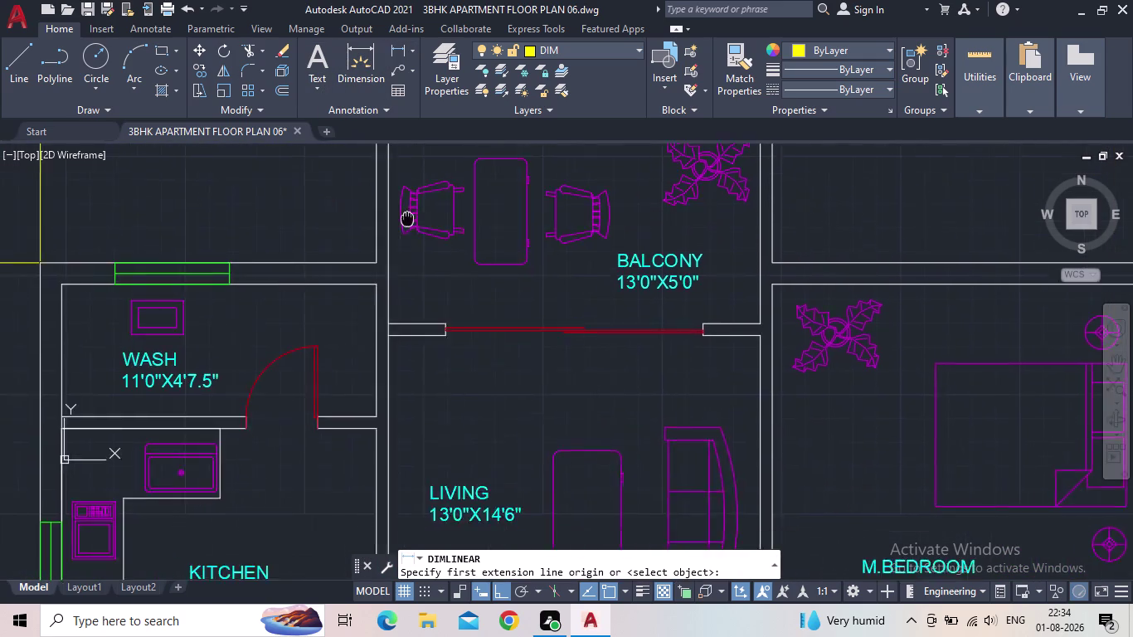
middle_drag(409, 216, 477, 190)
scroll(down, 3)
middle_click(290, 301)
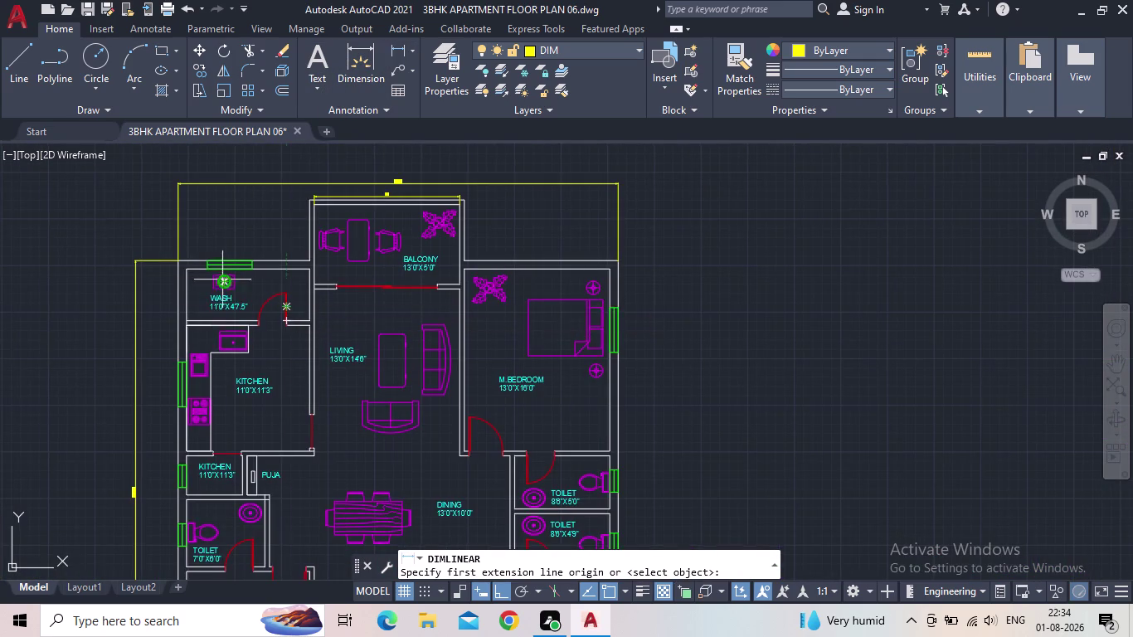
scroll(up, 3)
click(228, 273)
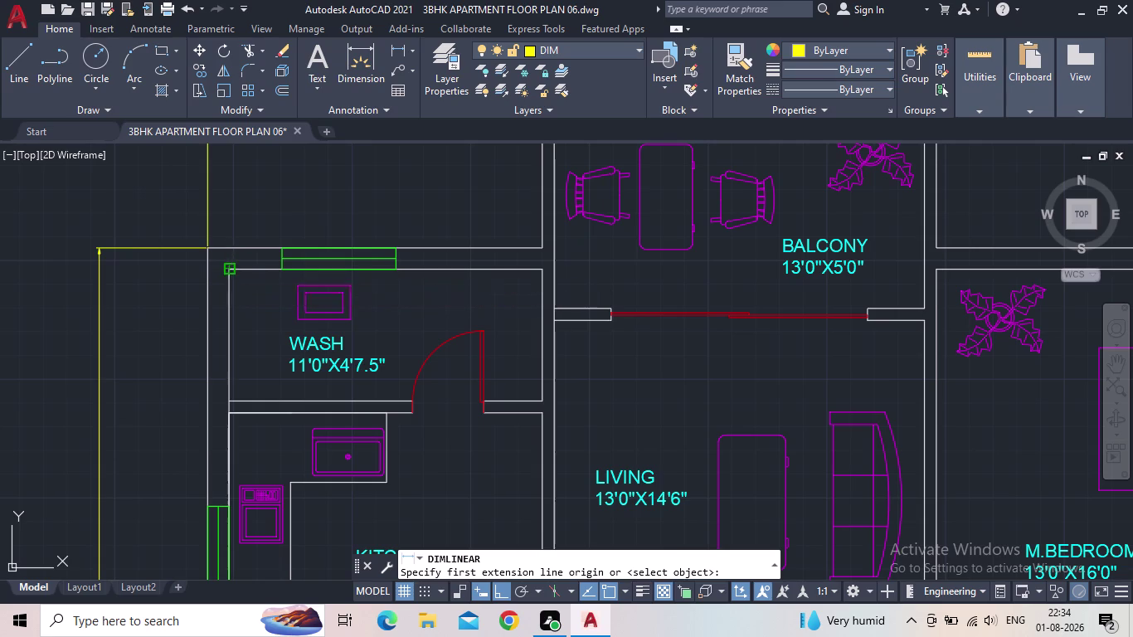
click(540, 273)
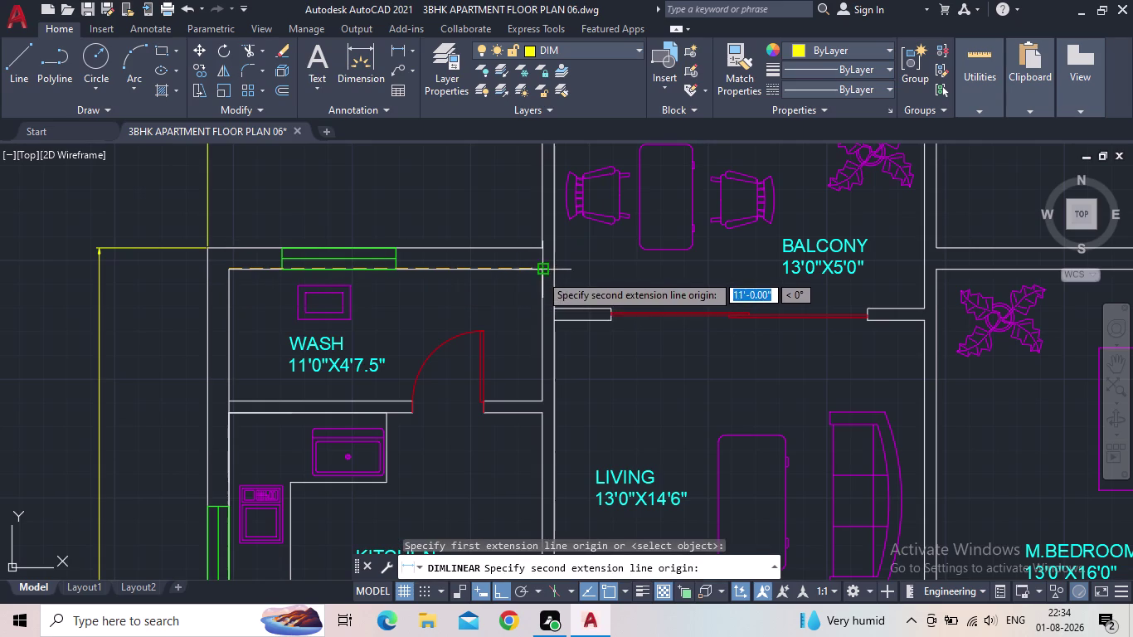
click(489, 215)
scroll(down, 3)
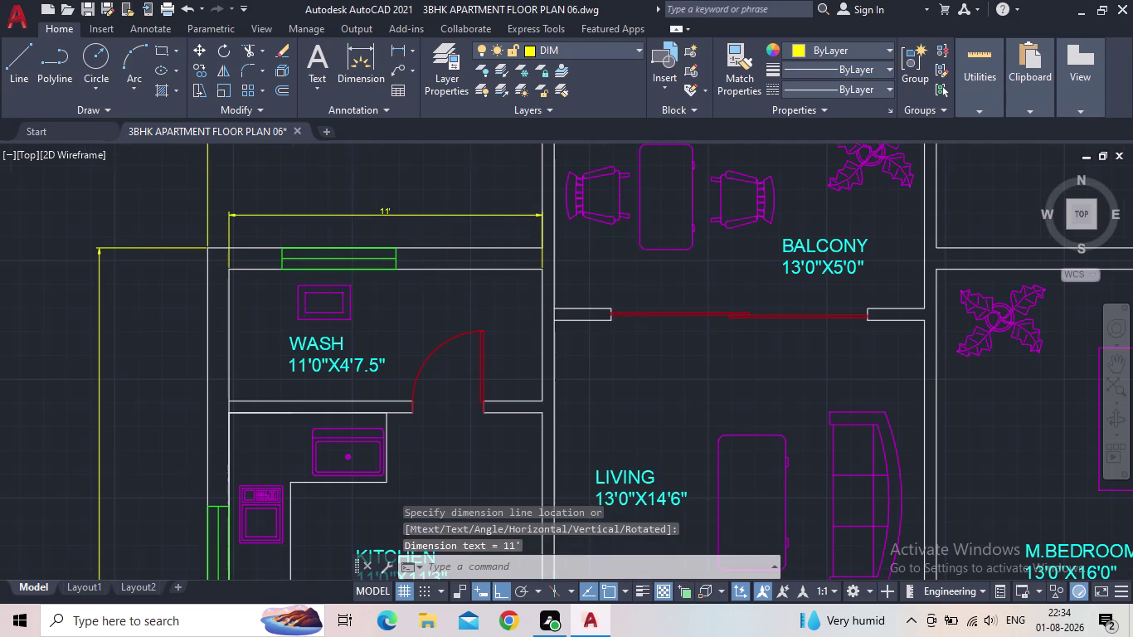
middle_drag(430, 254, 341, 233)
scroll(down, 3)
scroll(up, 3)
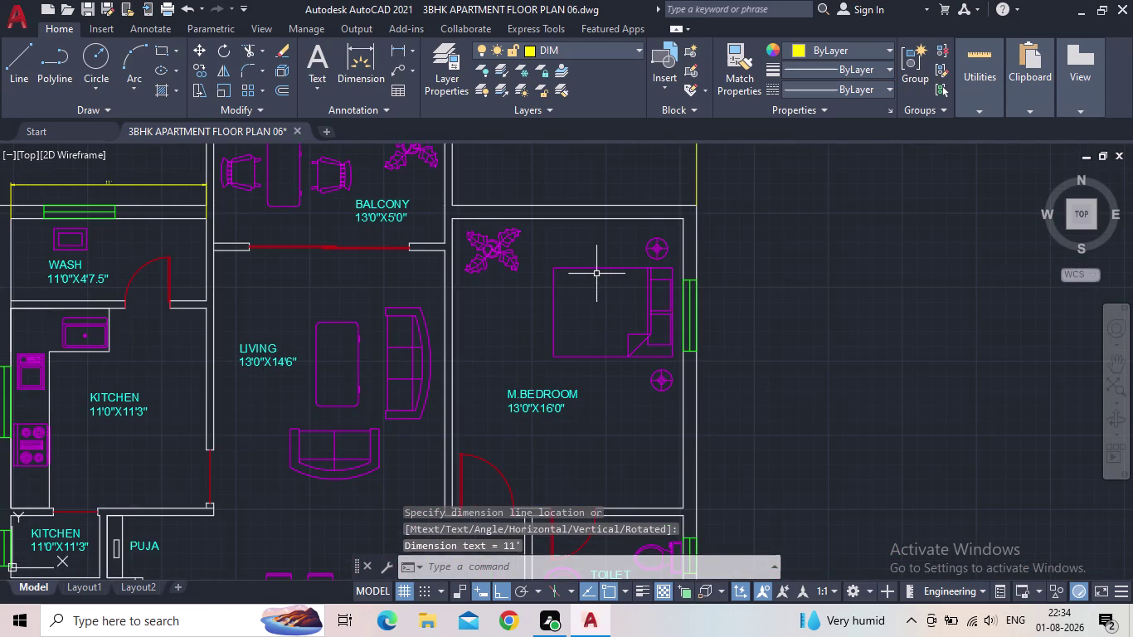
Add the 13' linear dimension above the master bedroom's top wall.
key(space)
scroll(up, 3)
click(427, 222)
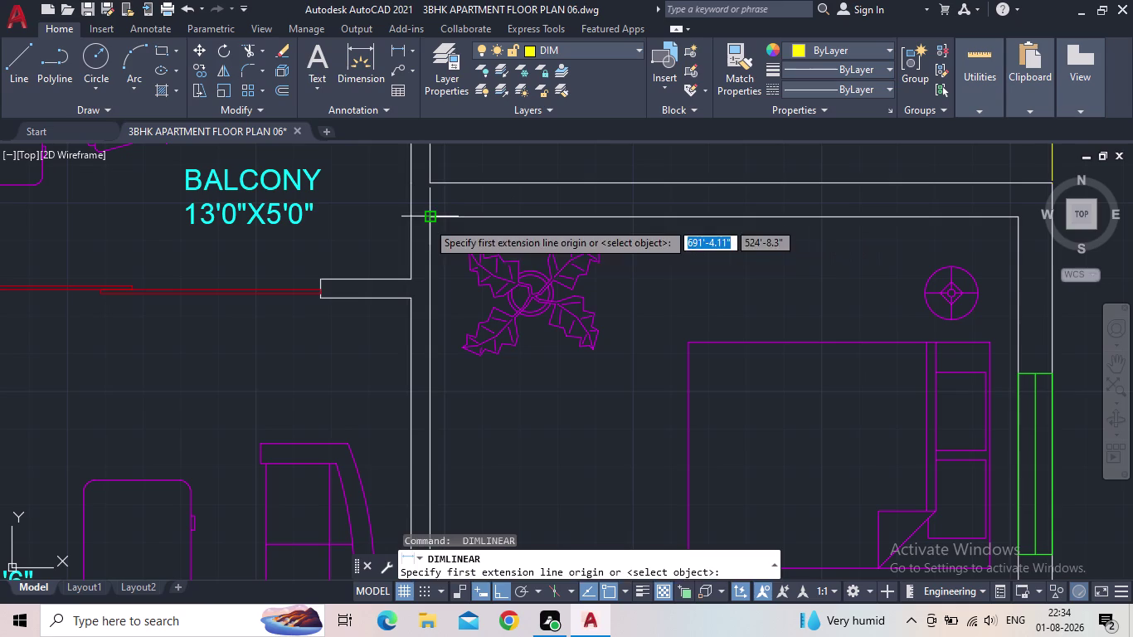
click(1016, 218)
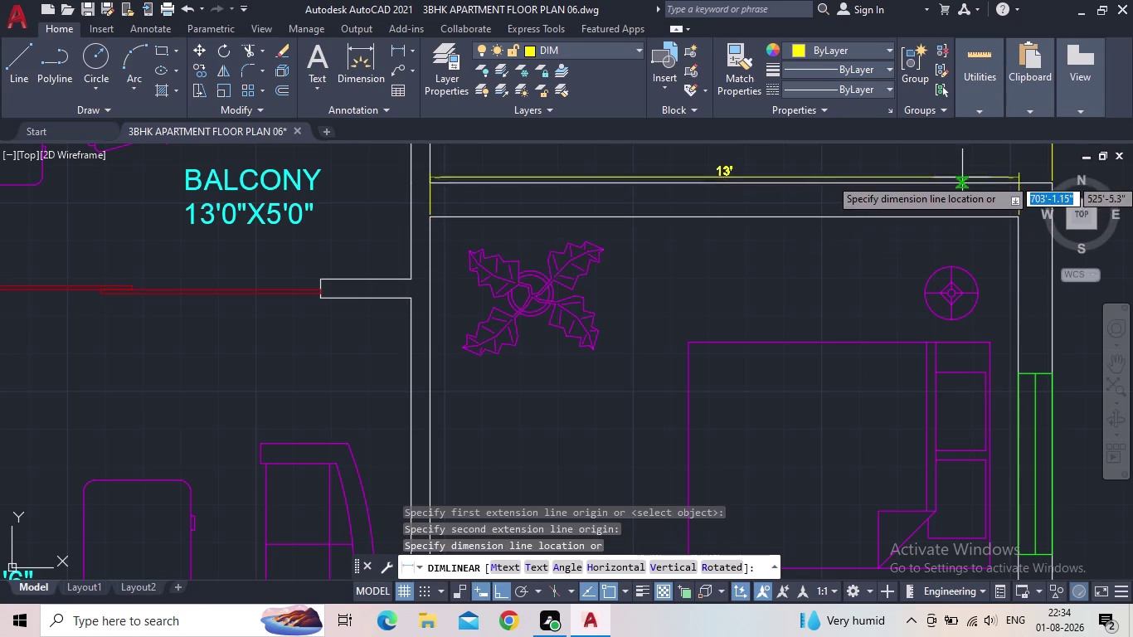
middle_drag(959, 164, 845, 141)
scroll(down, 3)
scroll(down, 3)
middle_drag(802, 139, 784, 197)
middle_click(784, 197)
scroll(up, 3)
middle_drag(783, 197, 760, 354)
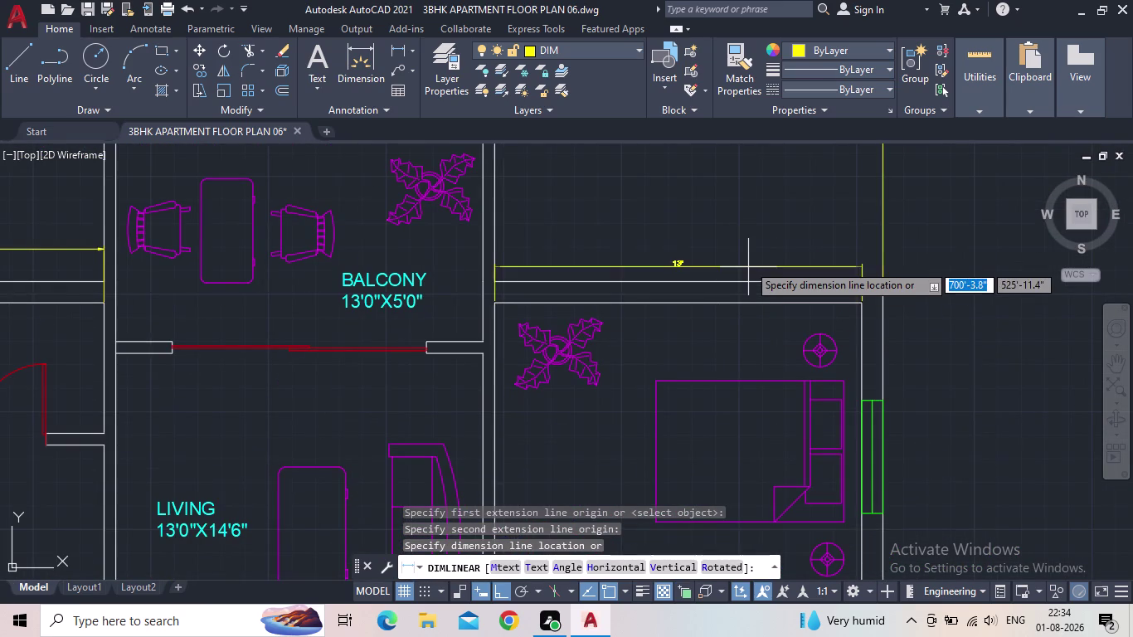
click(748, 263)
middle_drag(741, 296, 673, 283)
scroll(up, 3)
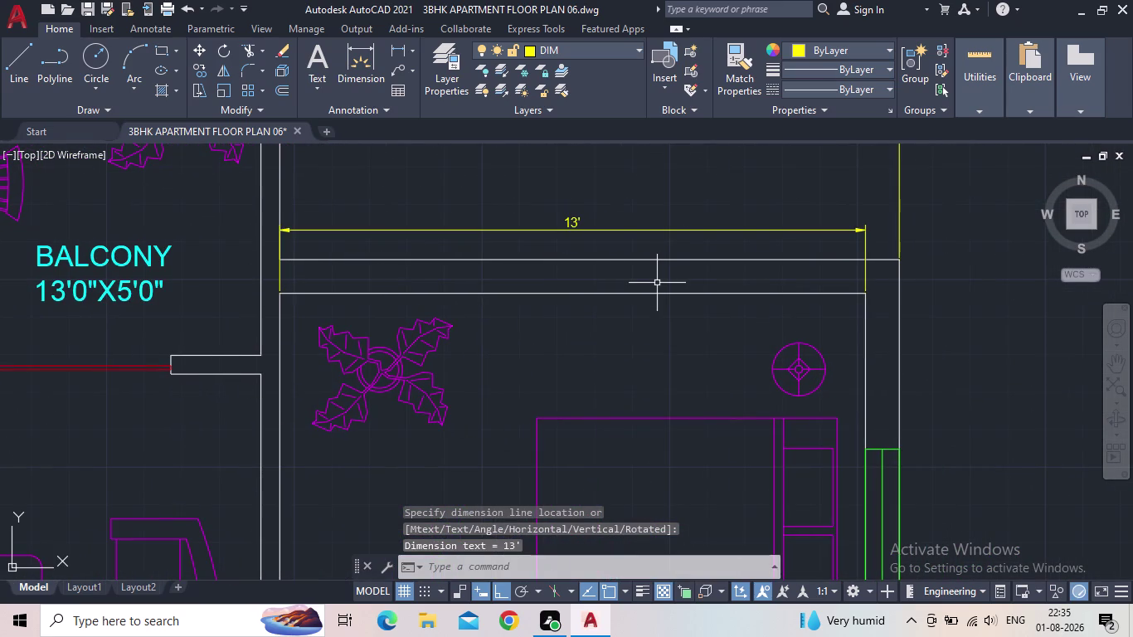
key(space)
scroll(down, 3)
middle_drag(754, 309, 671, 263)
scroll(down, 3)
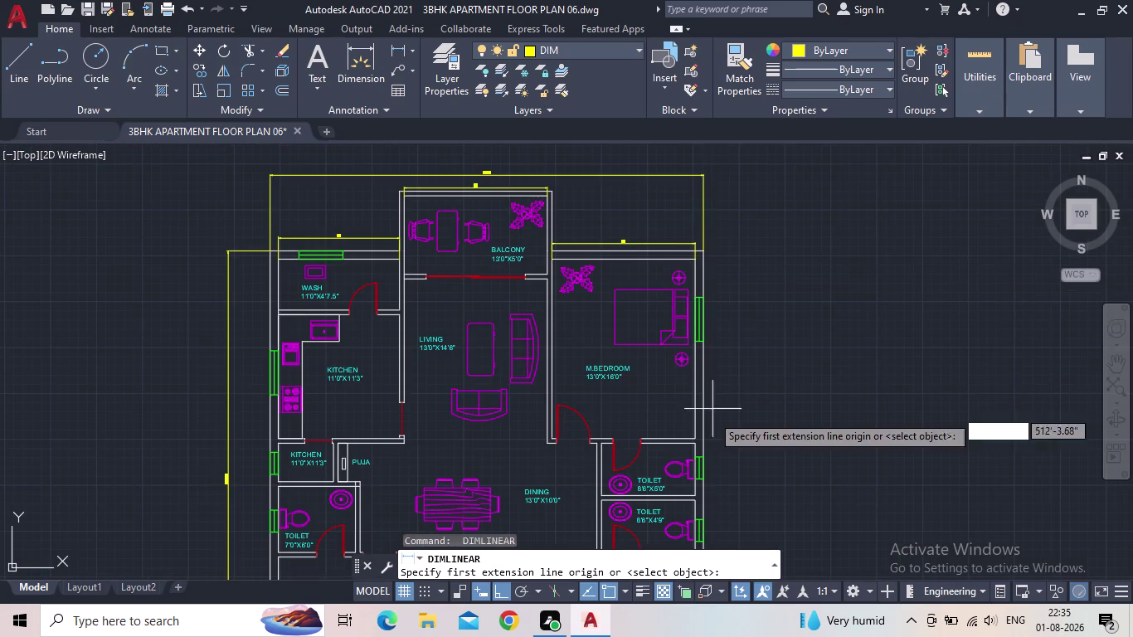
Abandon the 4'-9" toilet wall dimension and dimension the toilet window at 2'.
middle_drag(703, 440, 674, 344)
scroll(up, 3)
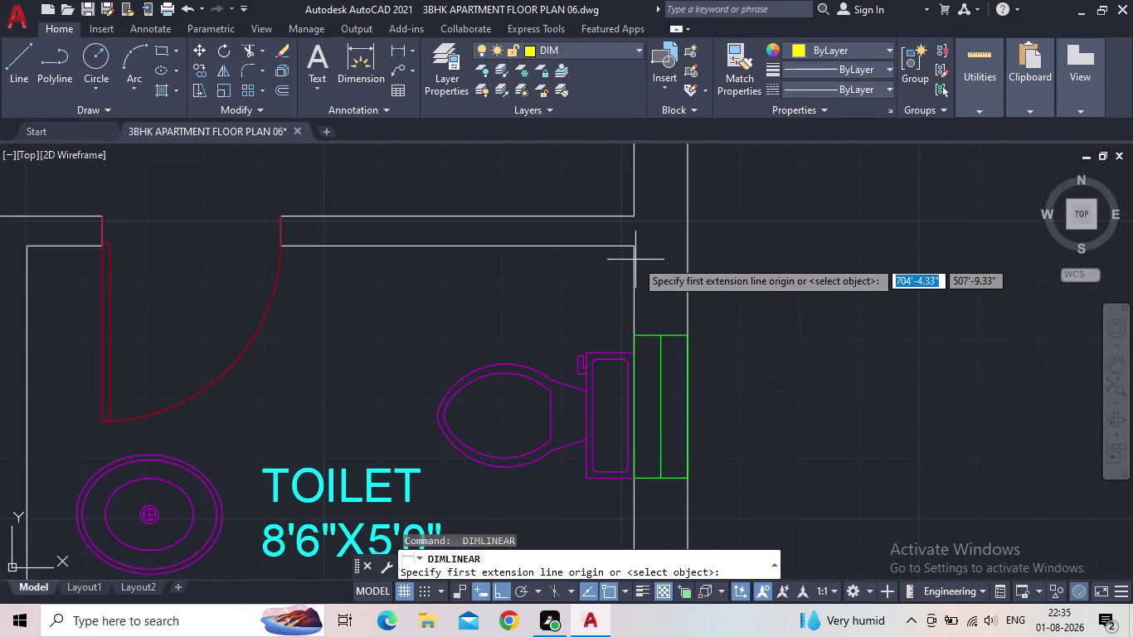
click(633, 245)
middle_drag(642, 380, 674, 205)
scroll(down, 3)
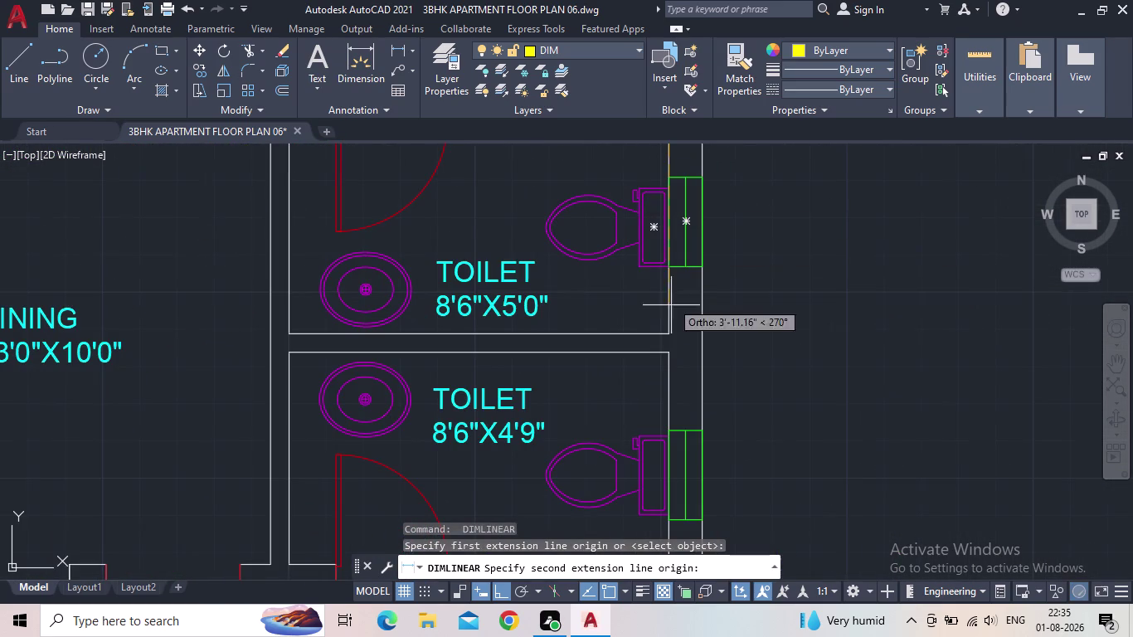
click(670, 332)
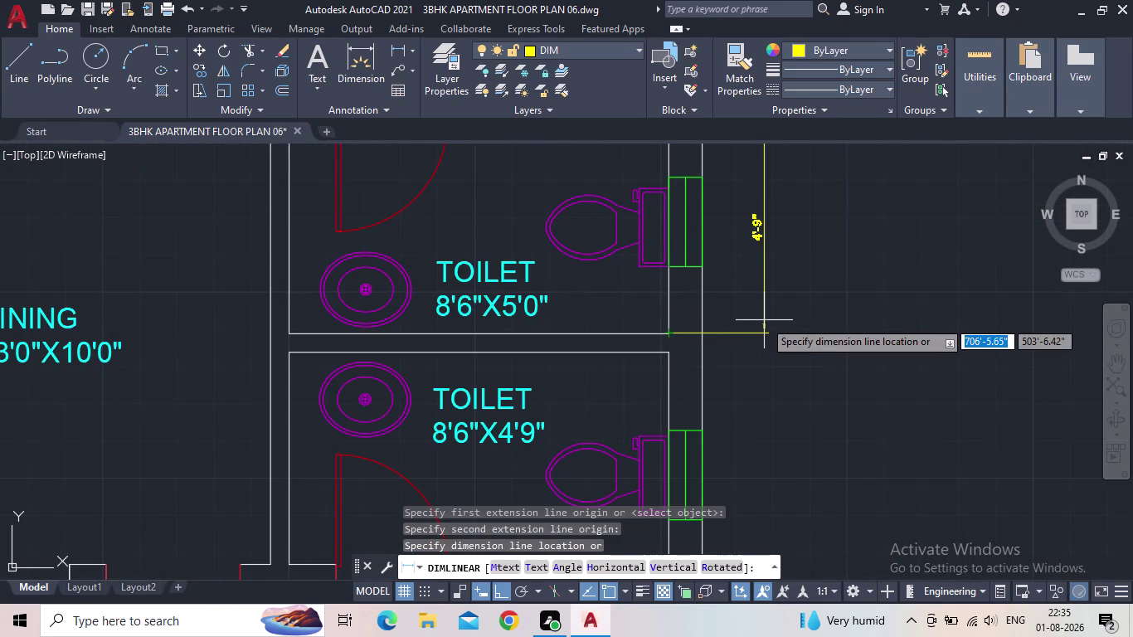
middle_drag(764, 321, 709, 416)
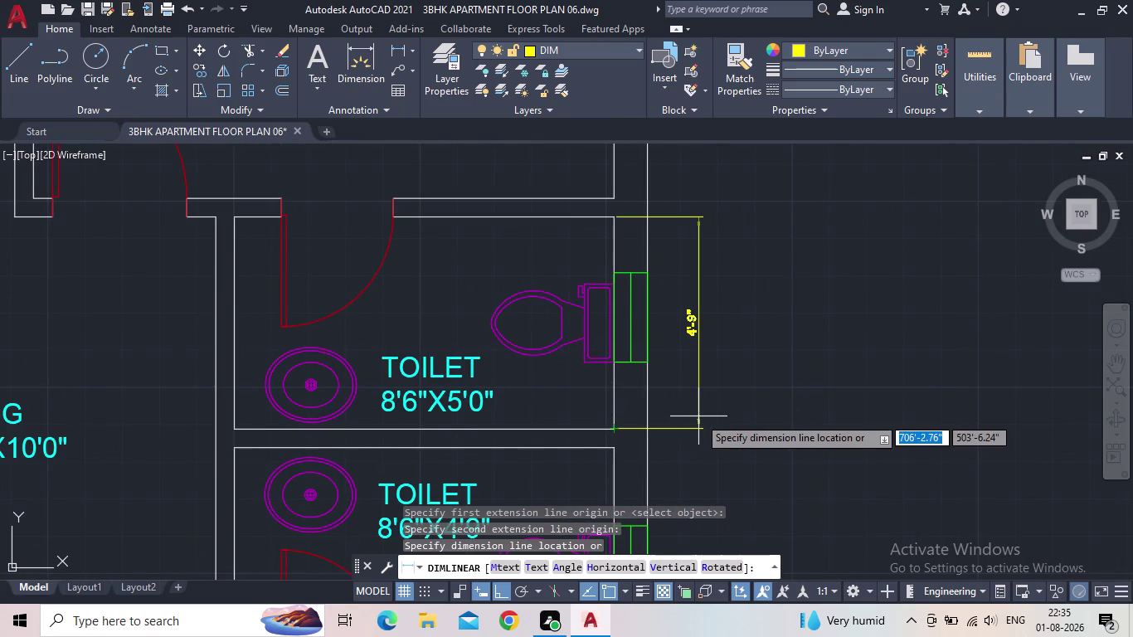
key(Escape)
key(space)
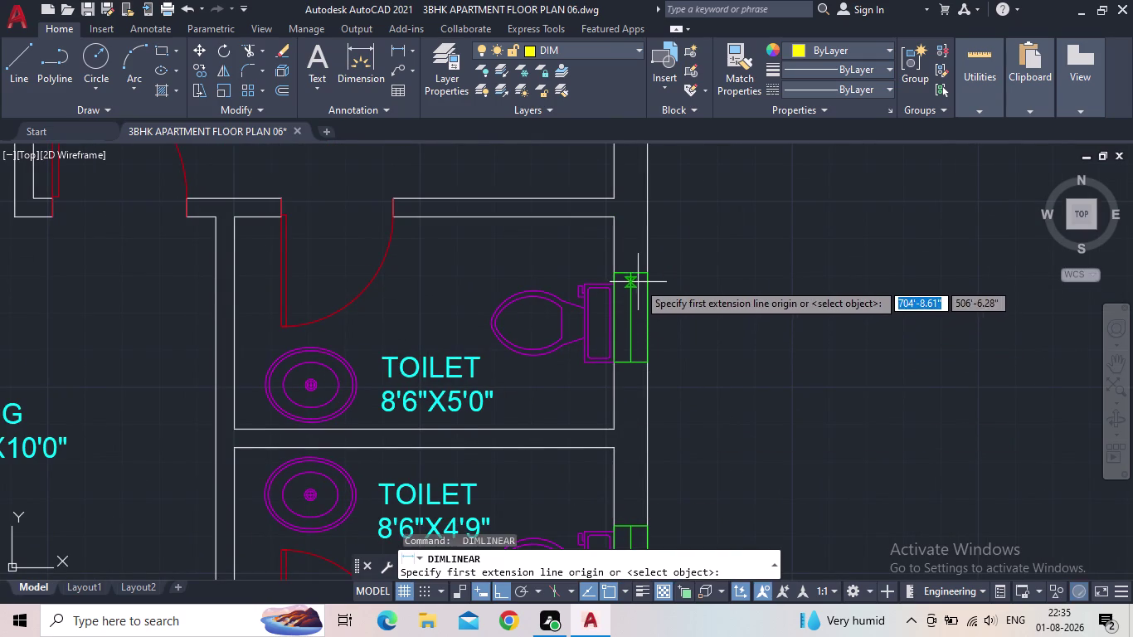
click(647, 276)
click(646, 363)
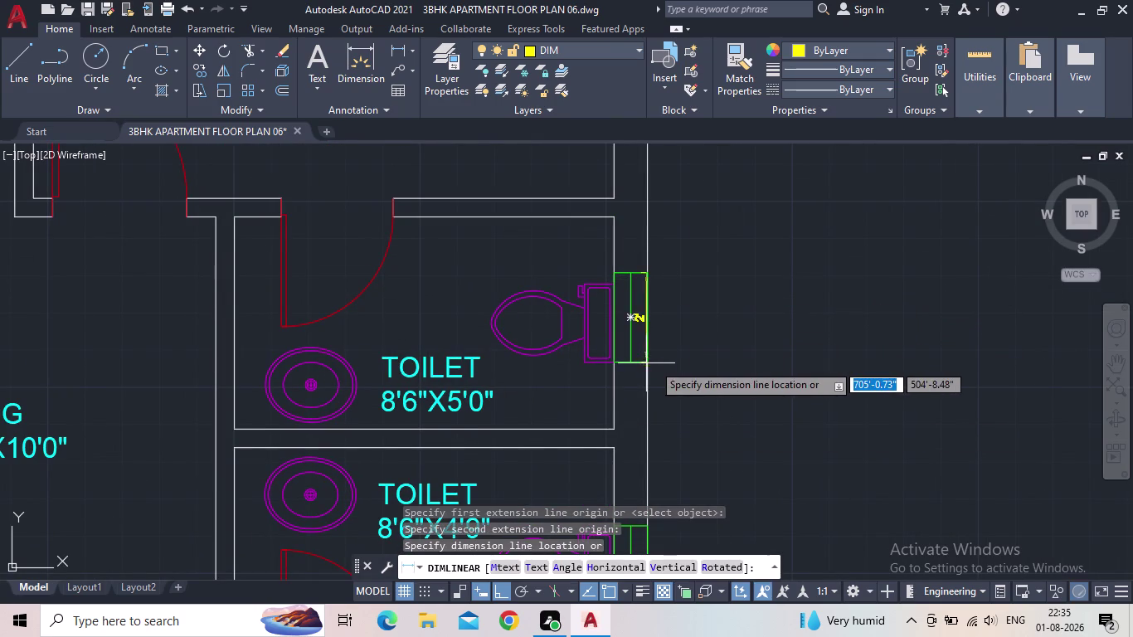
click(667, 366)
Dimension the 3' door opening.
key(space)
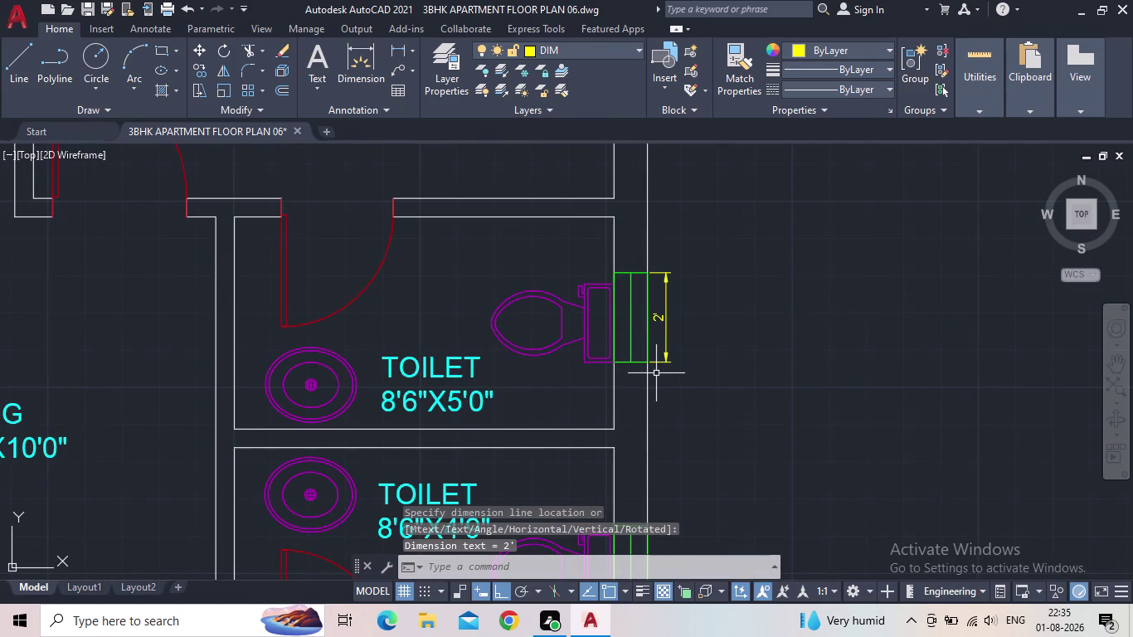
middle_drag(312, 212, 312, 319)
scroll(down, 3)
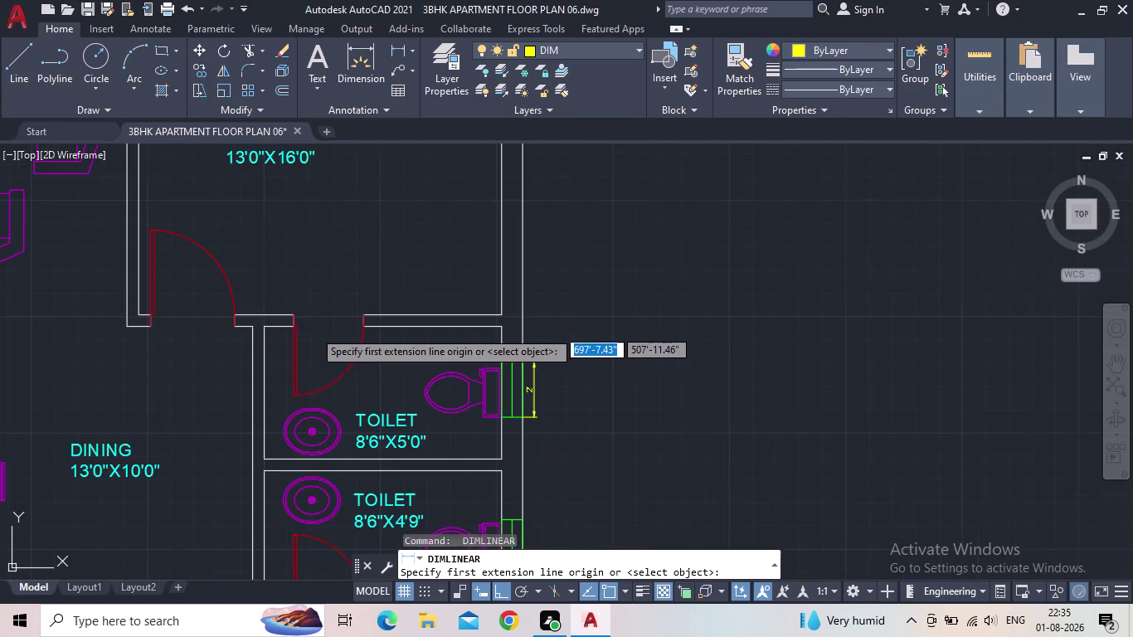
scroll(up, 3)
middle_drag(133, 312, 376, 312)
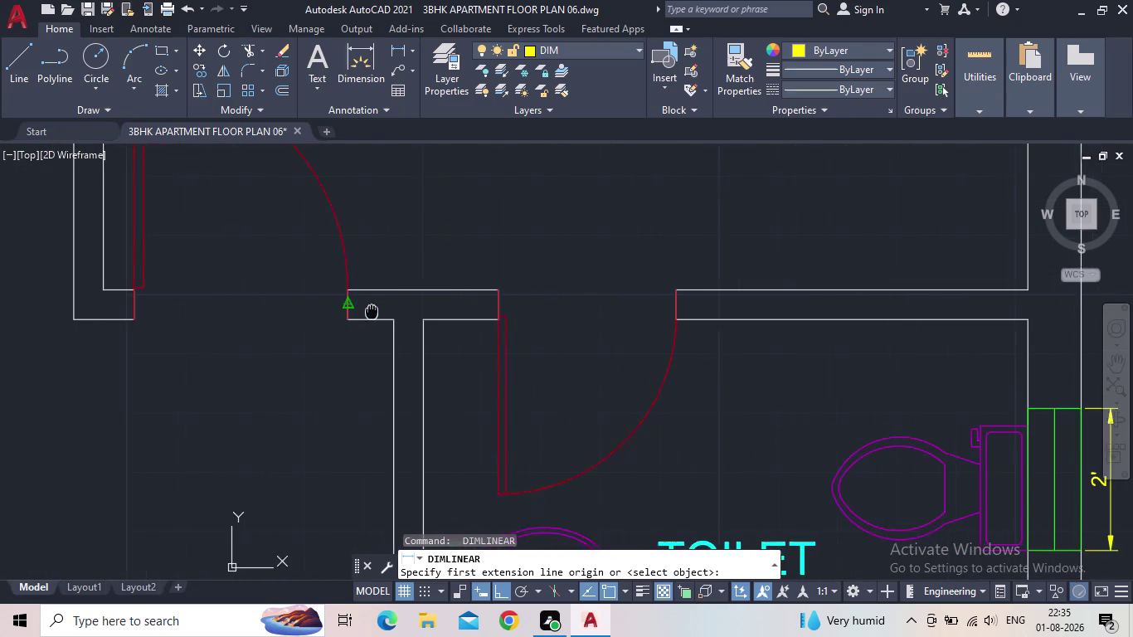
middle_drag(376, 312, 383, 312)
click(165, 323)
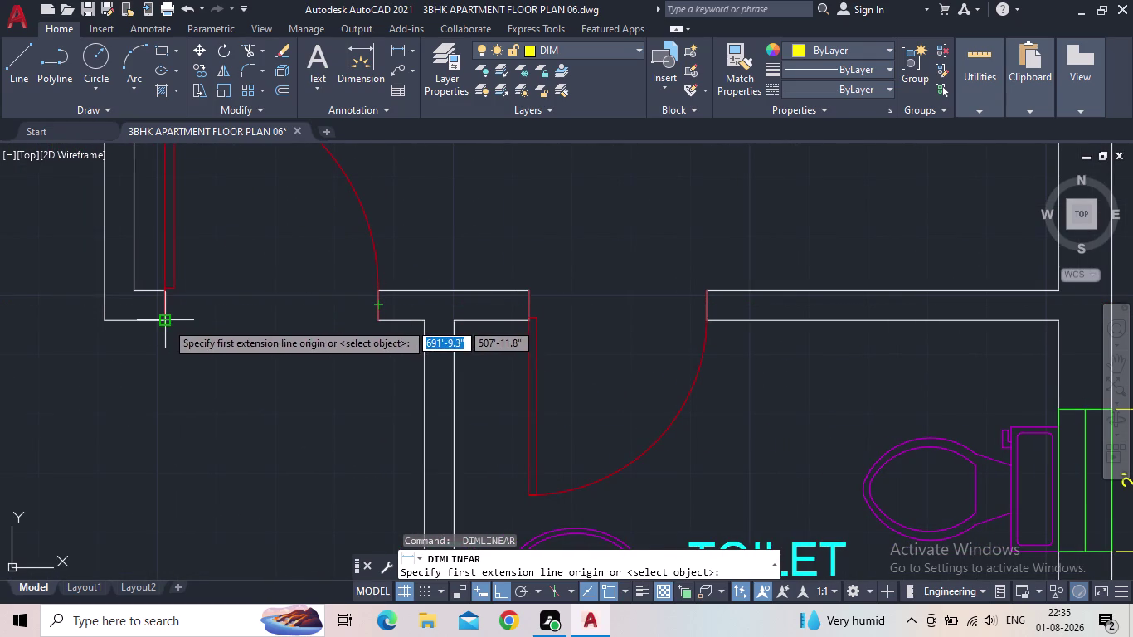
click(378, 322)
click(355, 324)
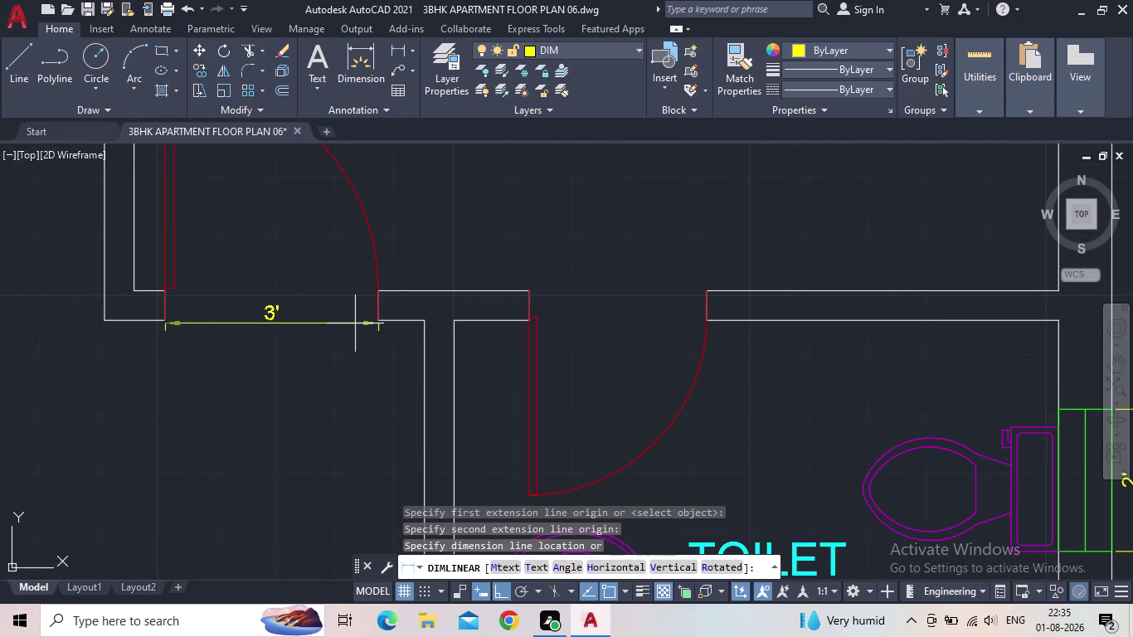
scroll(down, 3)
middle_drag(370, 325, 301, 354)
Dimension the first toilet door opening at 2'-6".
key(space)
scroll(up, 3)
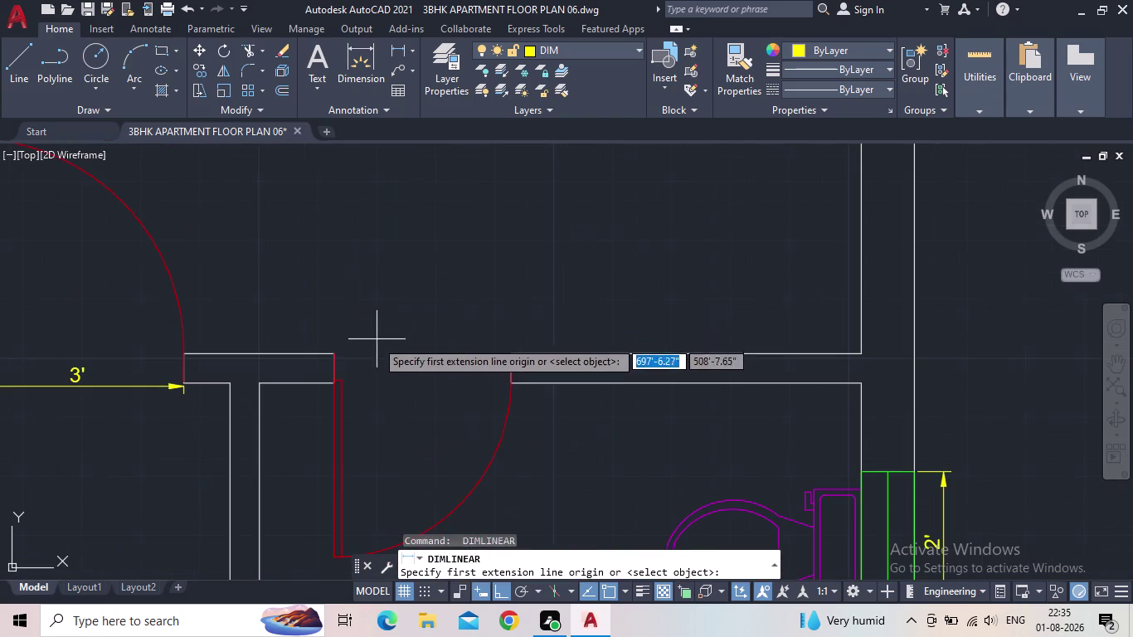
click(333, 357)
click(515, 356)
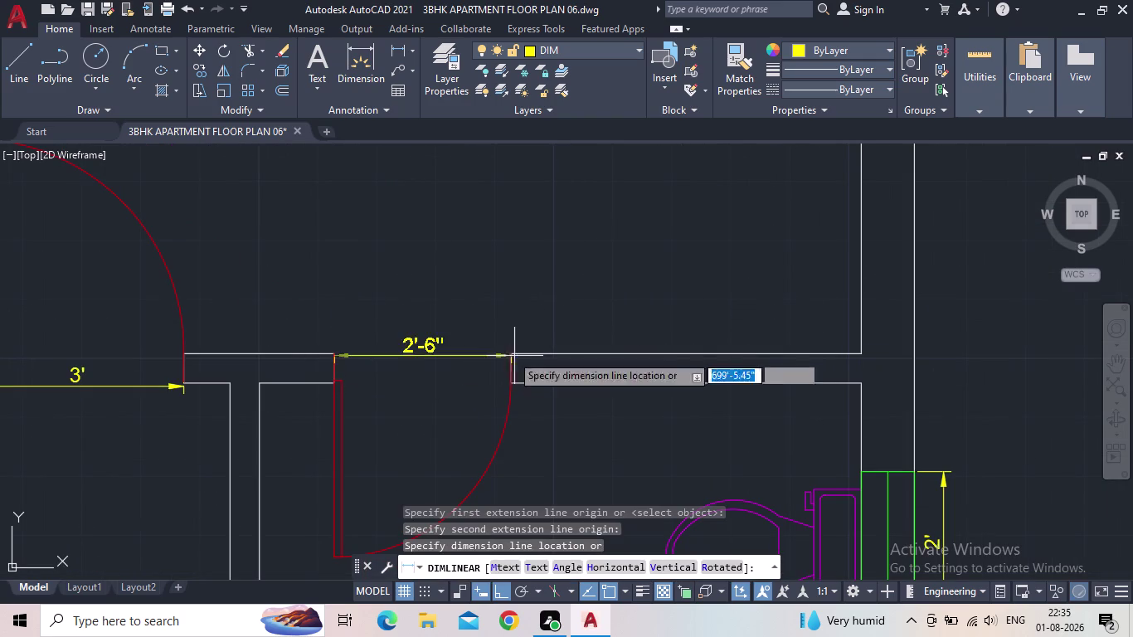
click(494, 341)
Dimension the right bedroom door opening at 3'.
key(space)
scroll(down, 3)
middle_drag(483, 306, 483, 231)
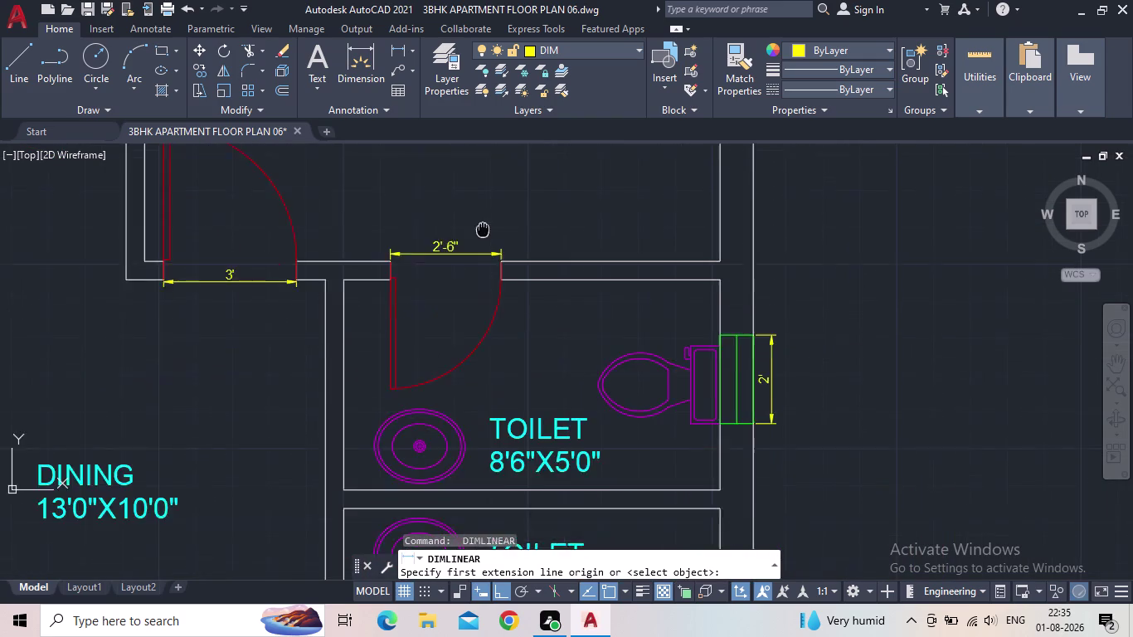
middle_drag(482, 231, 485, 212)
scroll(down, 3)
middle_drag(451, 414, 459, 337)
scroll(up, 3)
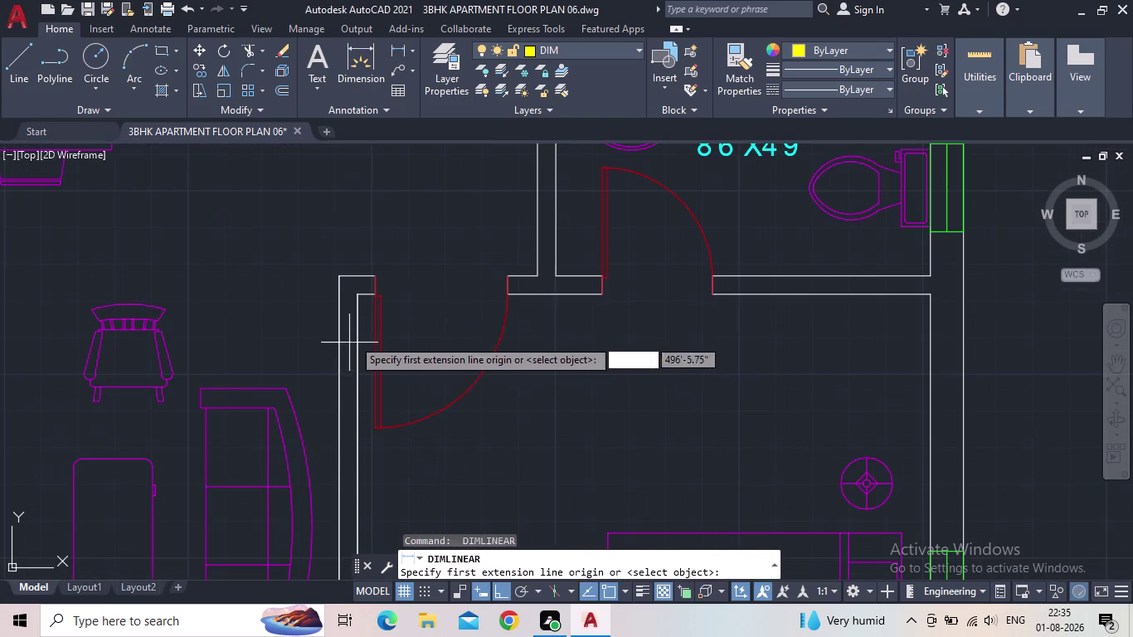
click(375, 278)
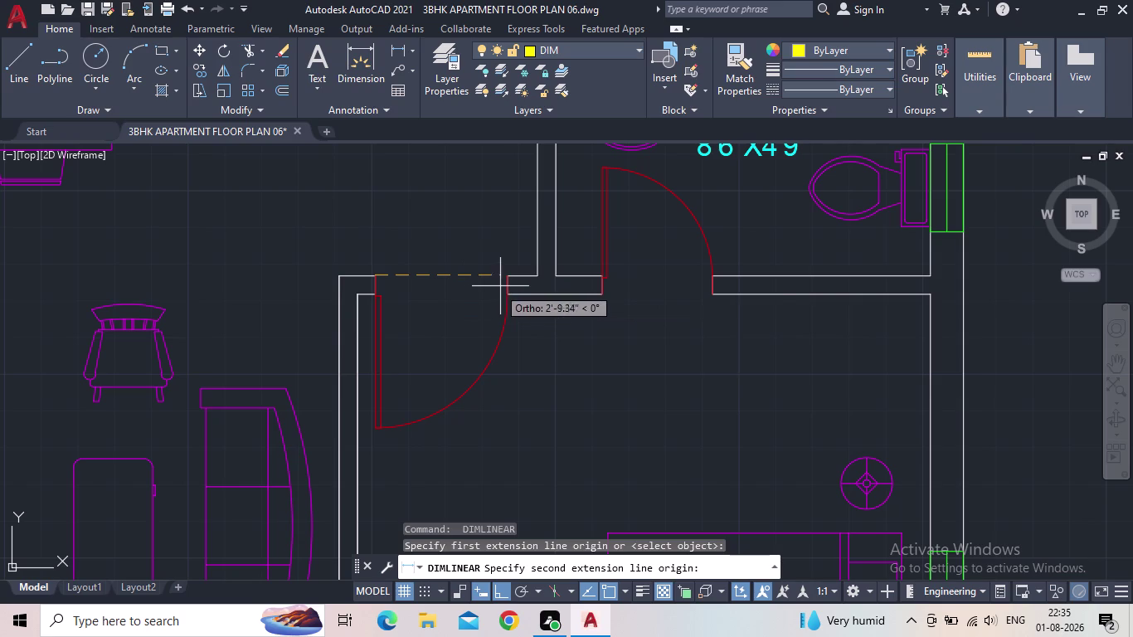
click(506, 281)
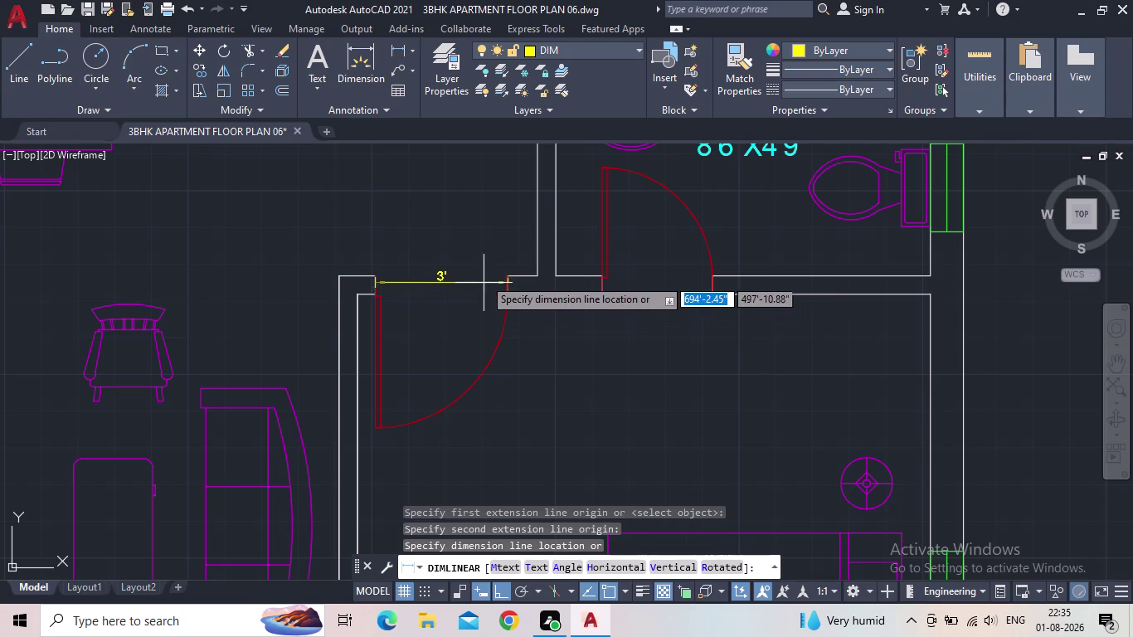
click(486, 264)
scroll(down, 3)
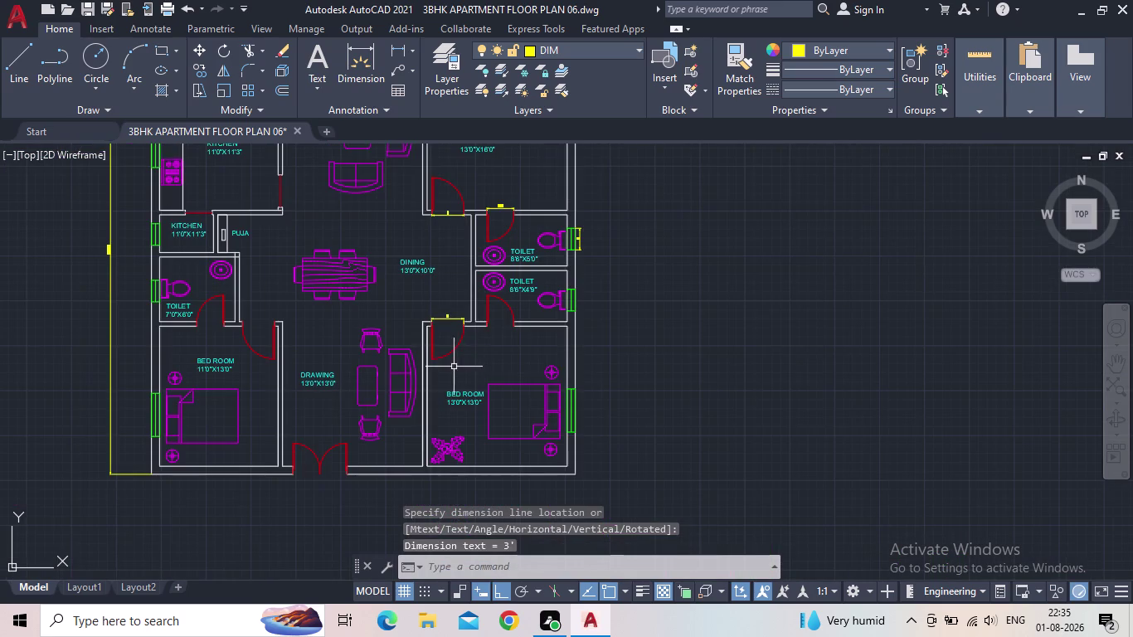
scroll(up, 3)
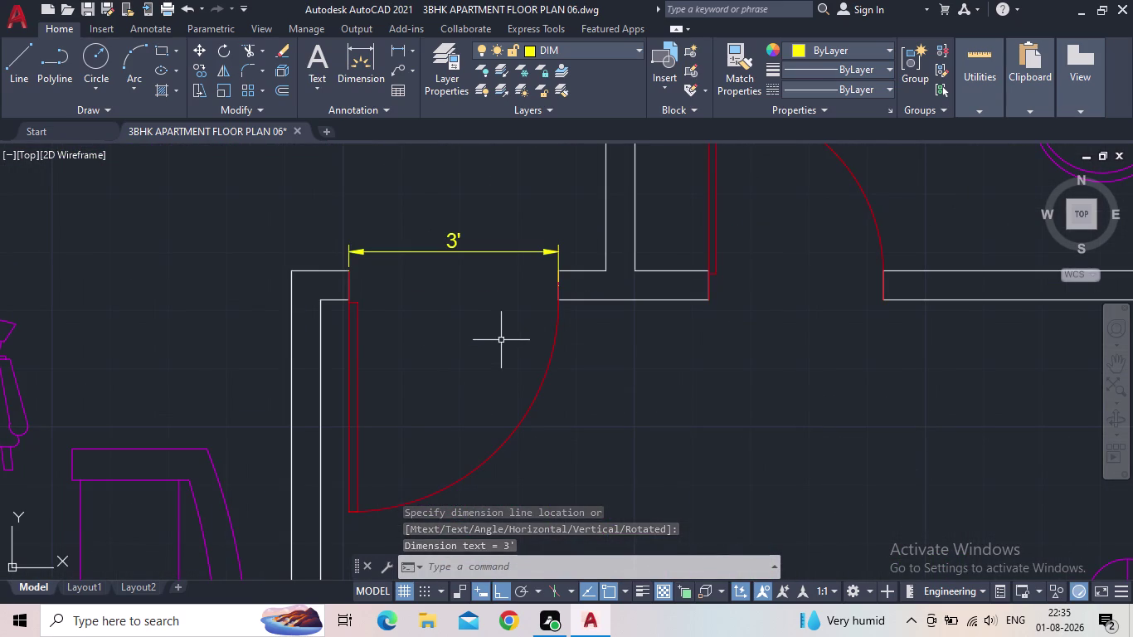
Dimension the second toilet door opening at 2'-6".
key(space)
scroll(down, 3)
click(652, 311)
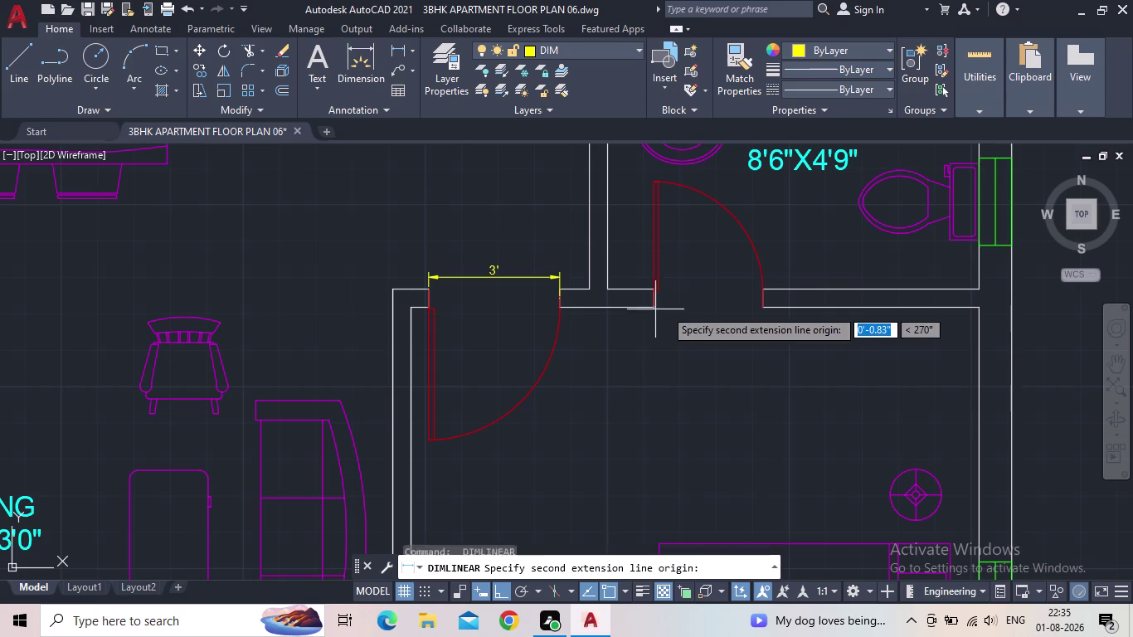
click(760, 312)
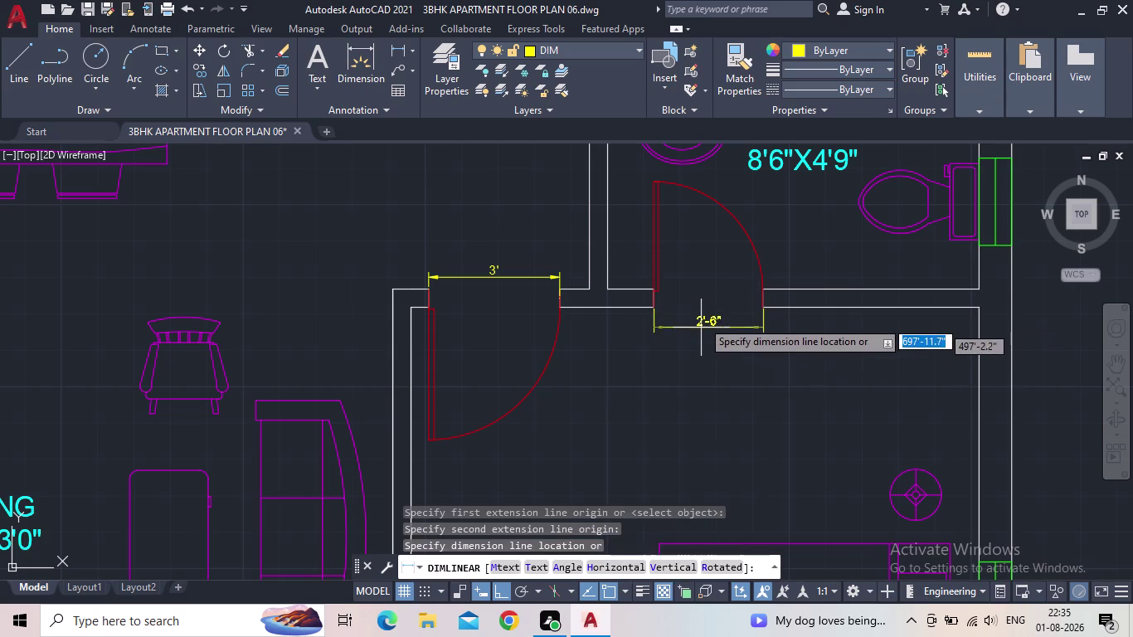
click(700, 317)
scroll(down, 3)
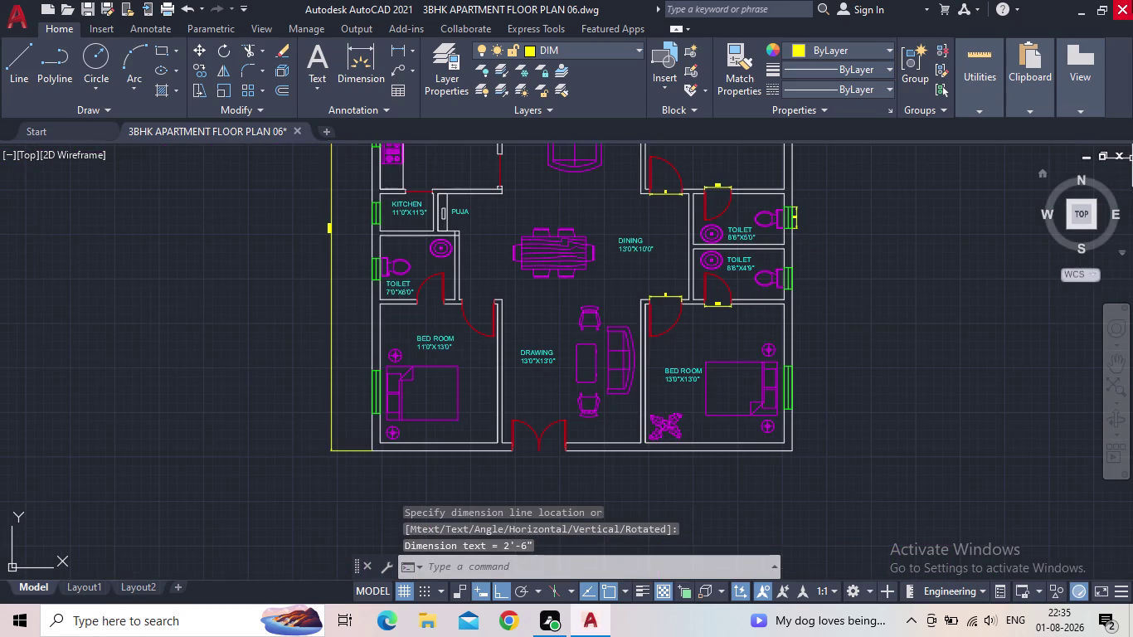
scroll(up, 3)
scroll(up, 3)
middle_drag(700, 448, 693, 359)
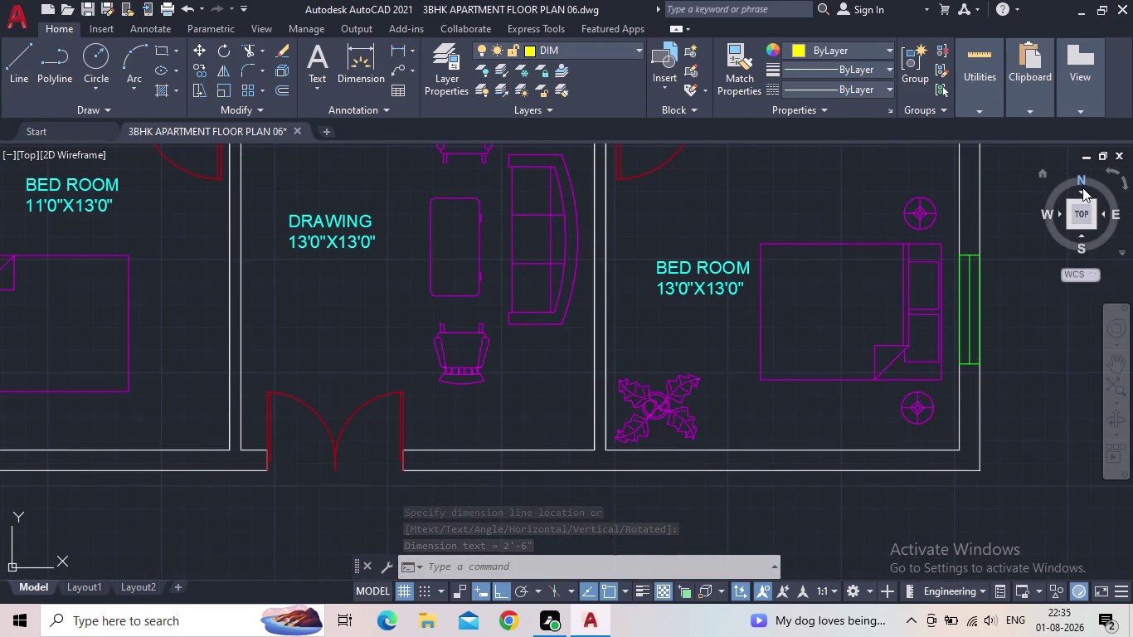
click(1083, 215)
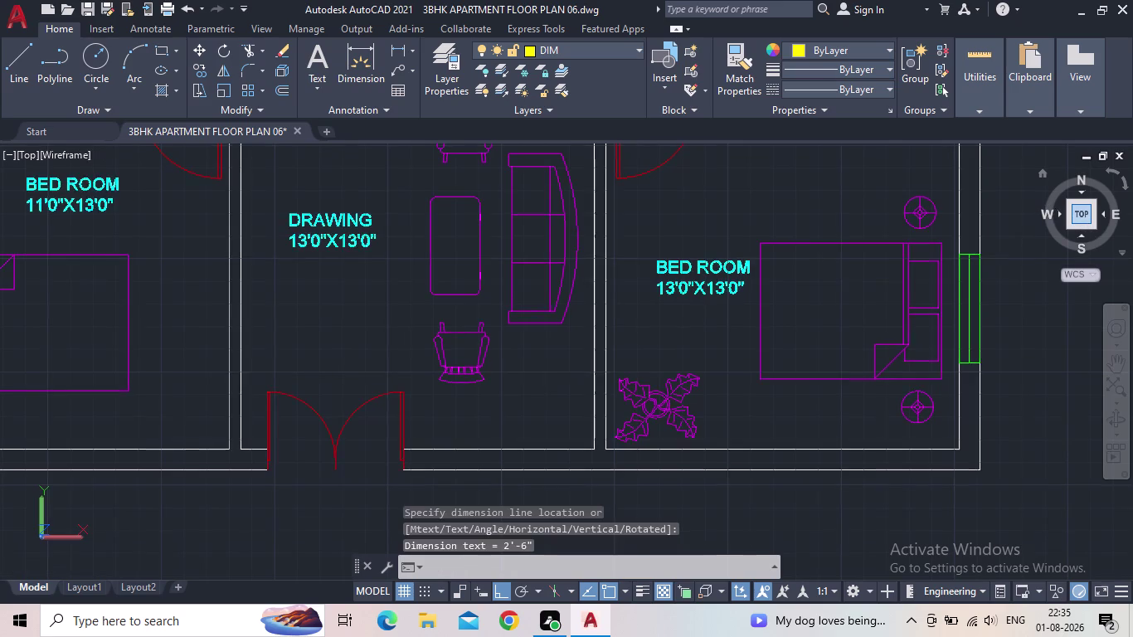
Dimension the front entrance door opening at 5'.
scroll(down, 3)
click(395, 49)
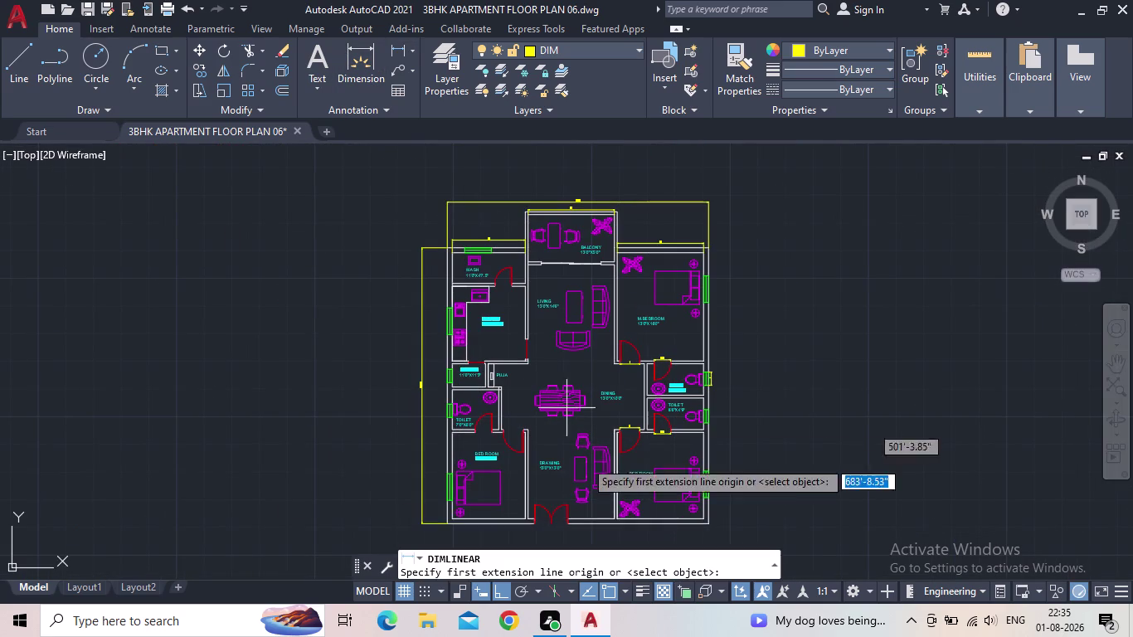
middle_drag(592, 473, 572, 287)
scroll(up, 3)
middle_drag(558, 294, 312, 431)
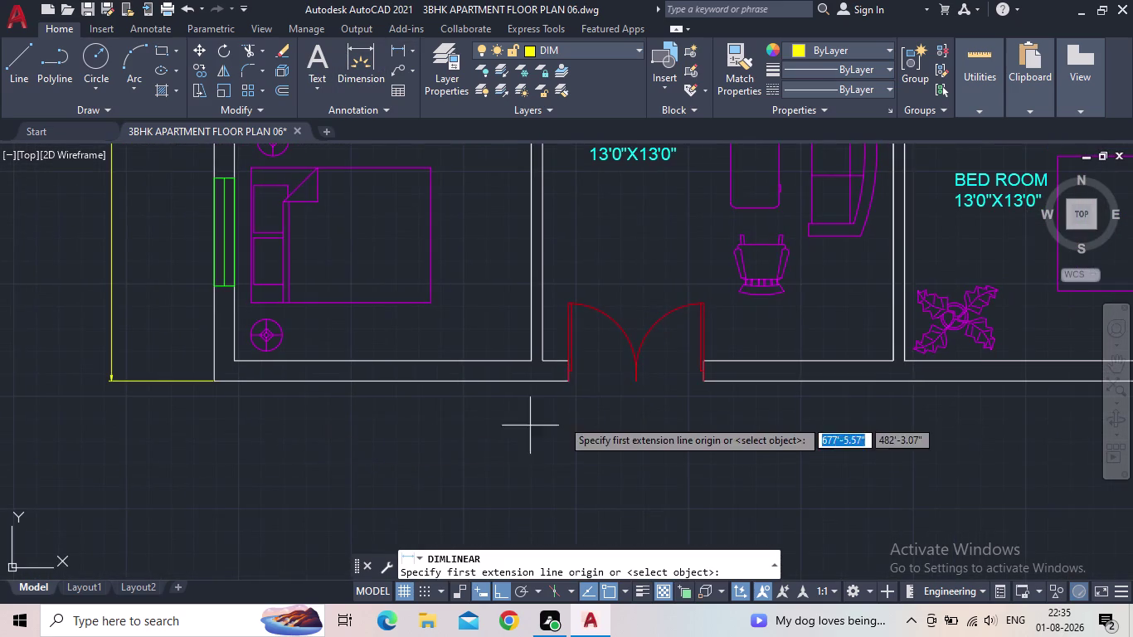
scroll(up, 3)
click(511, 333)
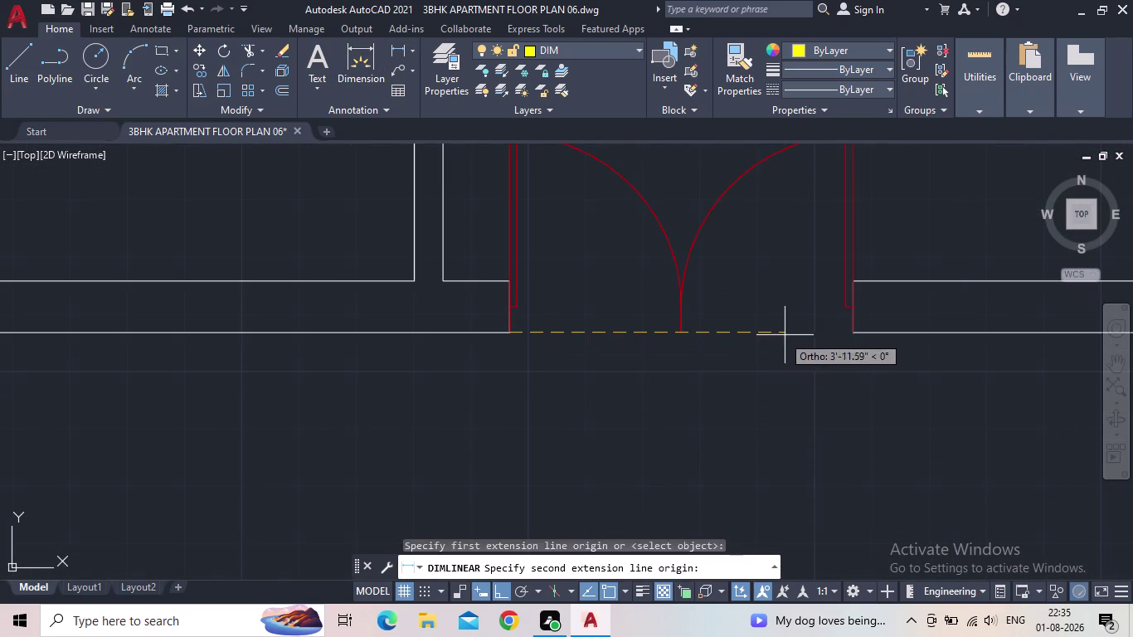
click(853, 332)
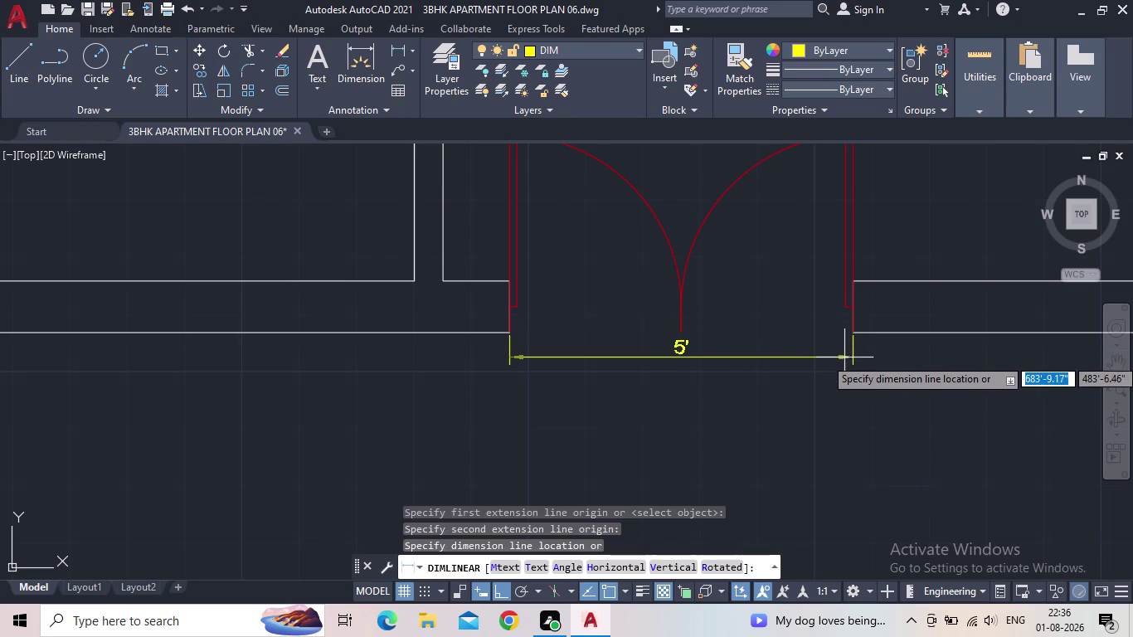
click(844, 358)
scroll(down, 3)
middle_drag(766, 344, 616, 439)
scroll(down, 3)
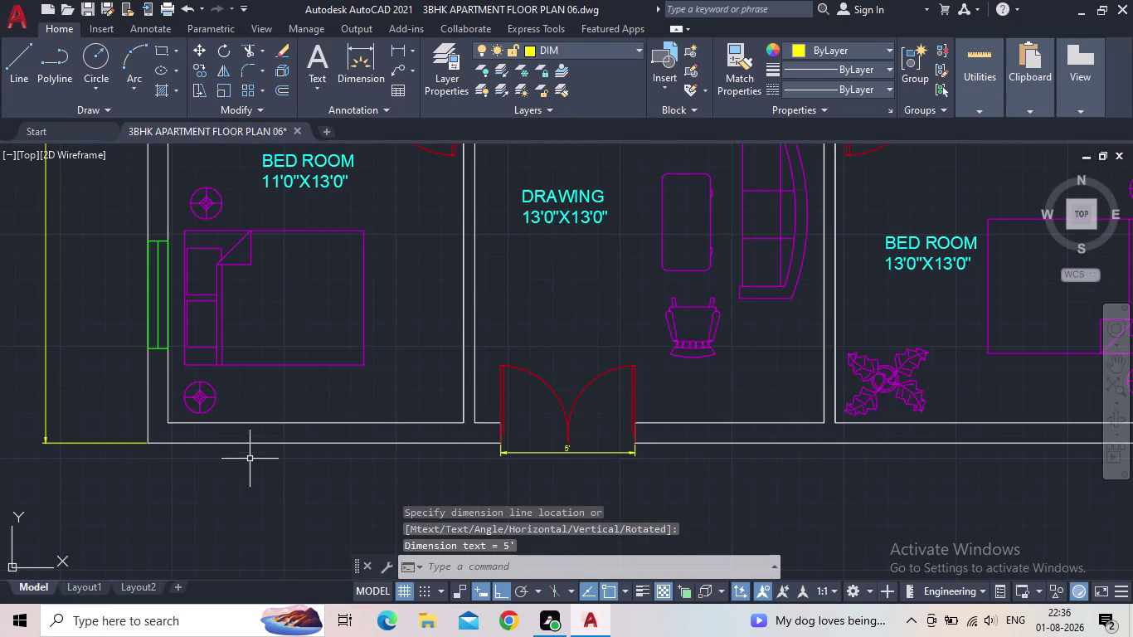
Add the 11' width dimension below the left bedroom's bottom wall.
key(space)
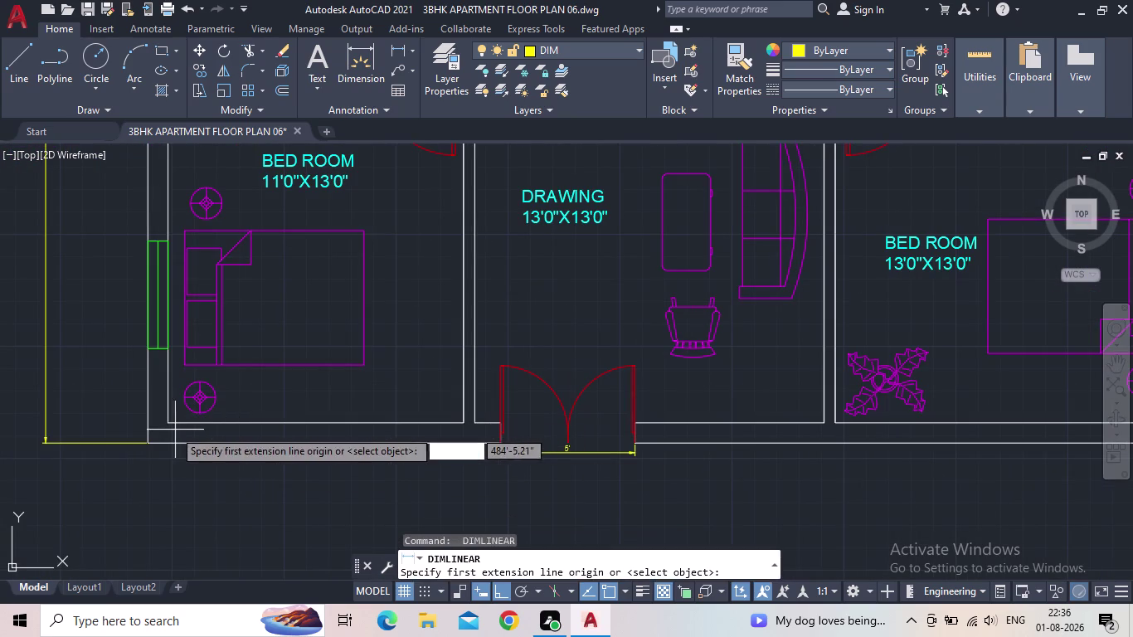
click(171, 428)
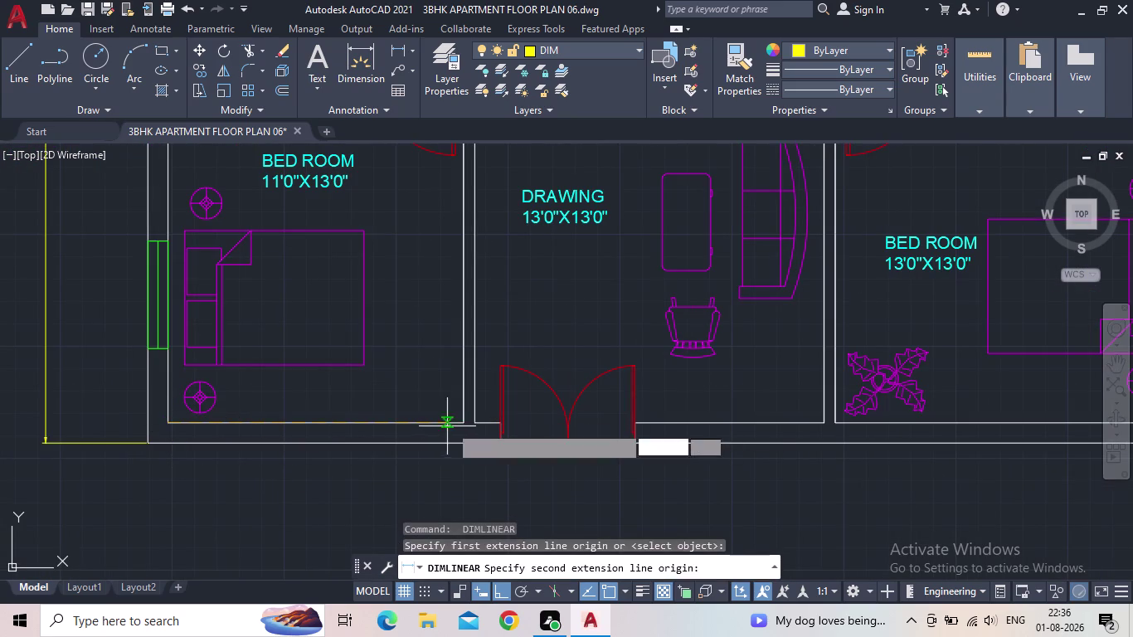
click(458, 423)
click(444, 471)
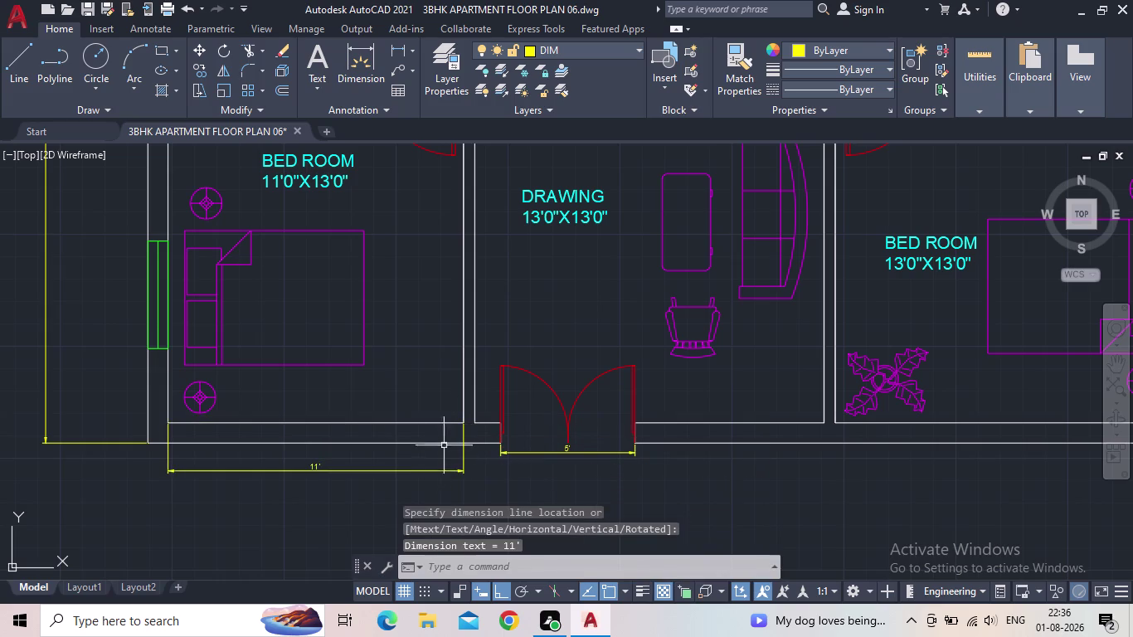
middle_drag(415, 432, 300, 470)
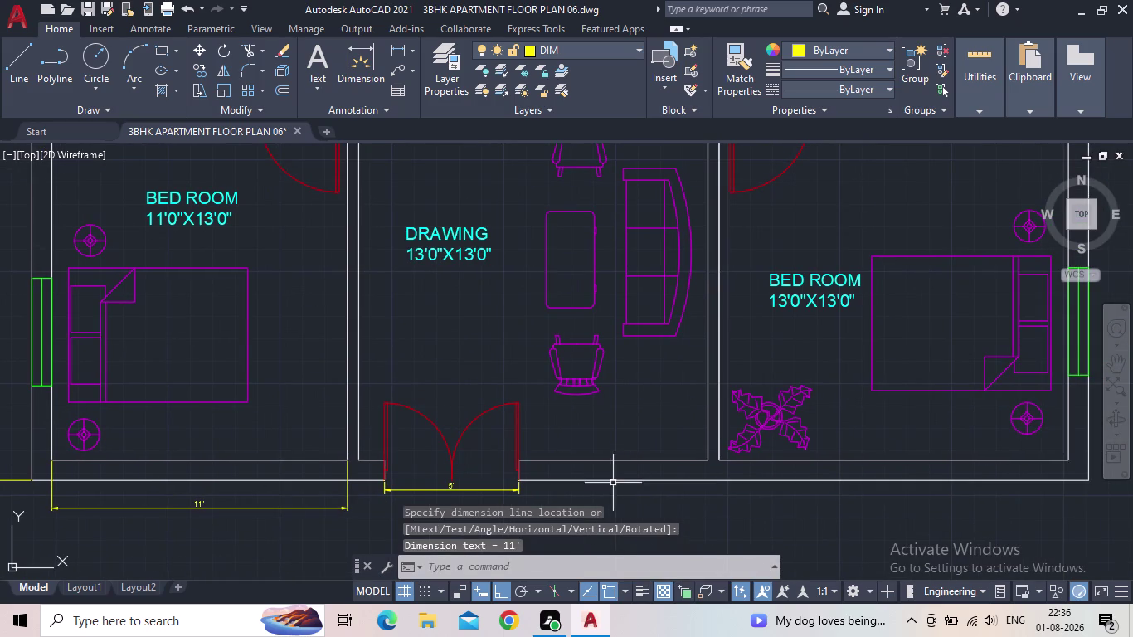
Add the 13' width dimension below the right bedroom's bottom wall.
key(space)
middle_drag(605, 460, 419, 492)
scroll(down, 3)
scroll(up, 3)
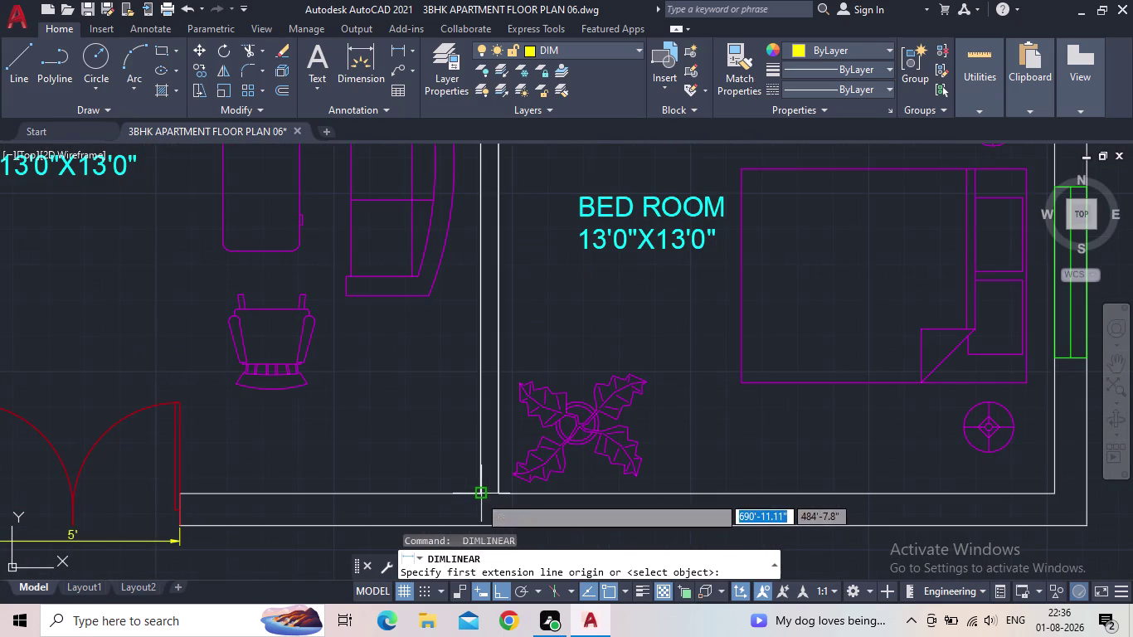
click(501, 495)
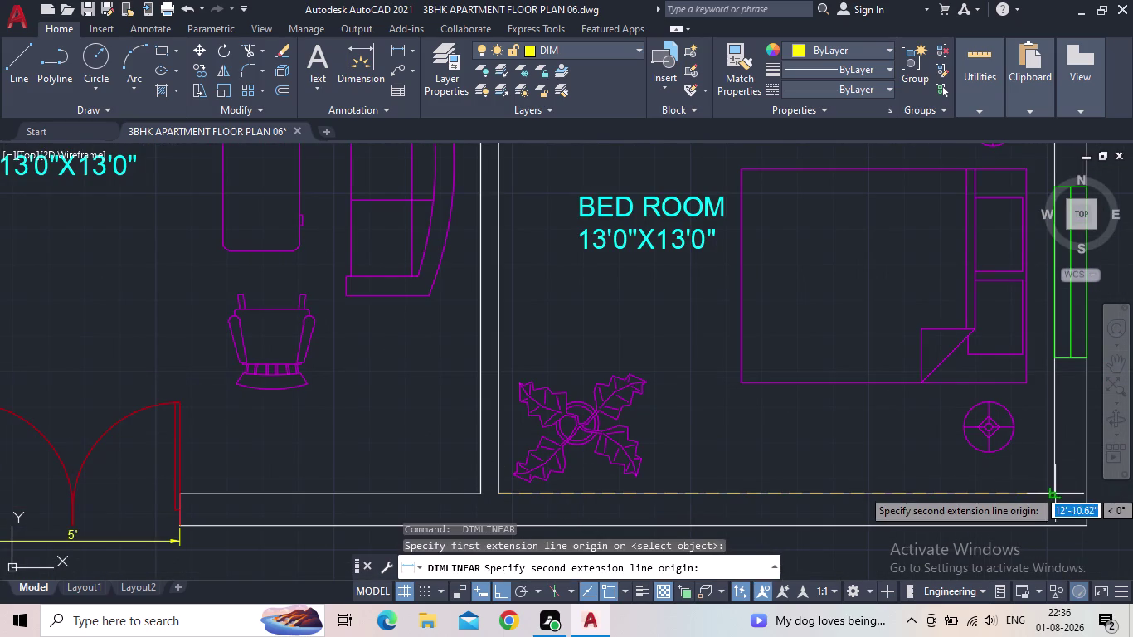
click(1055, 490)
middle_drag(1022, 499, 992, 434)
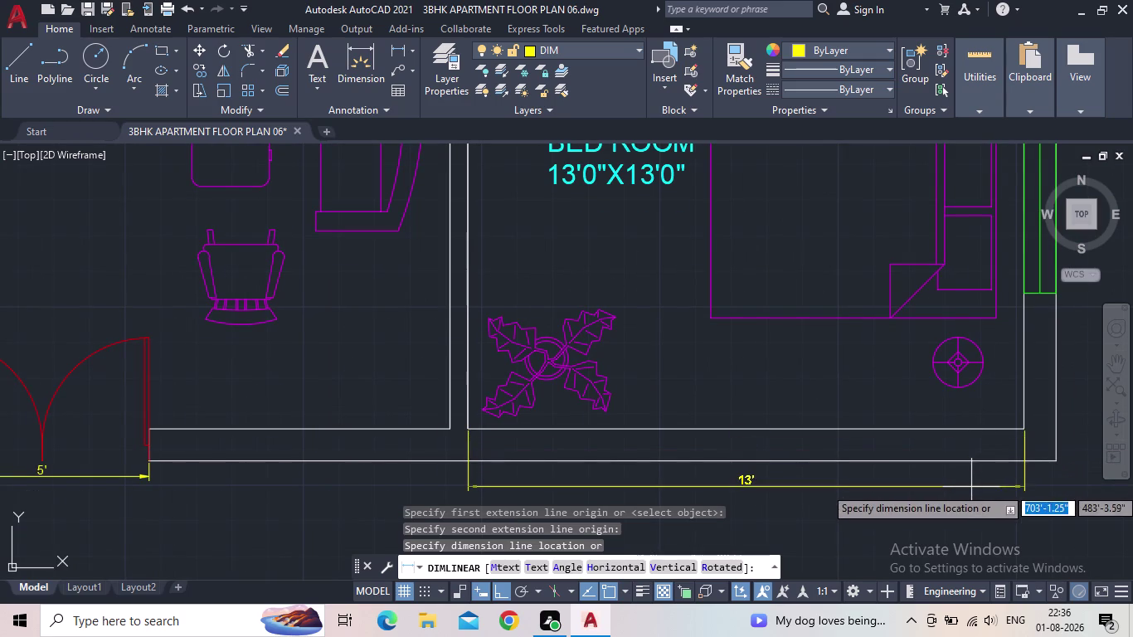
click(971, 487)
middle_drag(818, 393, 802, 417)
scroll(down, 3)
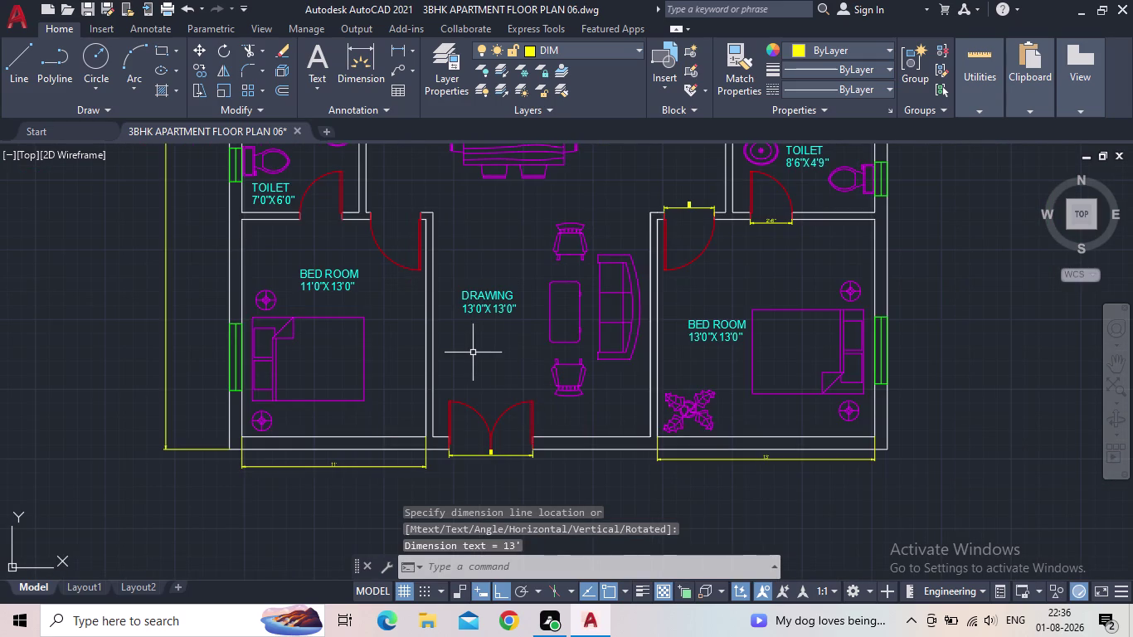
middle_drag(395, 280, 404, 410)
key(space)
Place a 3' bedroom door dimension, then select and delete it.
scroll(up, 3)
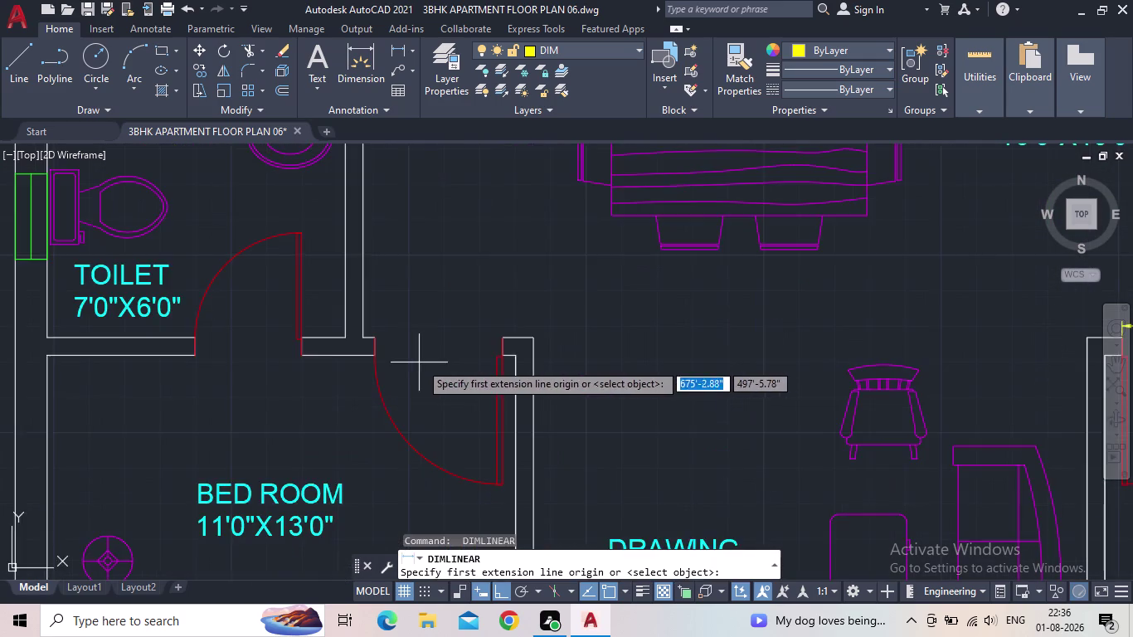
scroll(up, 3)
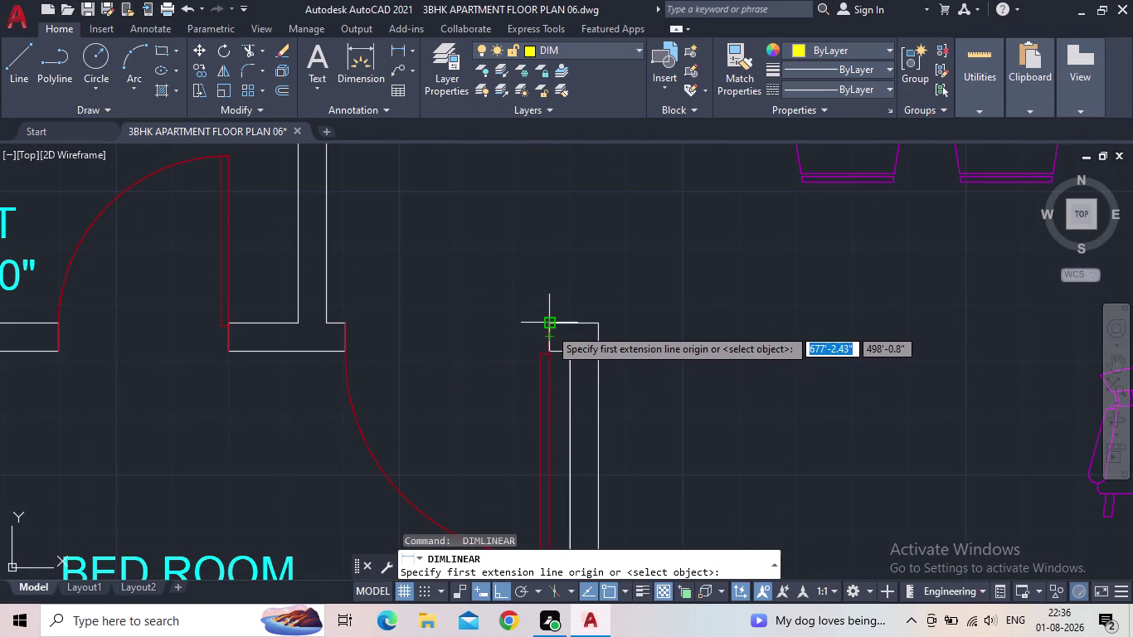
click(549, 328)
click(342, 325)
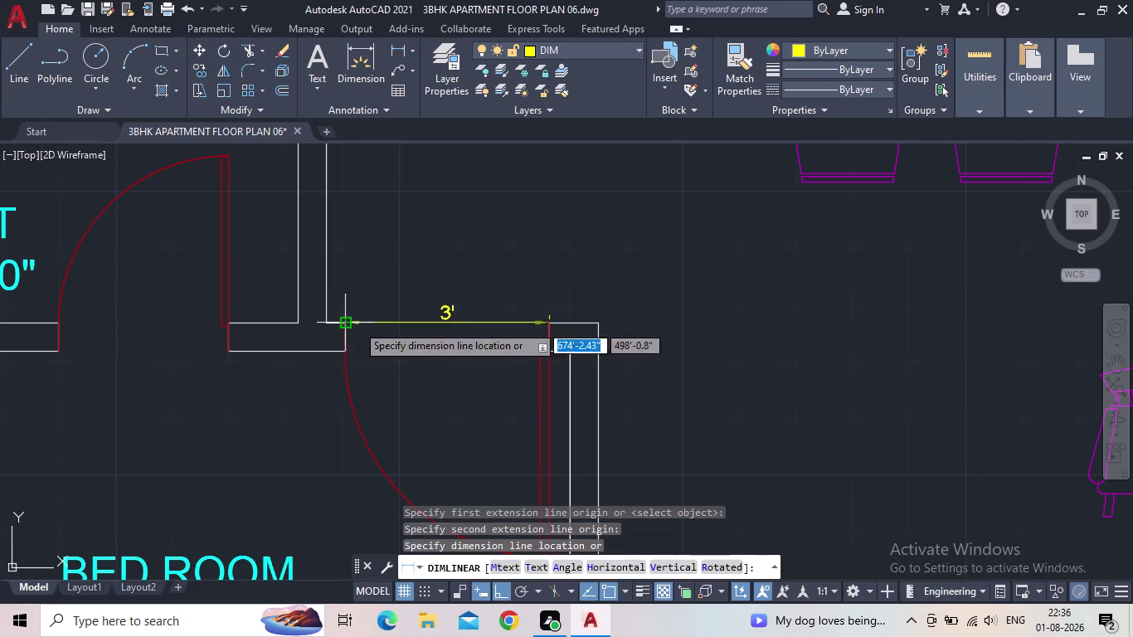
click(369, 325)
scroll(down, 3)
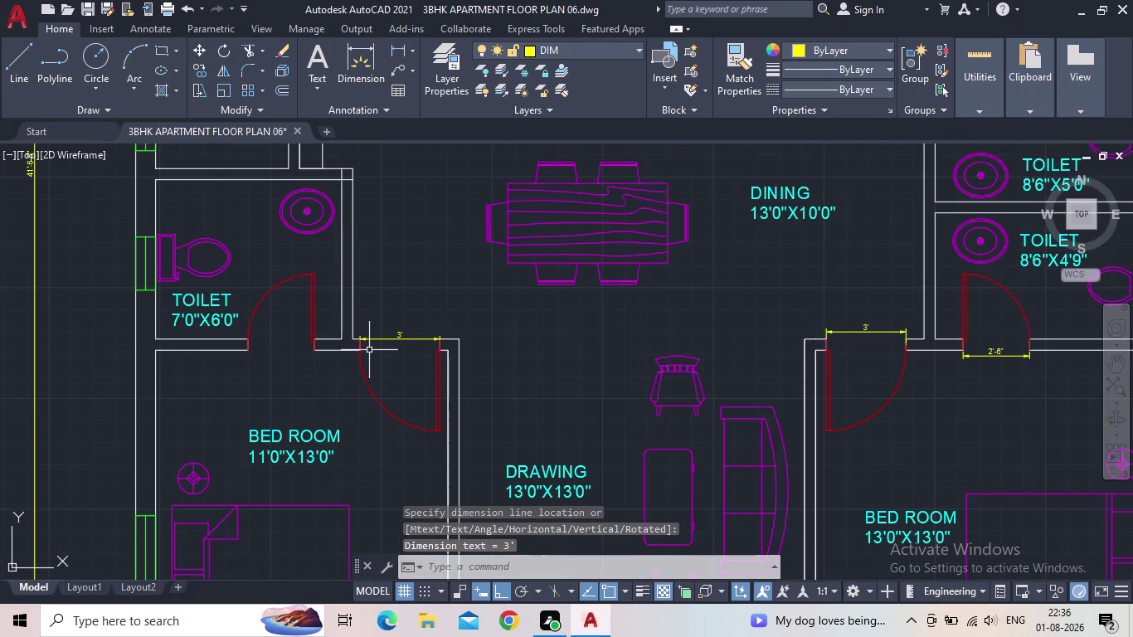
scroll(up, 3)
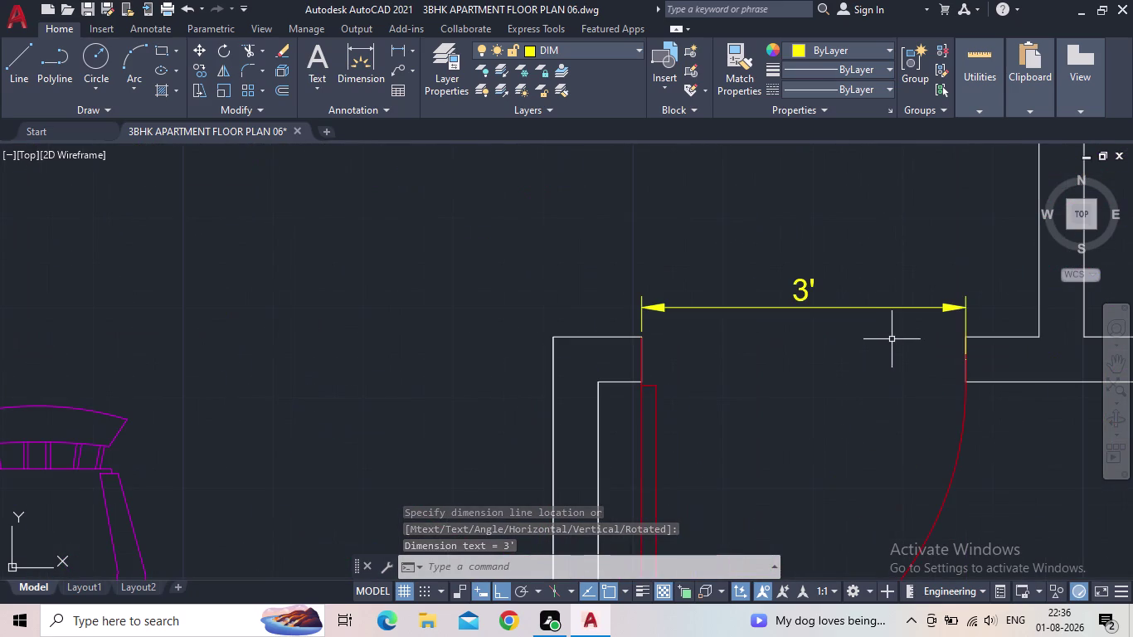
click(891, 339)
click(734, 297)
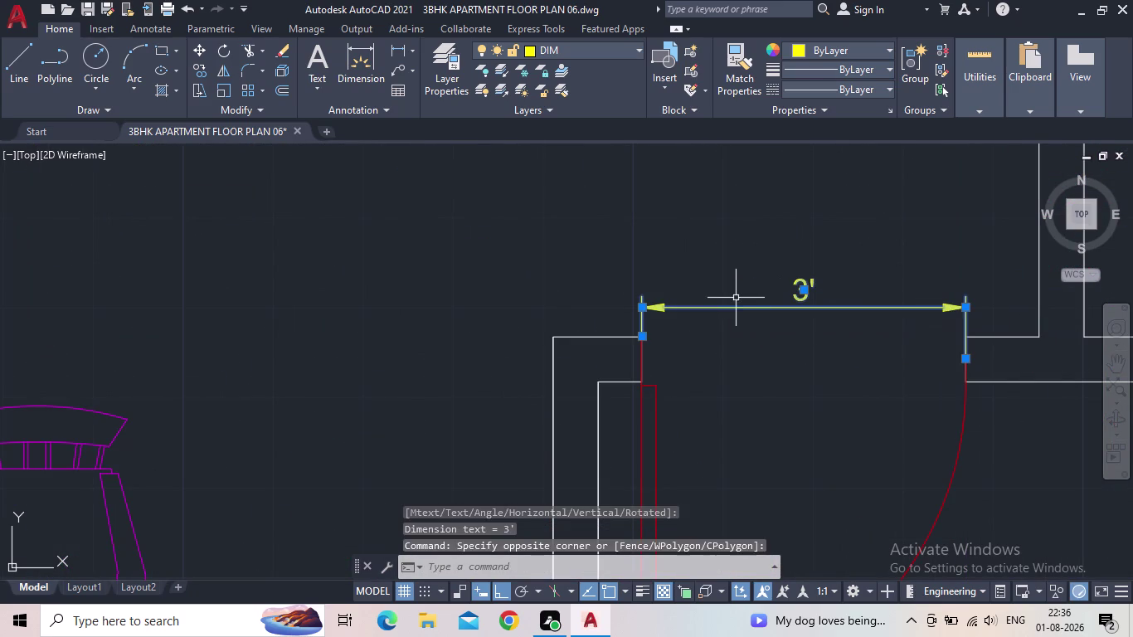
key(Delete)
key(space)
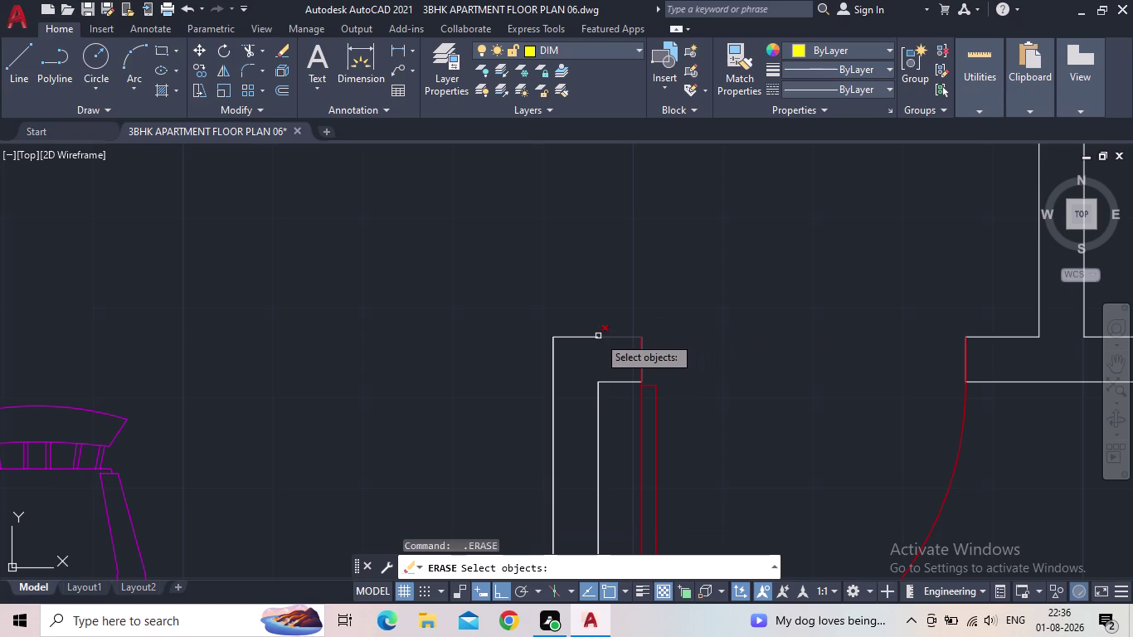
key(Escape)
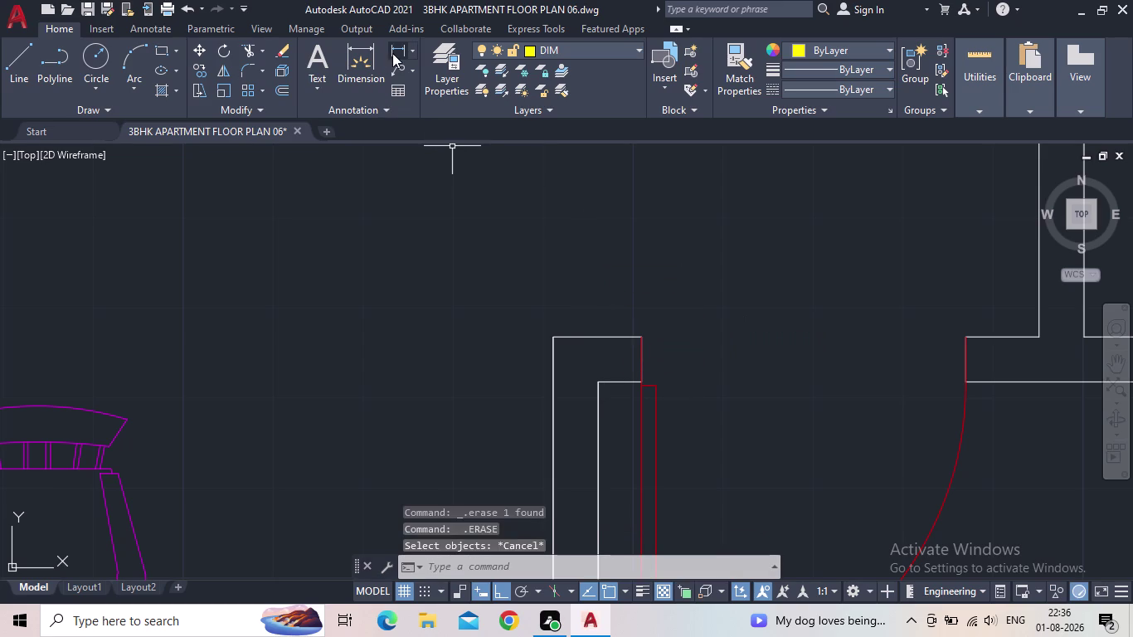
Redimension the bedroom door opening at 3' between both jambs.
click(392, 53)
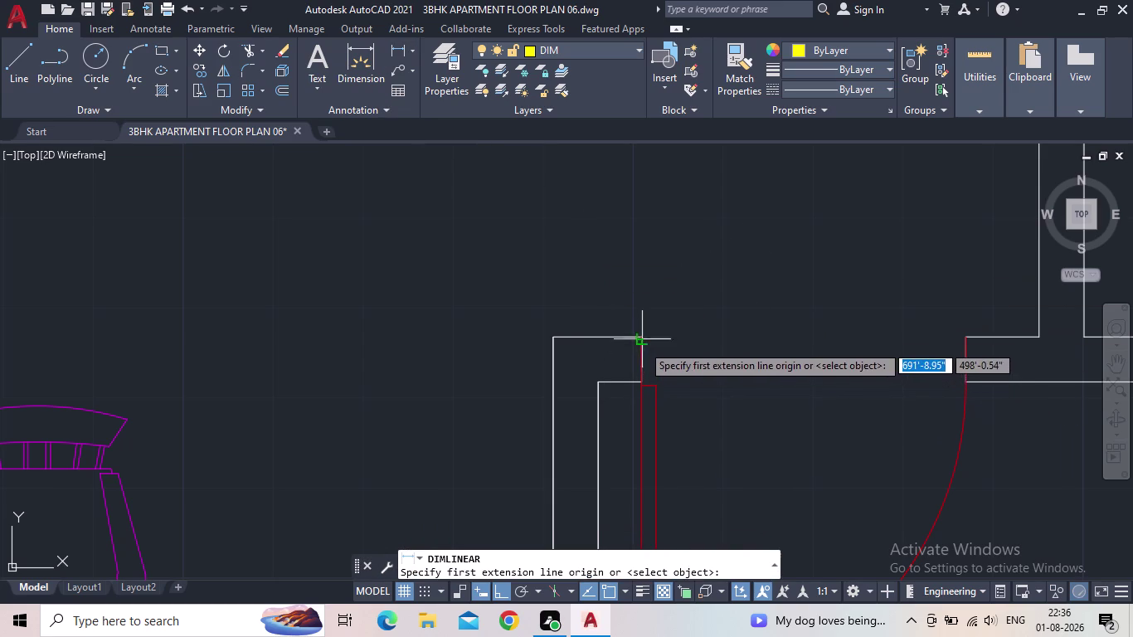
click(639, 343)
click(966, 336)
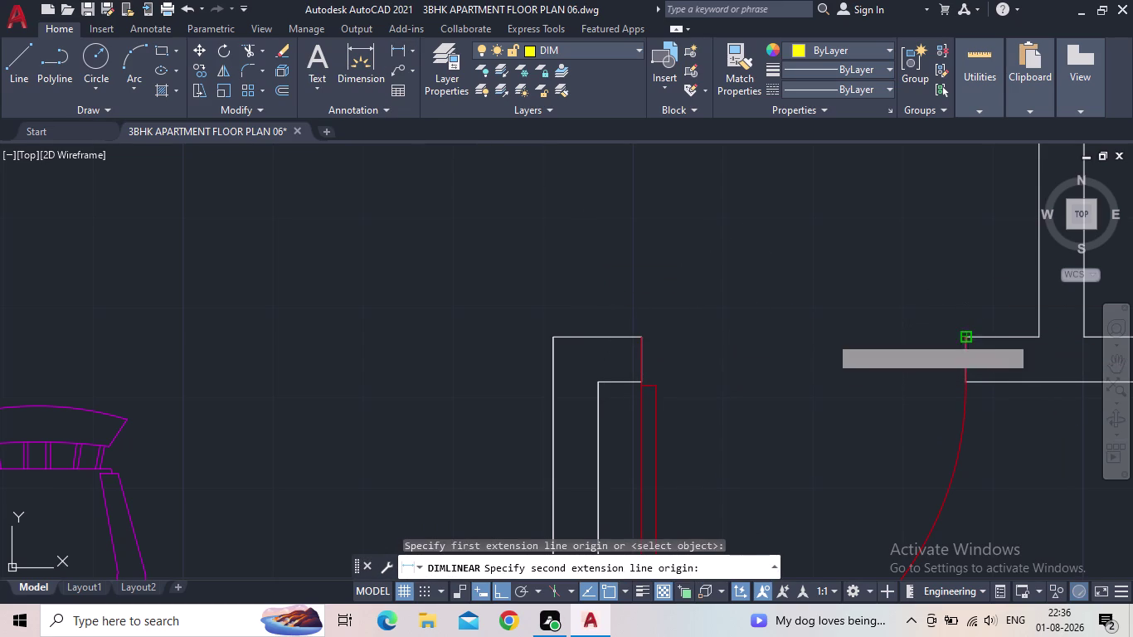
click(958, 316)
scroll(down, 3)
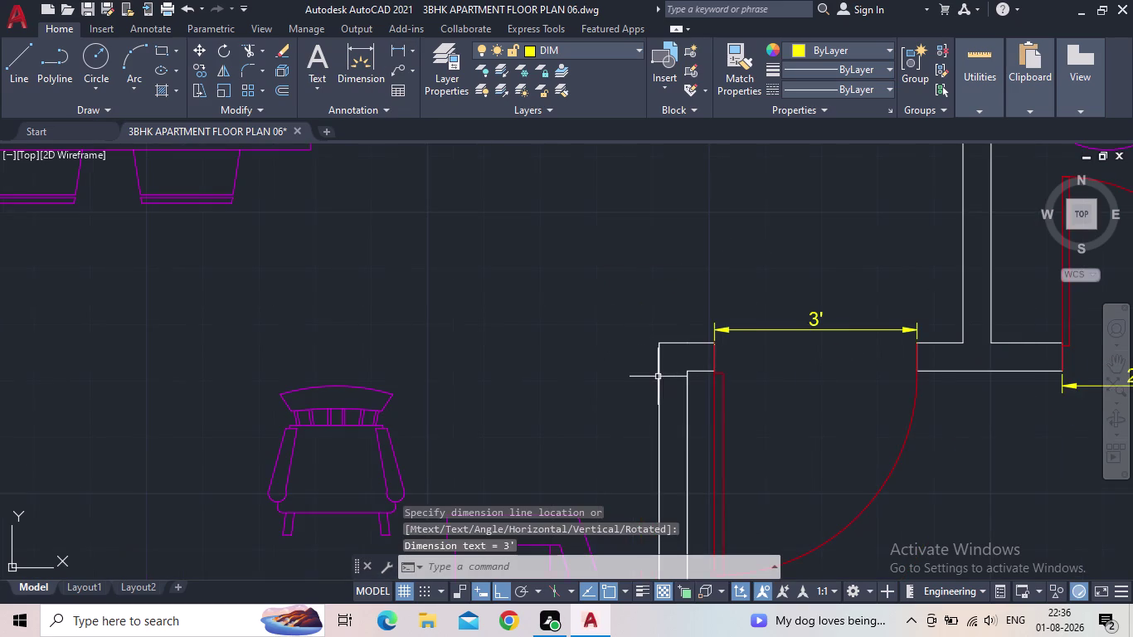
key(space)
middle_drag(623, 371, 870, 268)
scroll(down, 3)
scroll(up, 3)
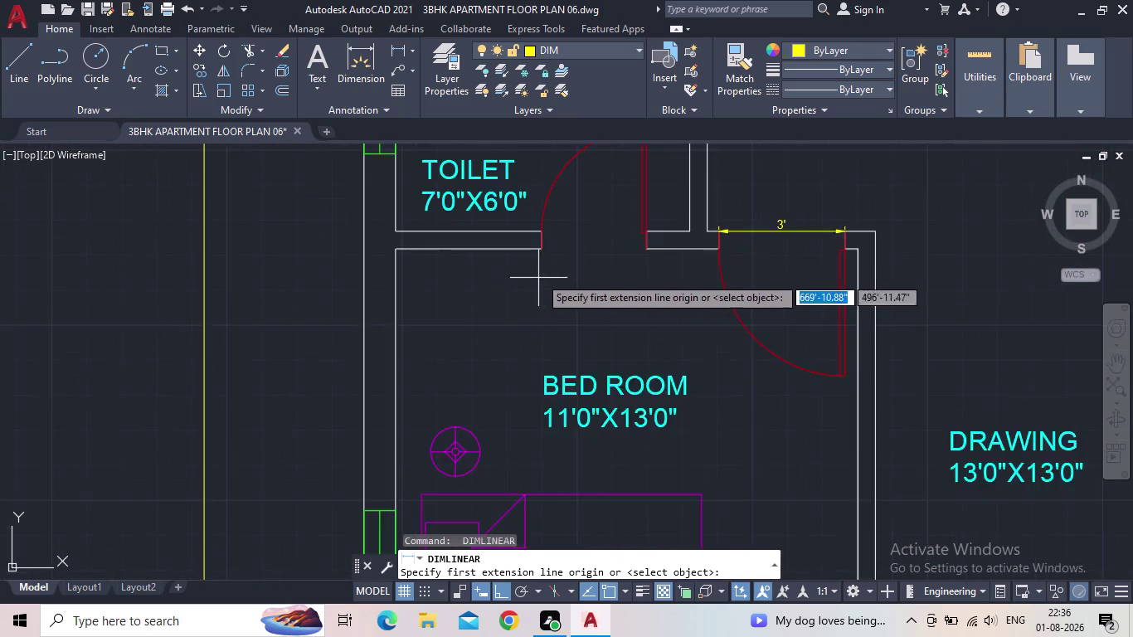
Dimension the toilet door opening at 2'-6" between its jambs.
scroll(up, 3)
scroll(up, 3)
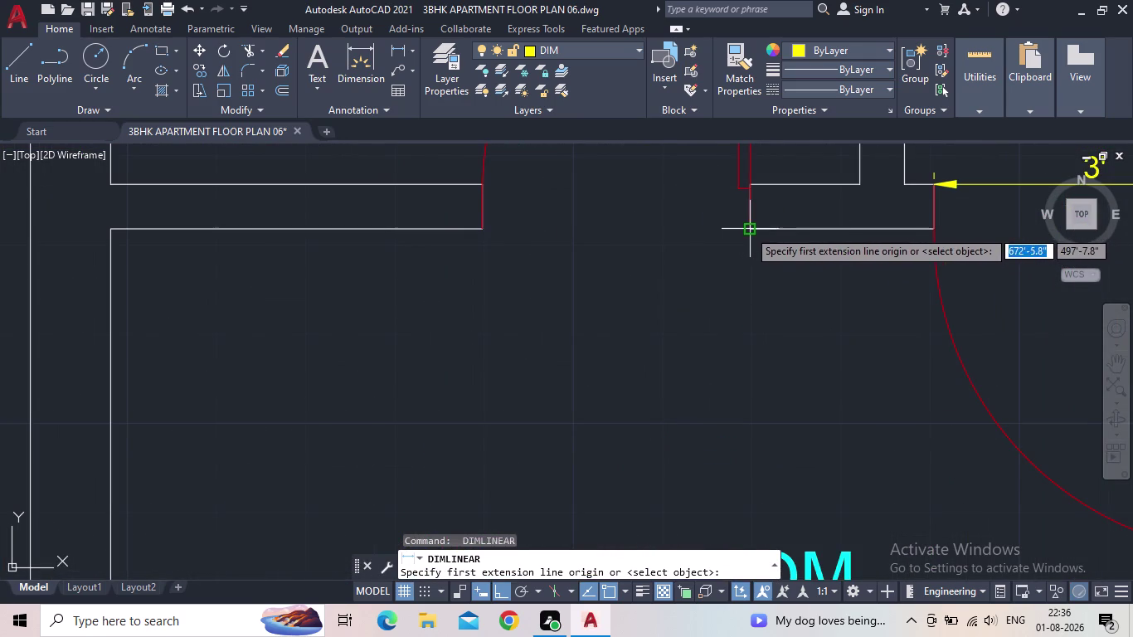
click(749, 231)
click(485, 230)
click(550, 247)
scroll(down, 3)
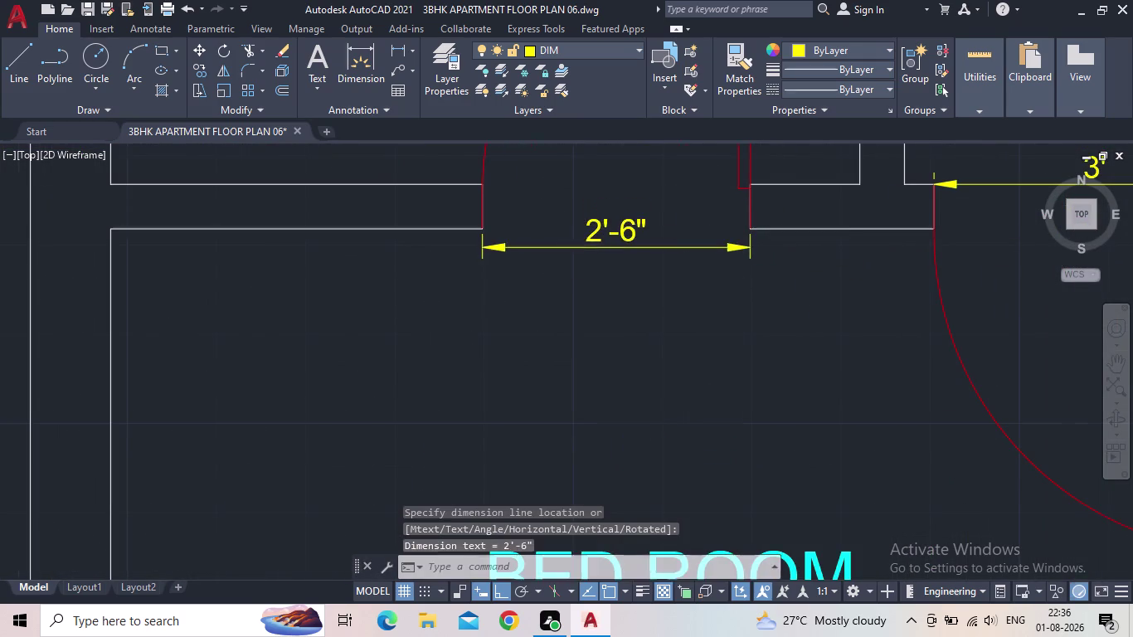
scroll(down, 3)
middle_drag(630, 298, 518, 309)
scroll(up, 3)
scroll(down, 3)
middle_drag(419, 284, 372, 427)
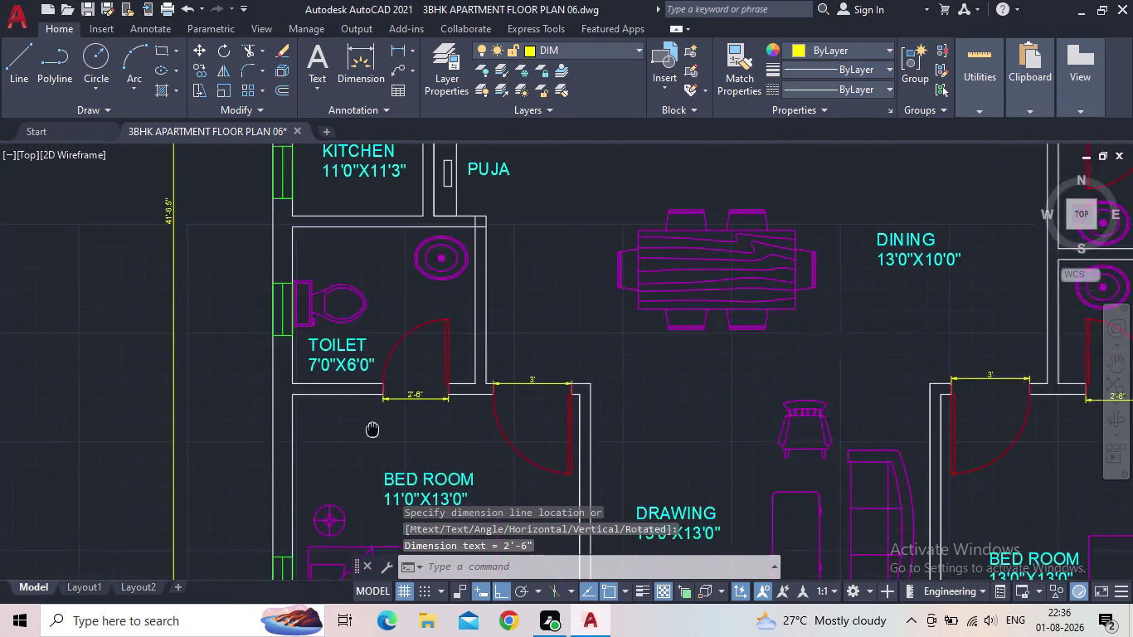
Add a vertical 6' dimension along the toilet's side wall, left of the toilet.
middle_drag(373, 428, 372, 476)
scroll(up, 3)
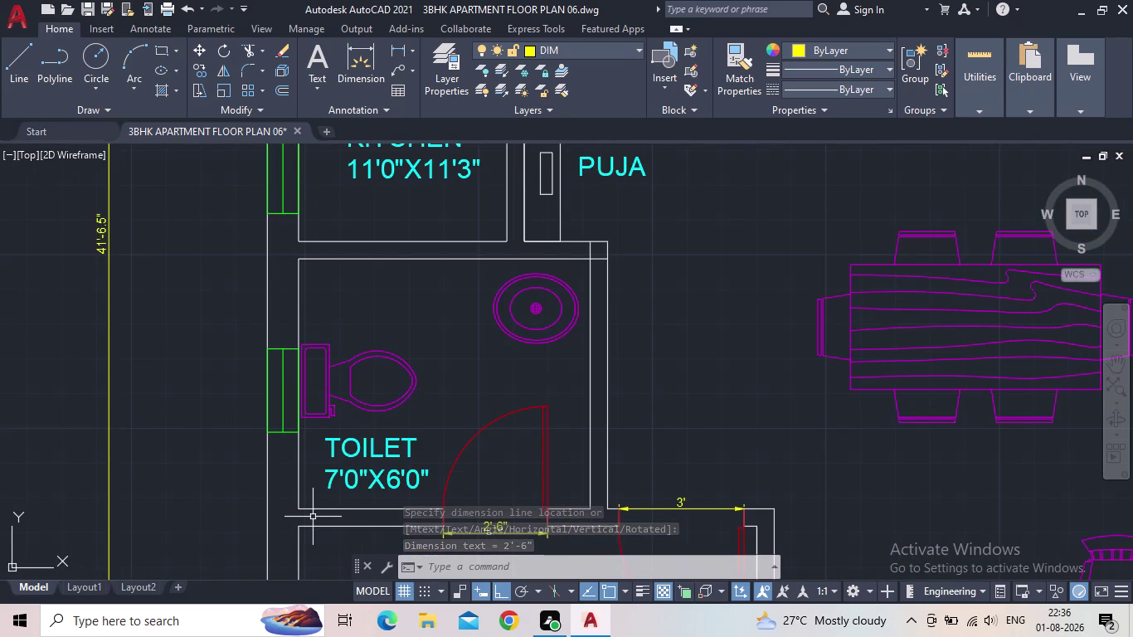
key(space)
click(295, 506)
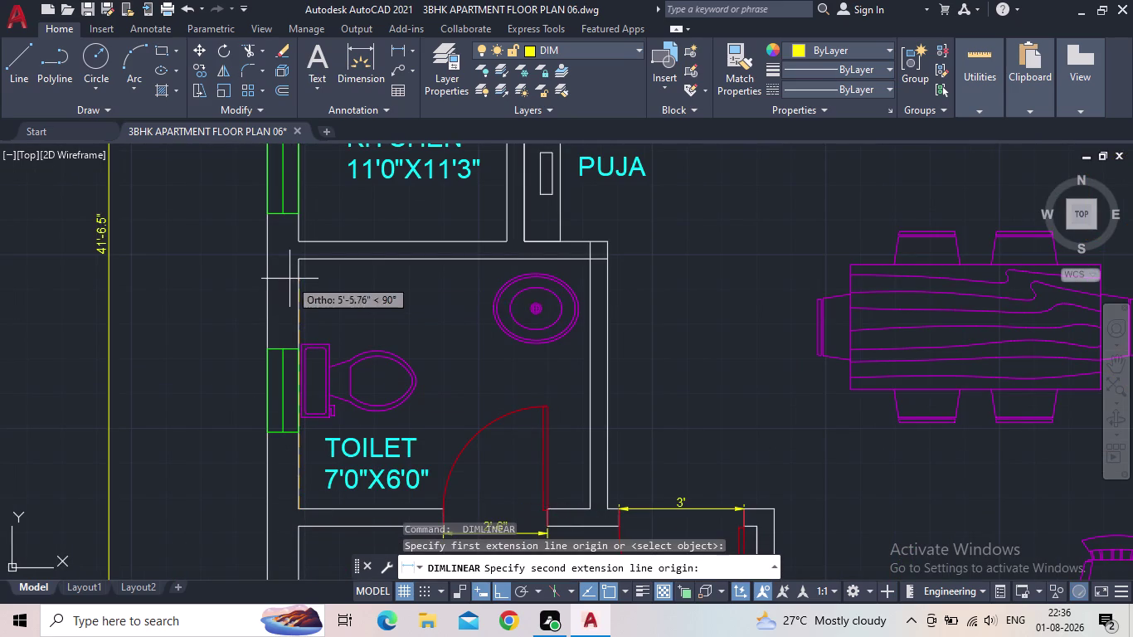
click(298, 262)
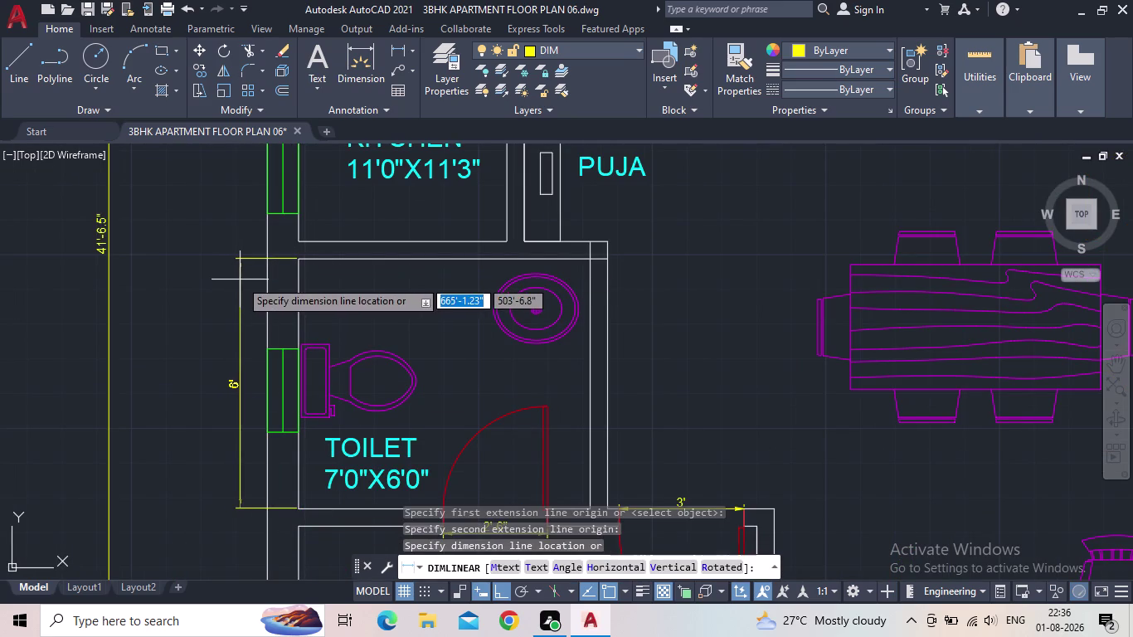
click(240, 280)
middle_drag(250, 327, 272, 517)
scroll(down, 3)
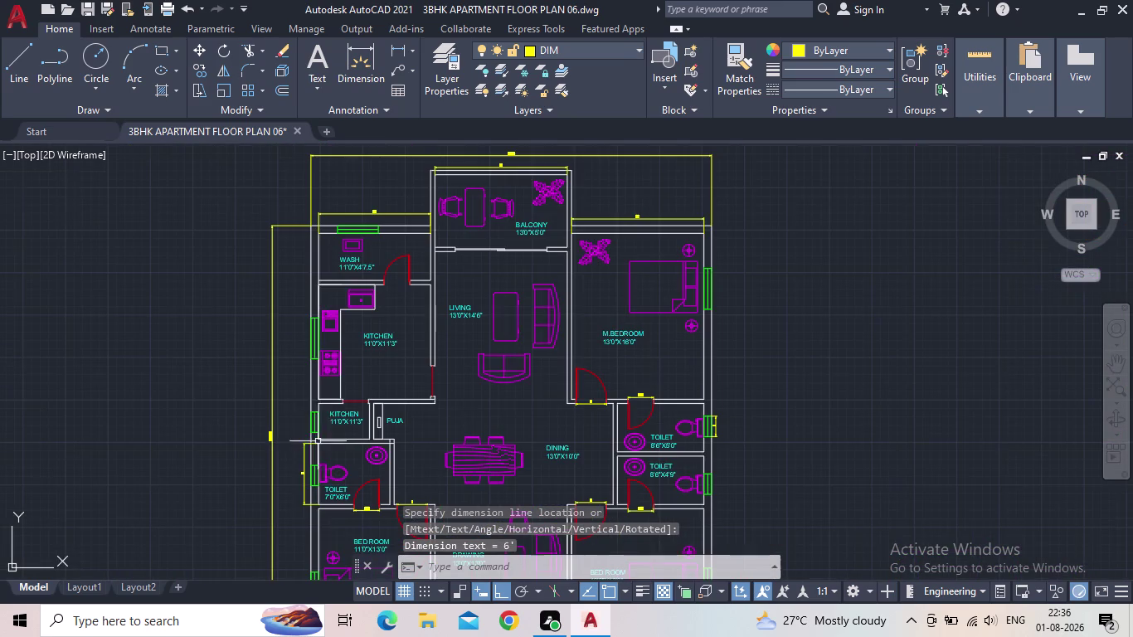
middle_drag(571, 388, 562, 375)
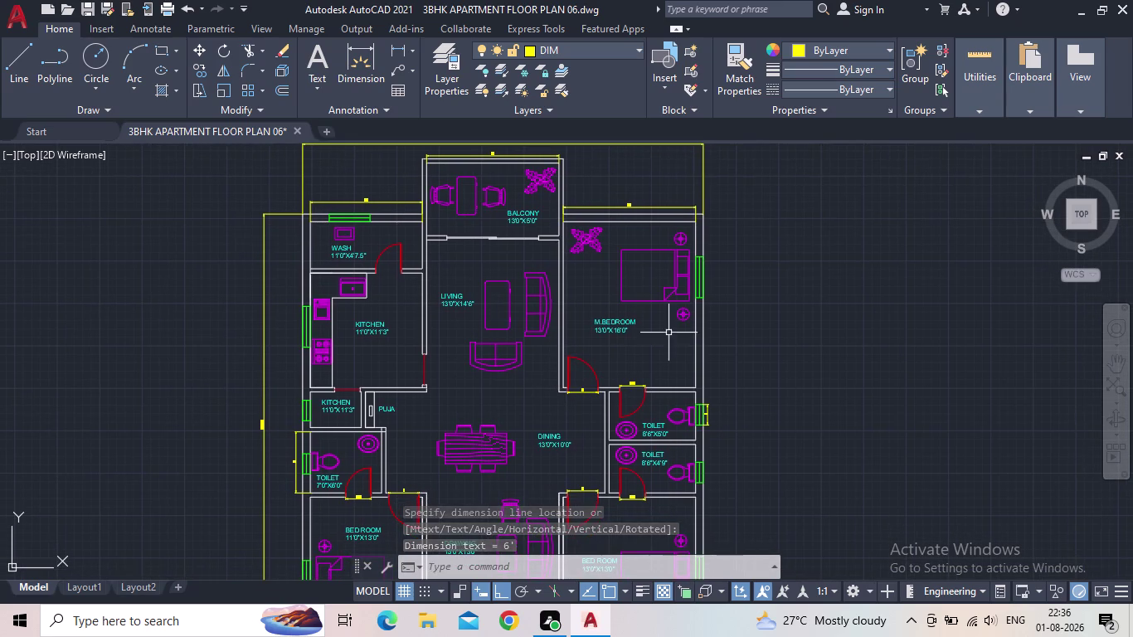
key(space)
Place a 4' dimension beside the M.BEDROOM side window.
scroll(up, 3)
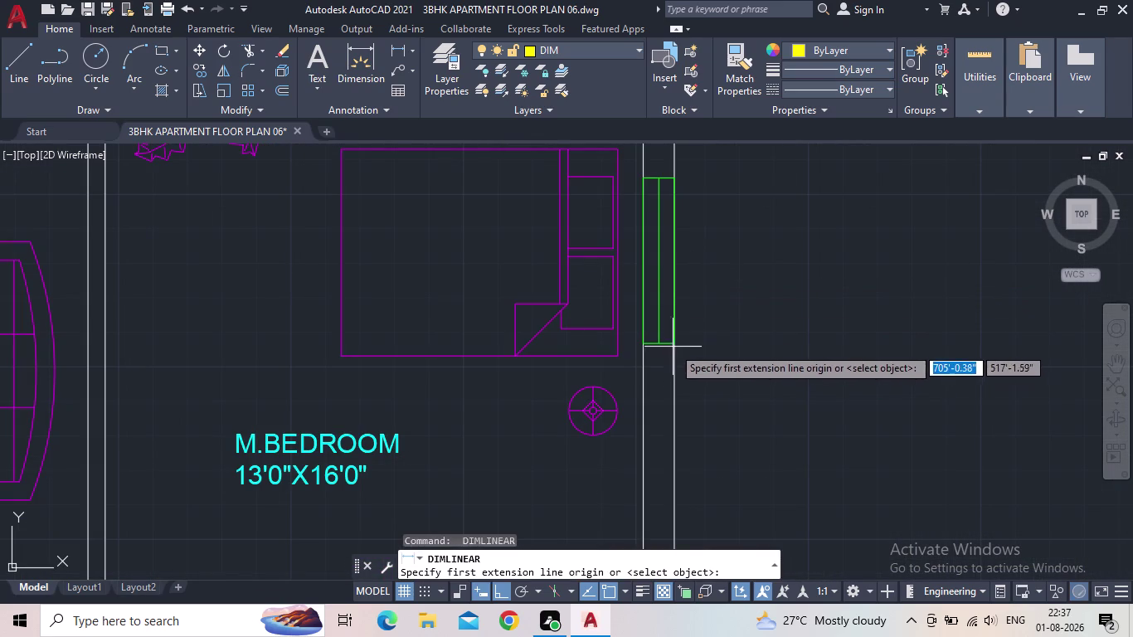
drag(674, 345, 673, 337)
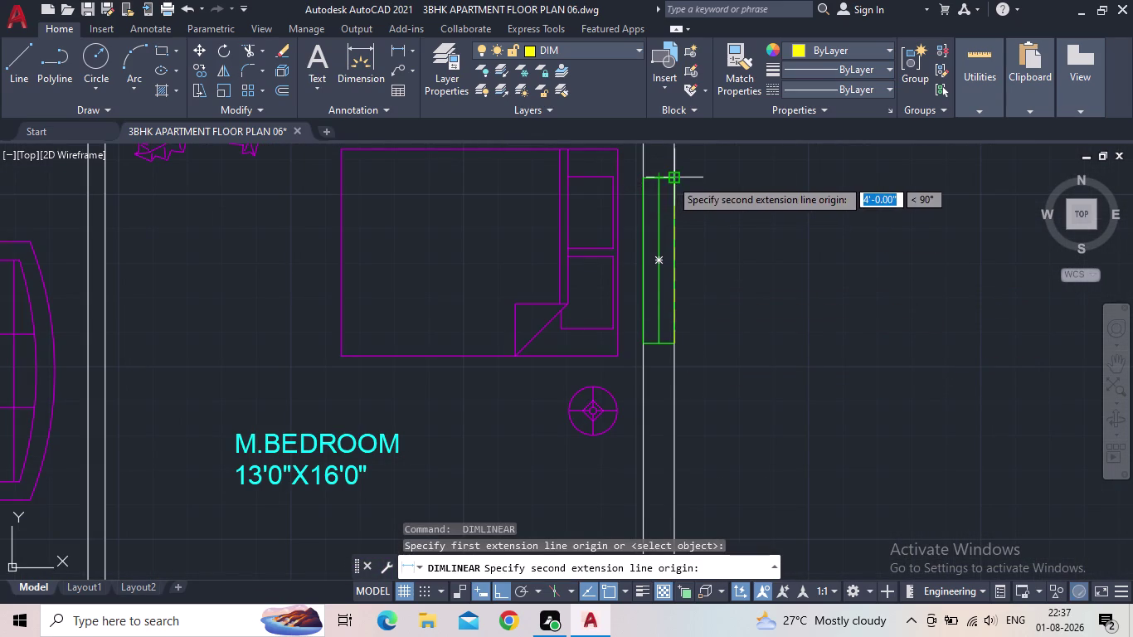
click(670, 179)
click(699, 194)
scroll(down, 3)
middle_drag(757, 267, 750, 269)
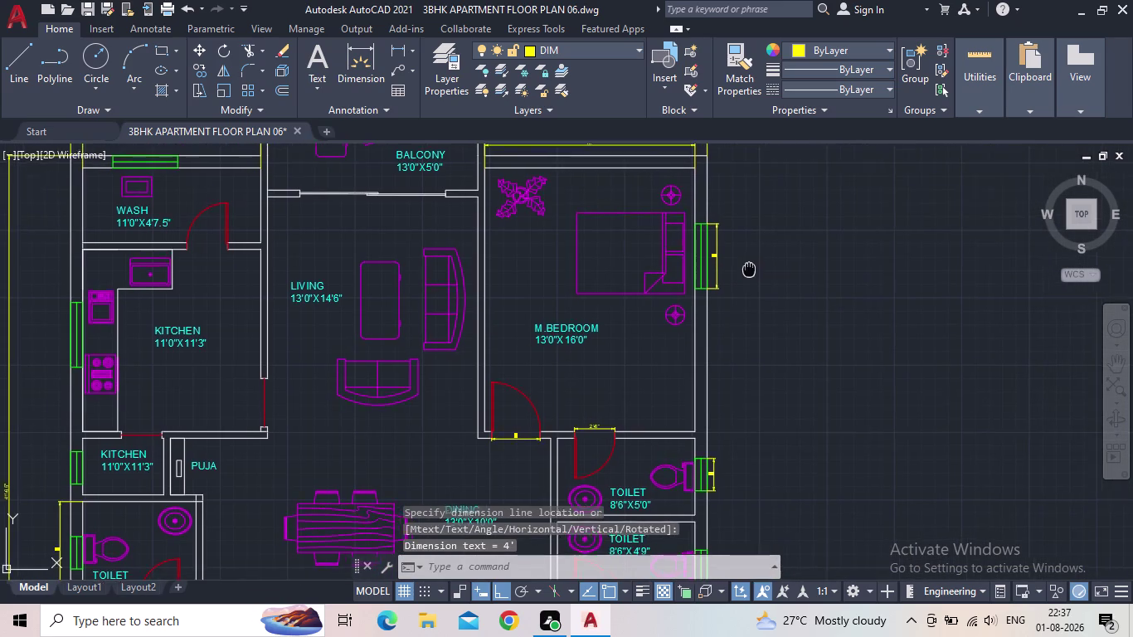
Pan across the bedrooms and kitchen up to the wash area.
middle_drag(750, 268, 738, 271)
middle_drag(758, 372, 720, 238)
middle_drag(654, 354, 674, 254)
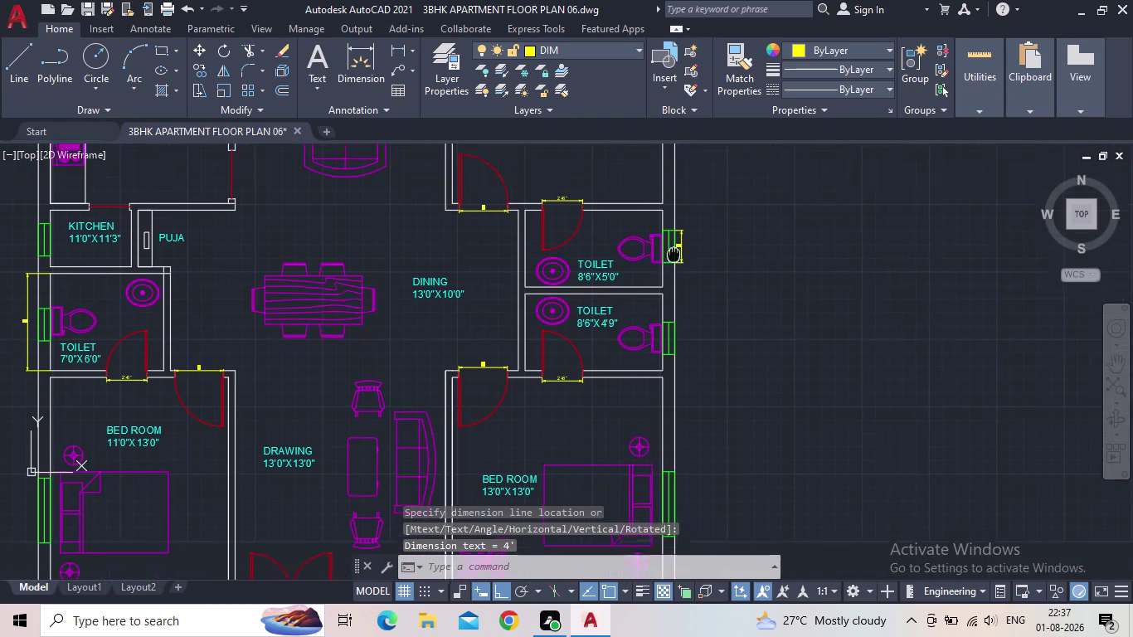
middle_drag(674, 255, 675, 249)
middle_drag(611, 393, 643, 261)
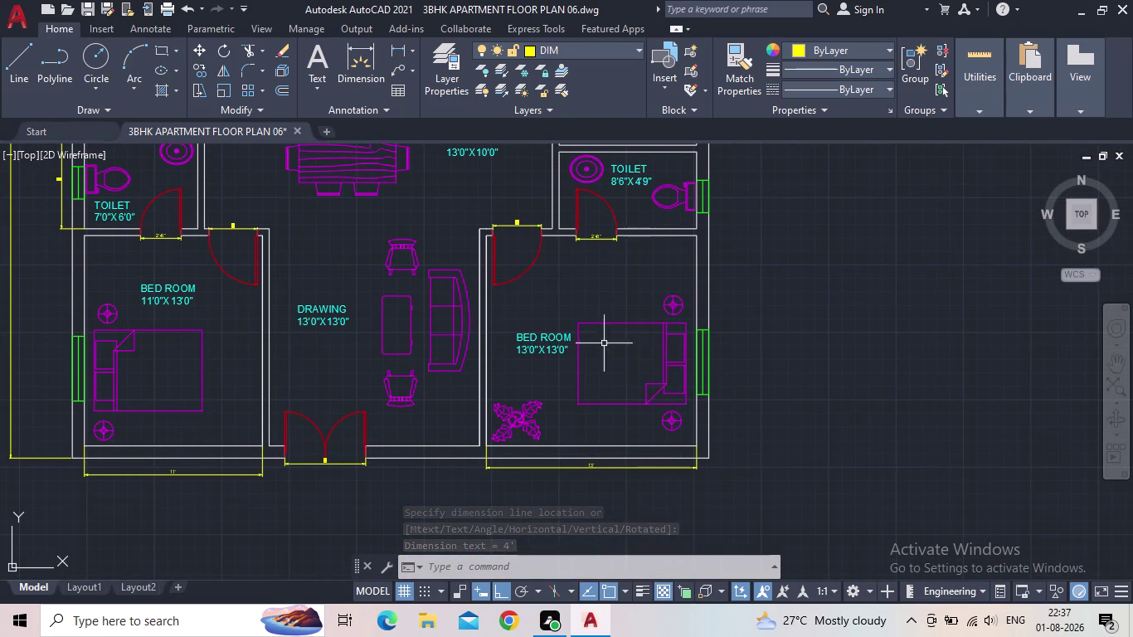
middle_drag(352, 373, 472, 437)
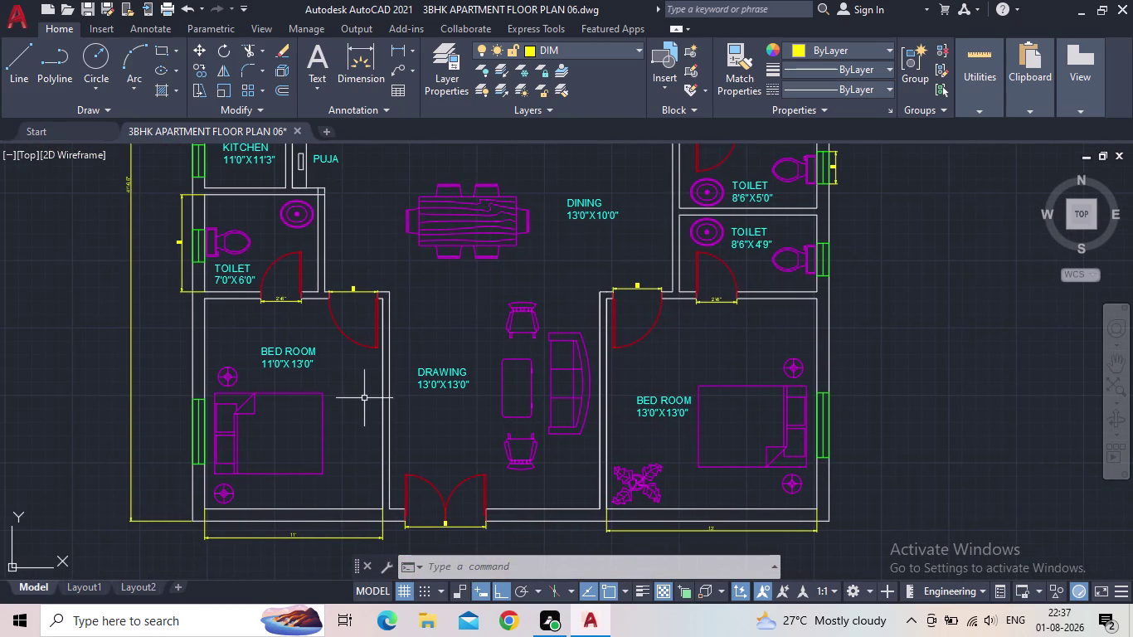
middle_drag(312, 388, 397, 463)
middle_drag(407, 465, 414, 440)
middle_drag(444, 264, 483, 444)
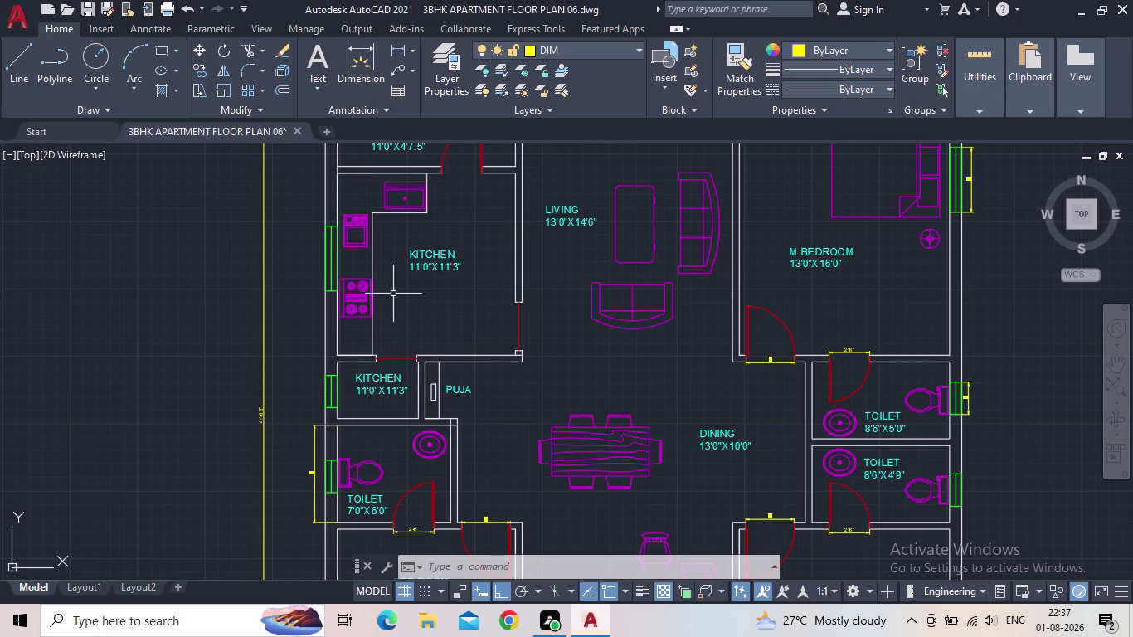
middle_drag(396, 293, 418, 406)
Dimension the wash room doorway at 2'-6" between its jambs.
scroll(up, 3)
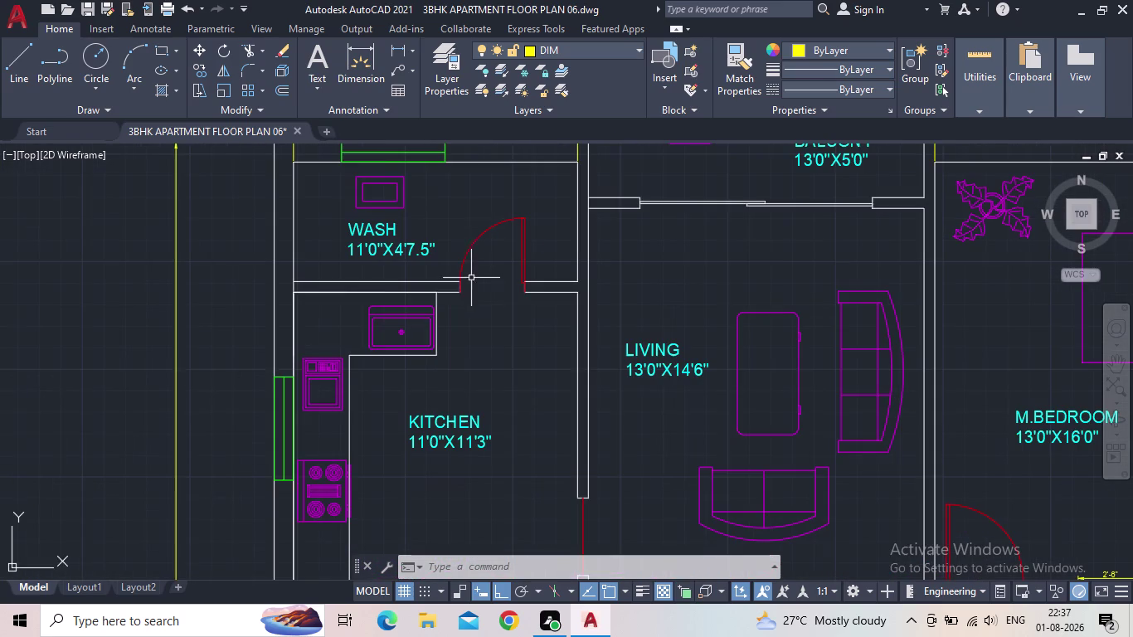
key(space)
scroll(up, 3)
scroll(up, 3)
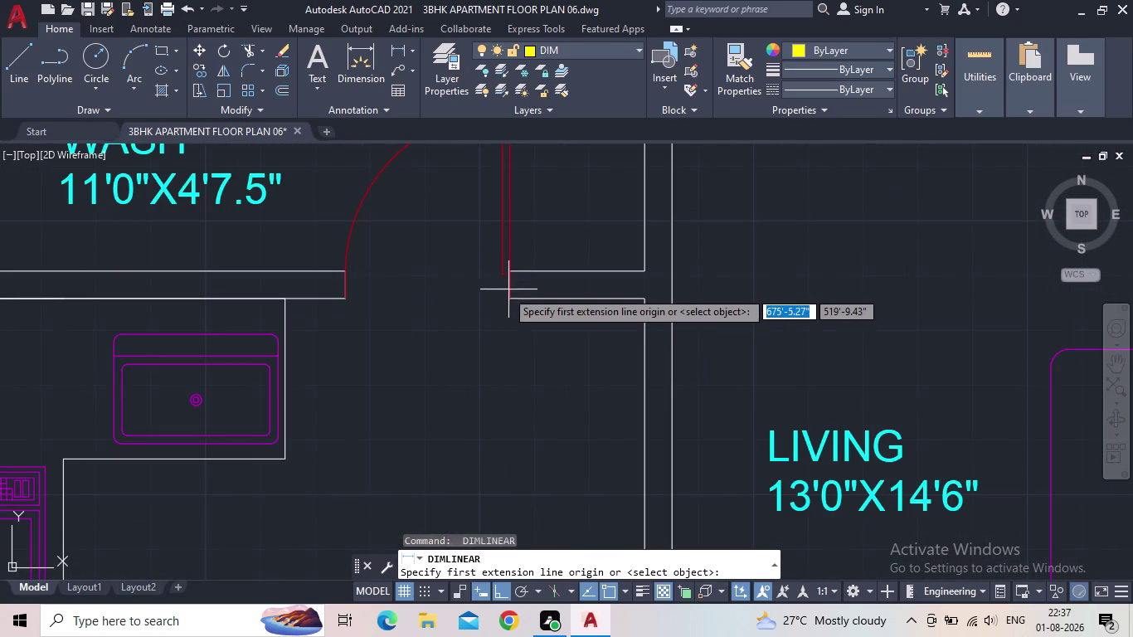
click(510, 300)
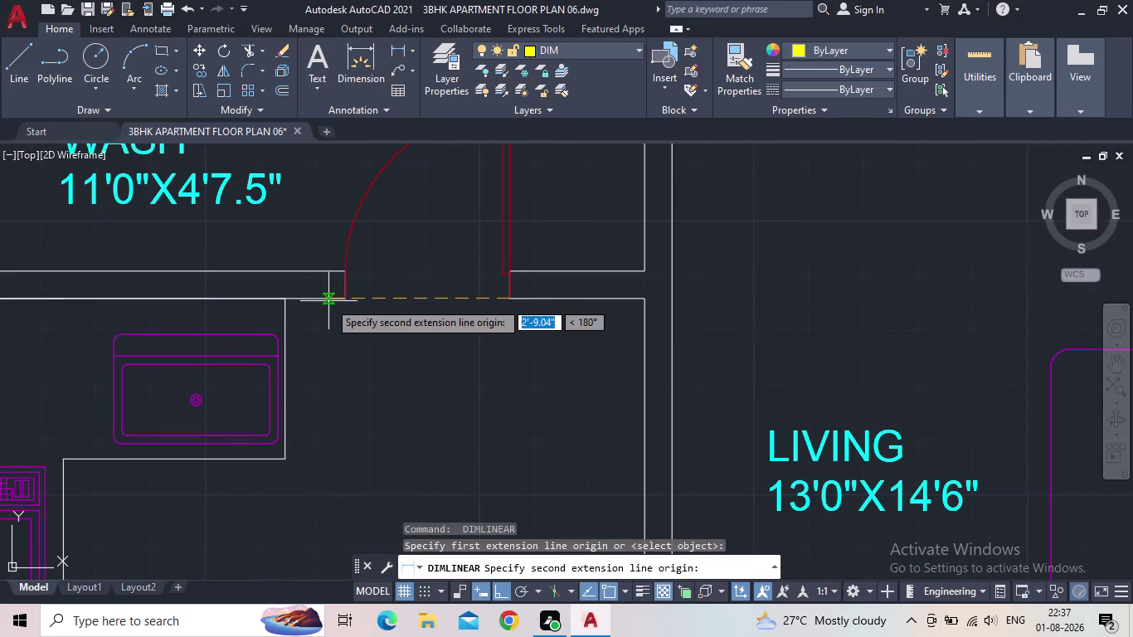
click(343, 300)
click(367, 308)
scroll(down, 3)
middle_drag(434, 247, 445, 285)
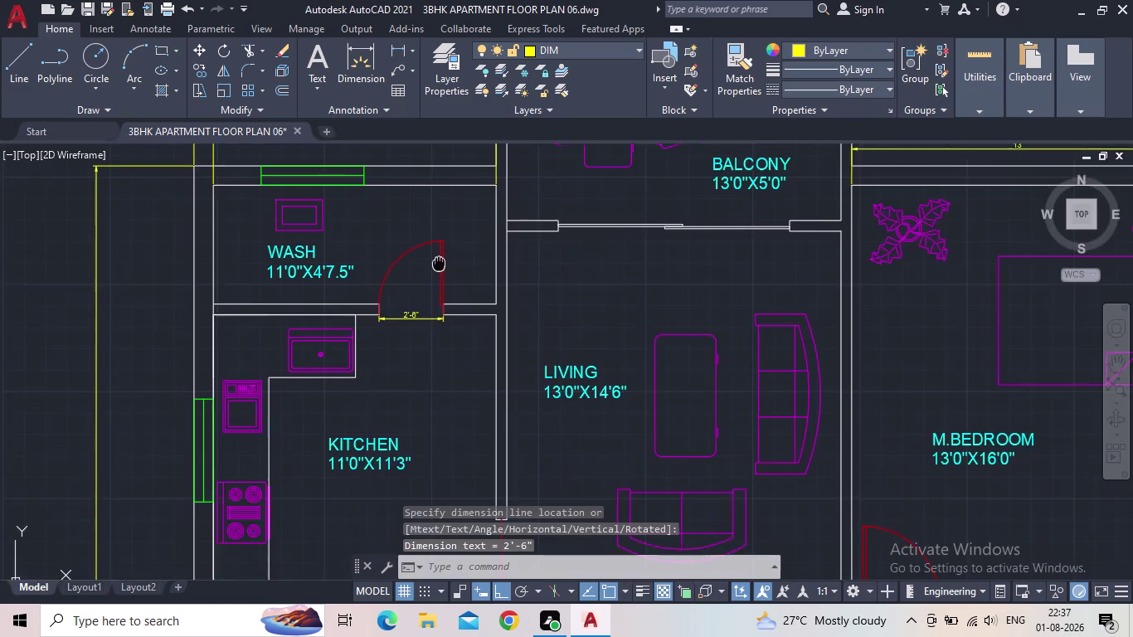
middle_drag(445, 284, 460, 326)
Add a short wall-thickness dimension on the wash room's side wall.
middle_drag(355, 272, 453, 347)
scroll(up, 3)
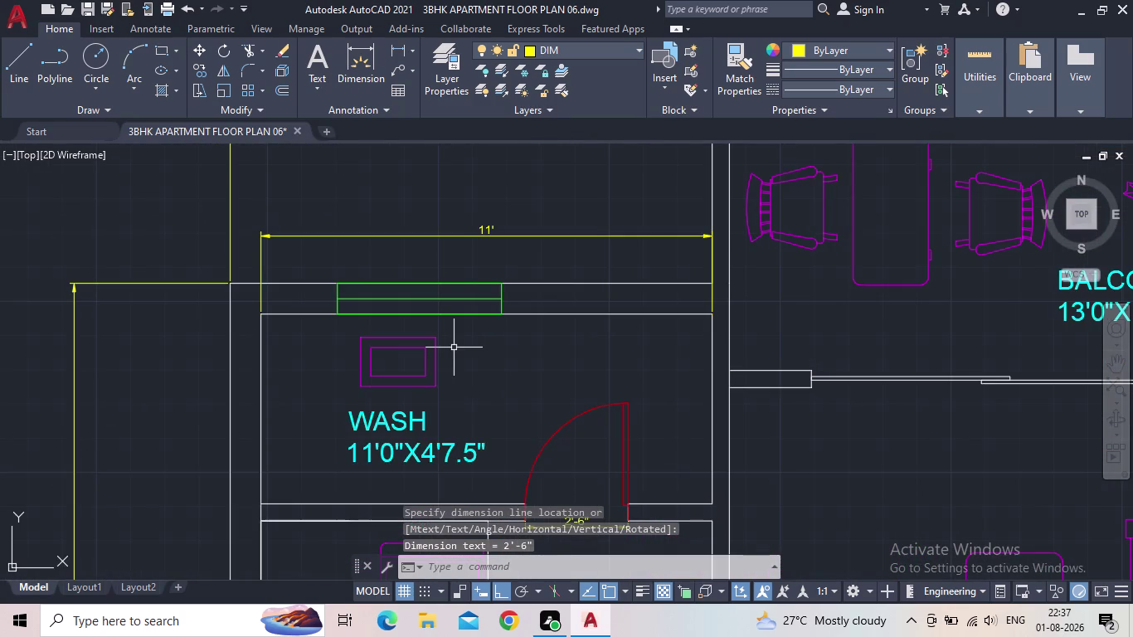
scroll(down, 3)
middle_drag(467, 350, 516, 221)
scroll(up, 3)
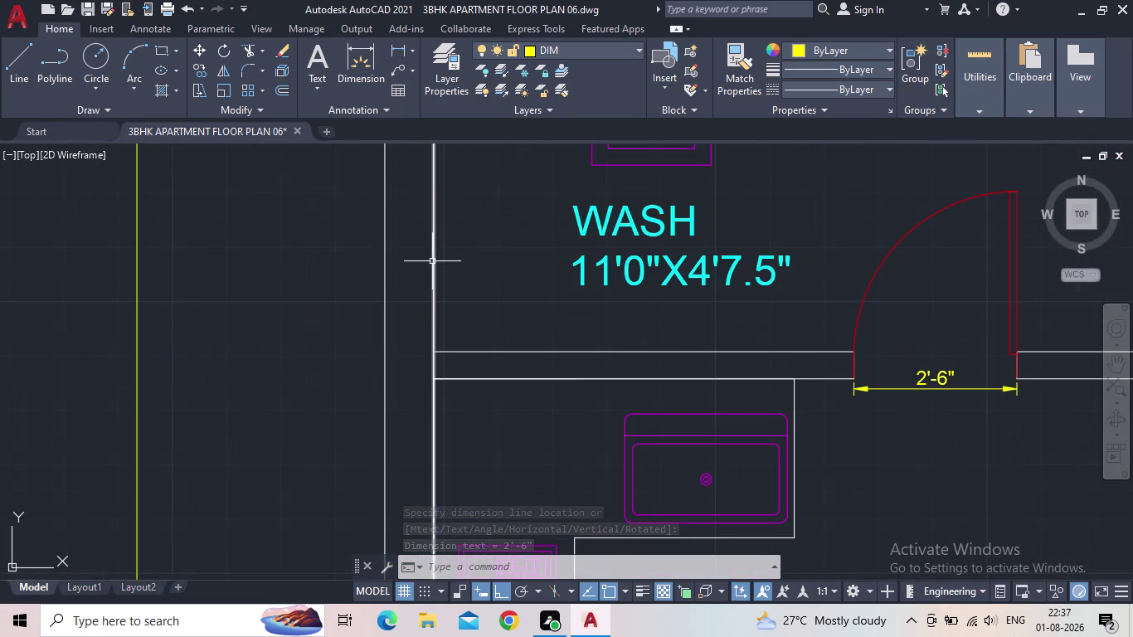
key(space)
middle_drag(434, 254, 478, 488)
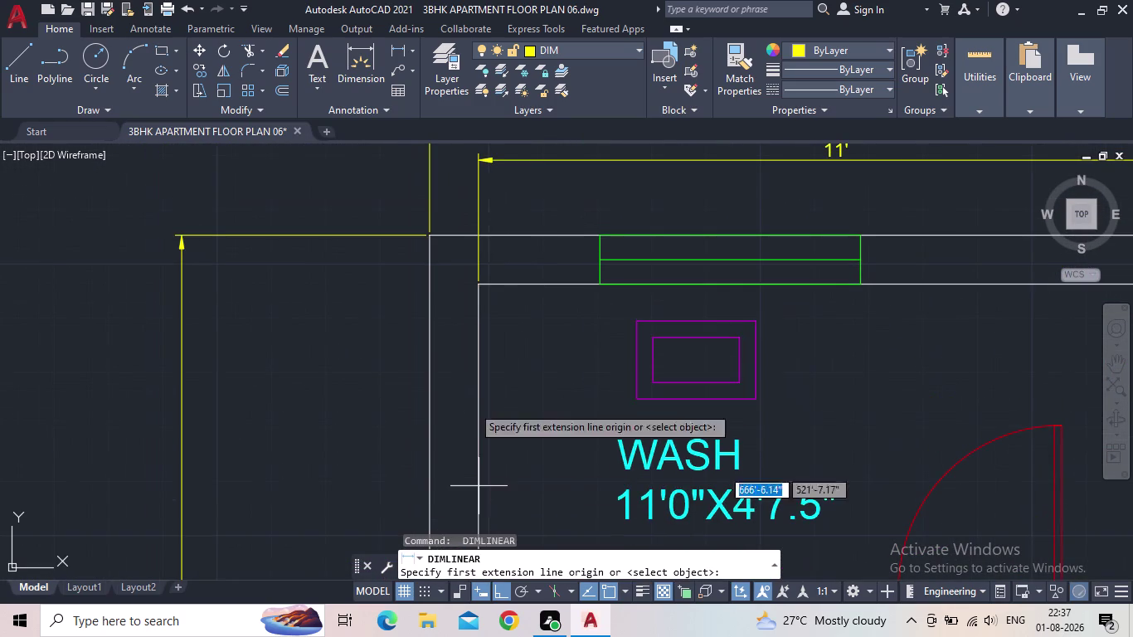
click(479, 281)
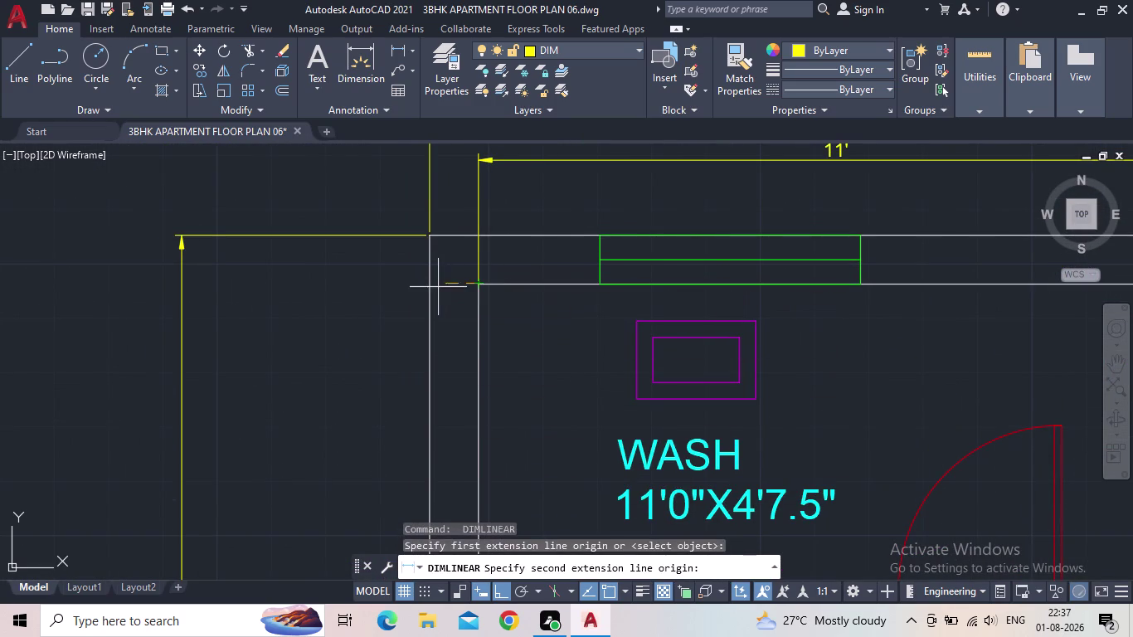
click(432, 288)
click(431, 315)
scroll(down, 3)
middle_drag(465, 333, 364, 247)
Add a short linear dimension beside the wash room door opening.
key(space)
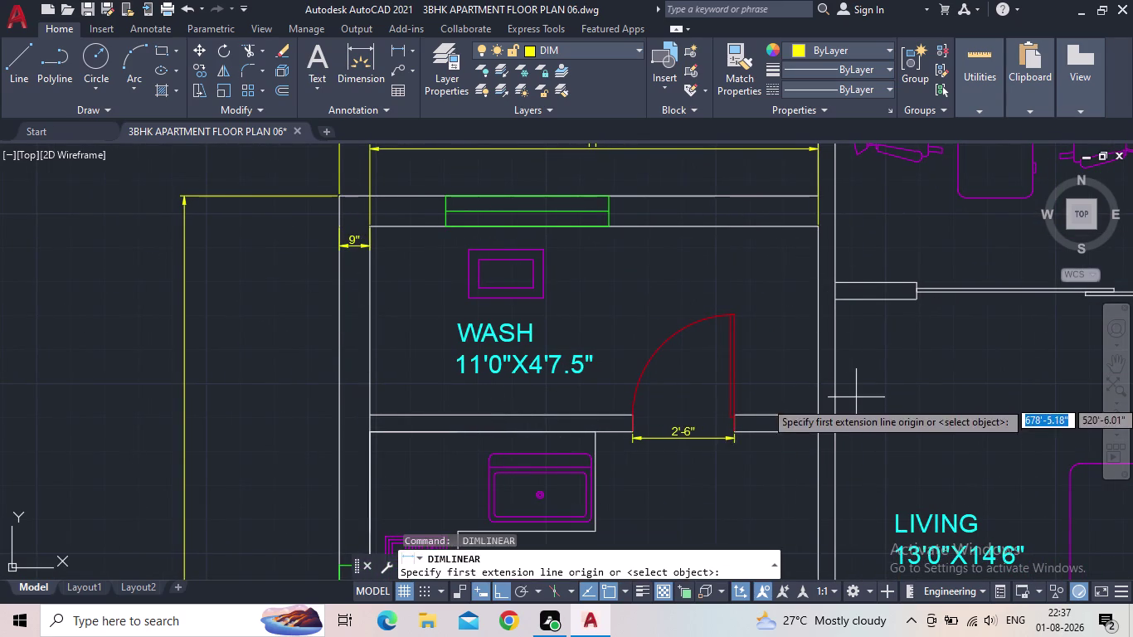
scroll(up, 3)
click(808, 418)
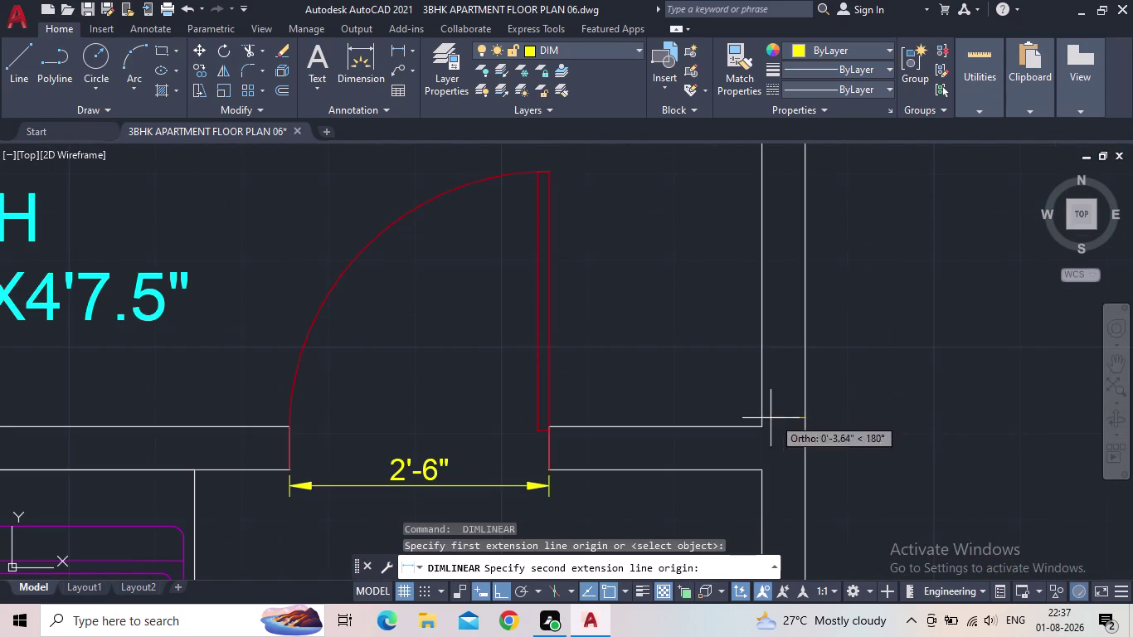
click(767, 419)
click(771, 399)
scroll(down, 3)
middle_drag(906, 436, 675, 274)
middle_drag(693, 385, 622, 185)
middle_drag(543, 337, 581, 143)
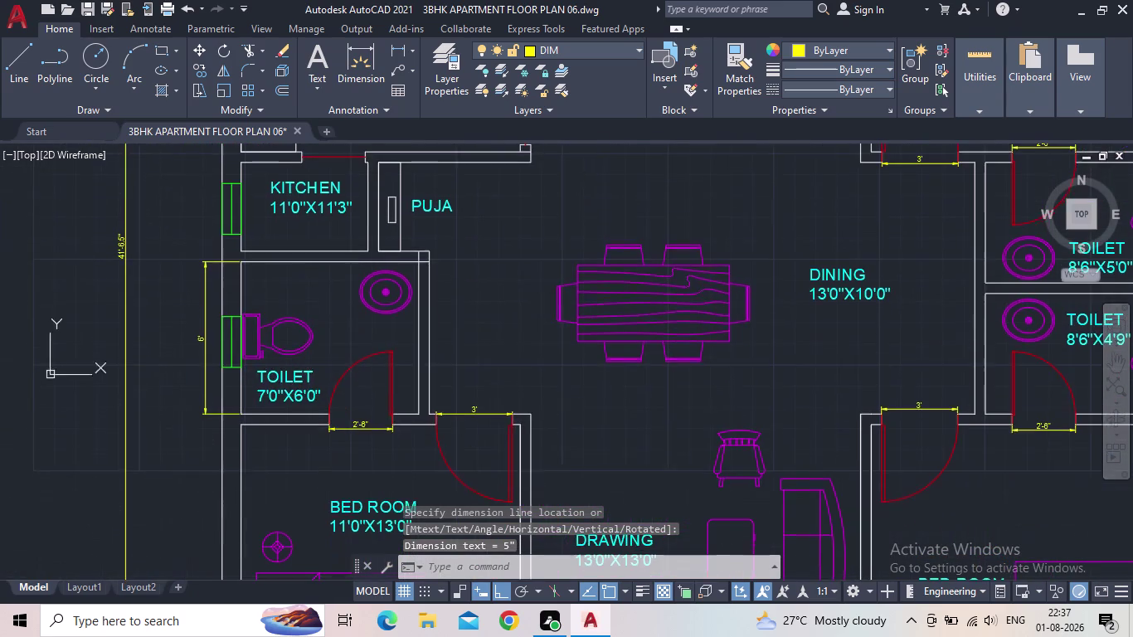
Bring the full floor plan into view and save the drawing.
scroll(up, 3)
scroll(down, 3)
middle_drag(566, 325, 564, 210)
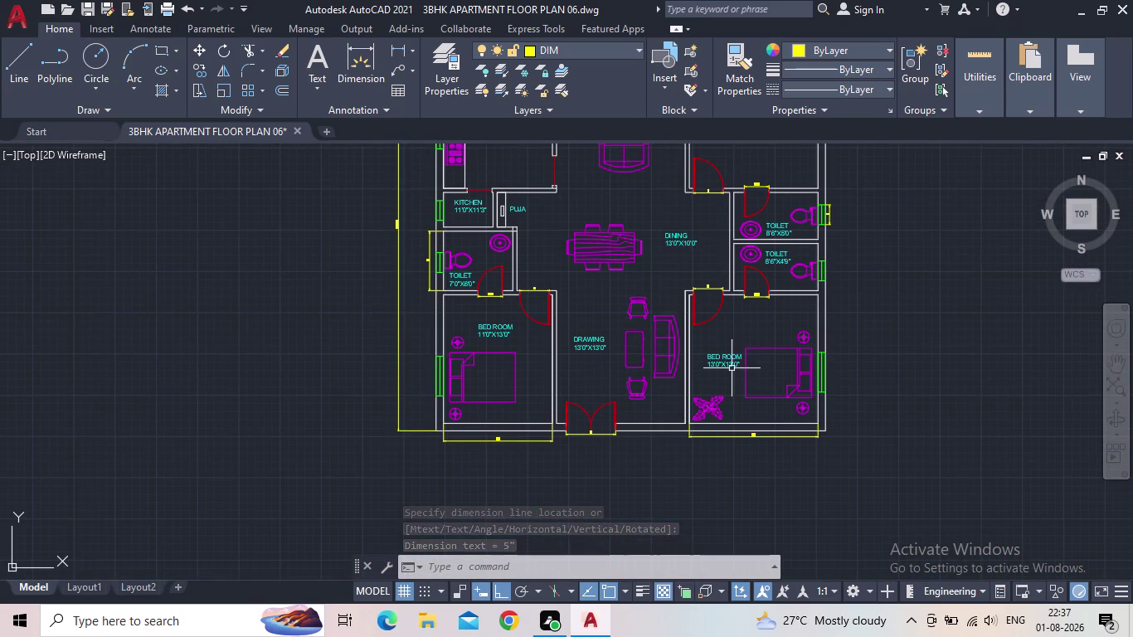
middle_drag(724, 326, 588, 538)
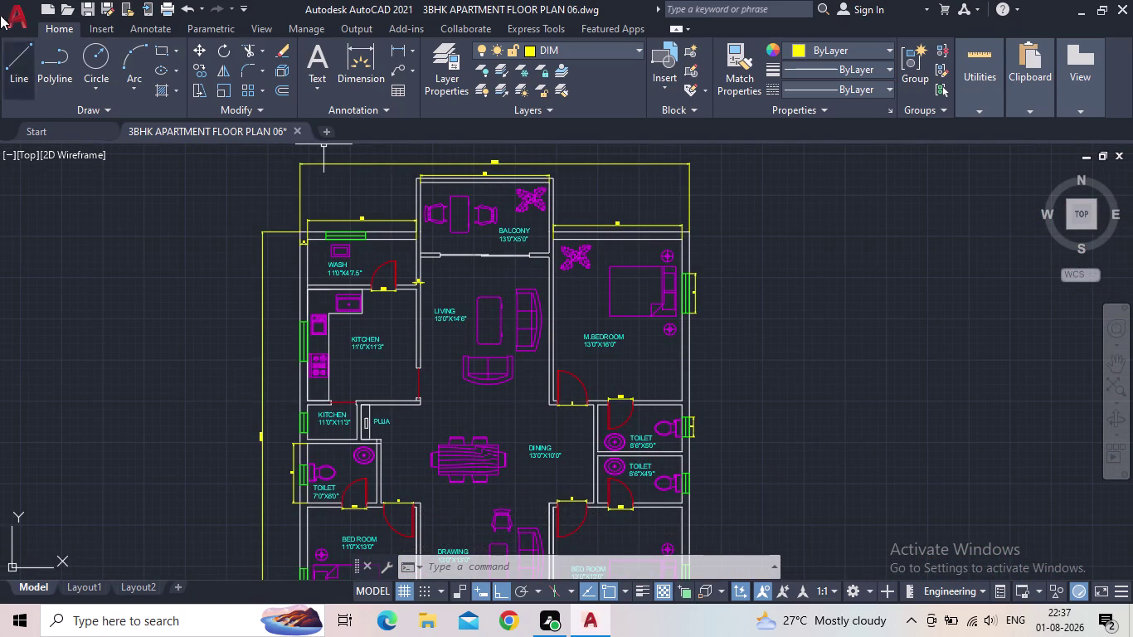
click(90, 15)
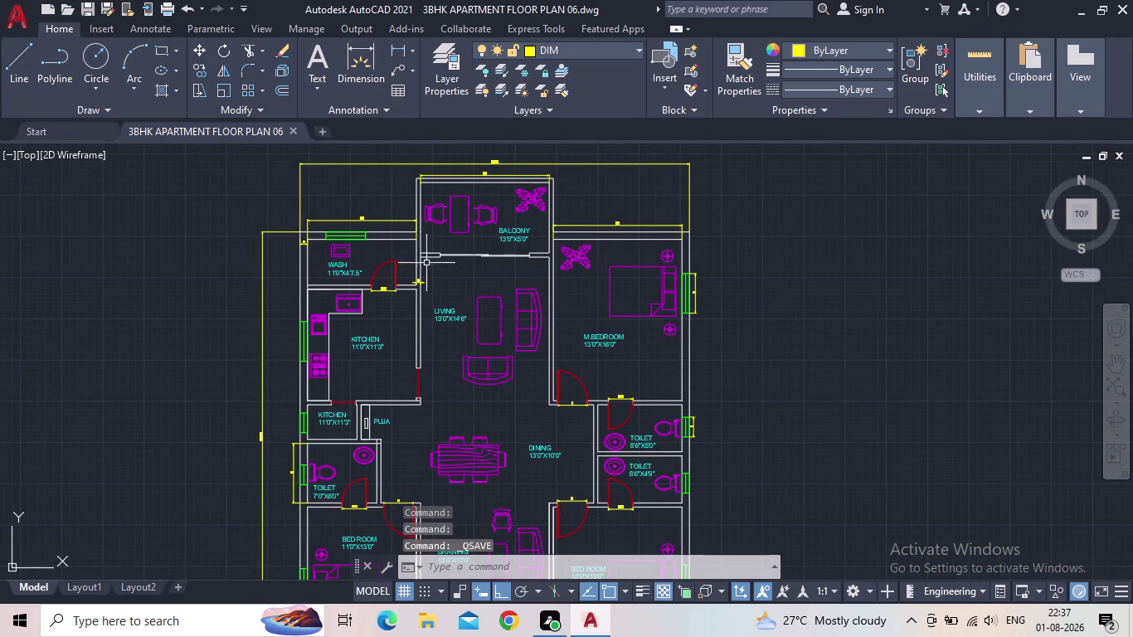
Bring the right bedroom's side window into view and open the Dimension type list.
middle_drag(501, 307, 542, 197)
middle_drag(546, 337, 538, 229)
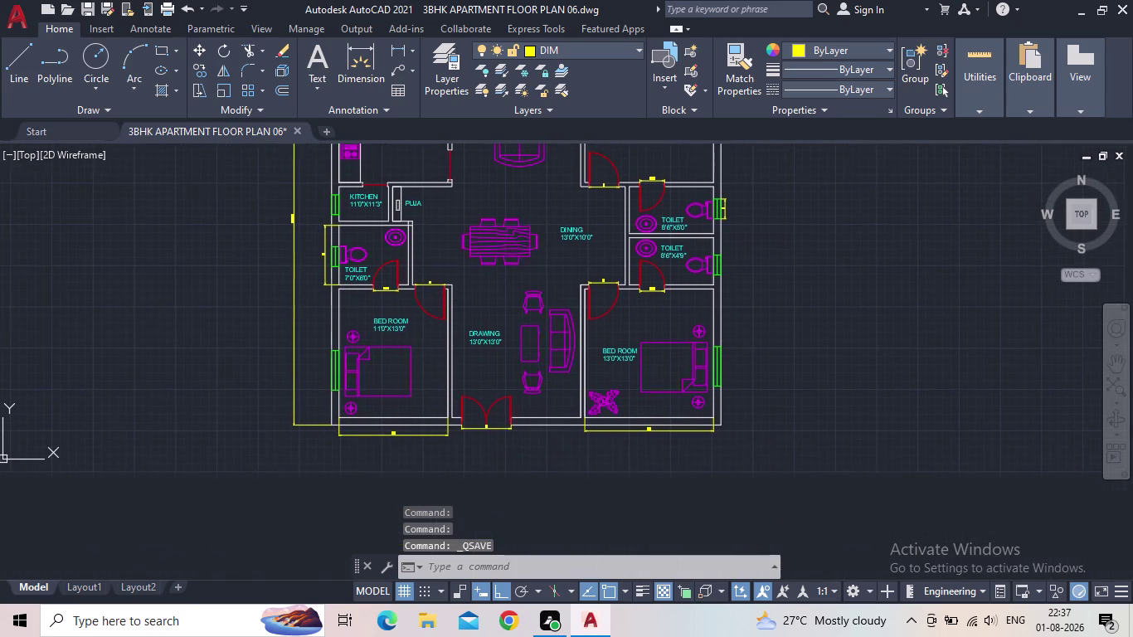
middle_drag(521, 298, 555, 478)
scroll(down, 3)
middle_drag(573, 411, 556, 334)
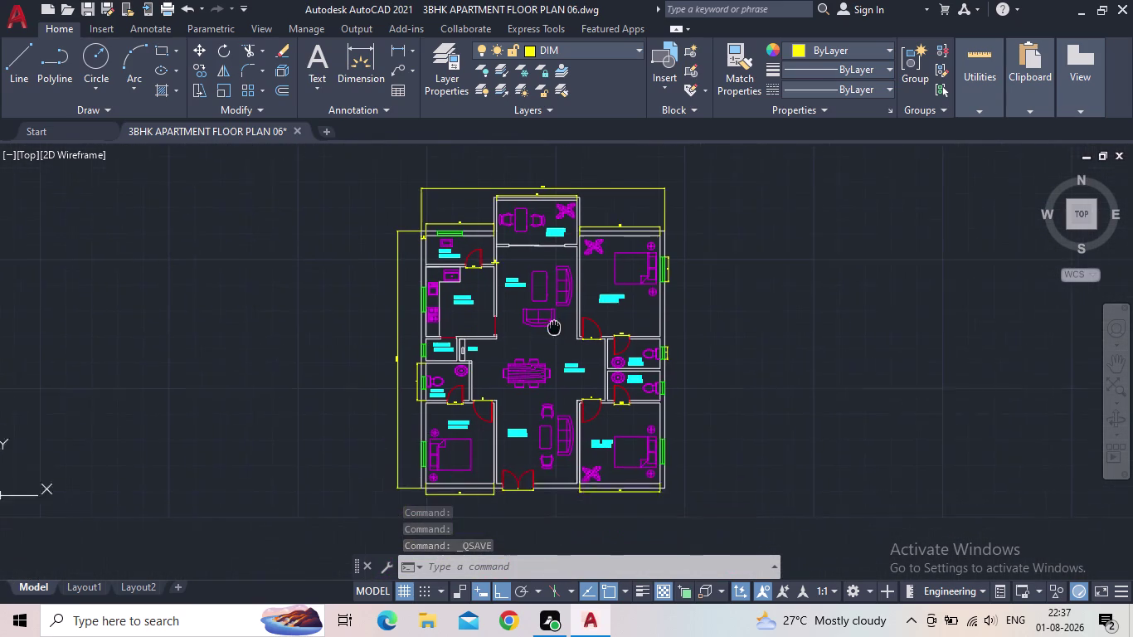
middle_drag(556, 333, 552, 314)
scroll(up, 3)
scroll(up, 3)
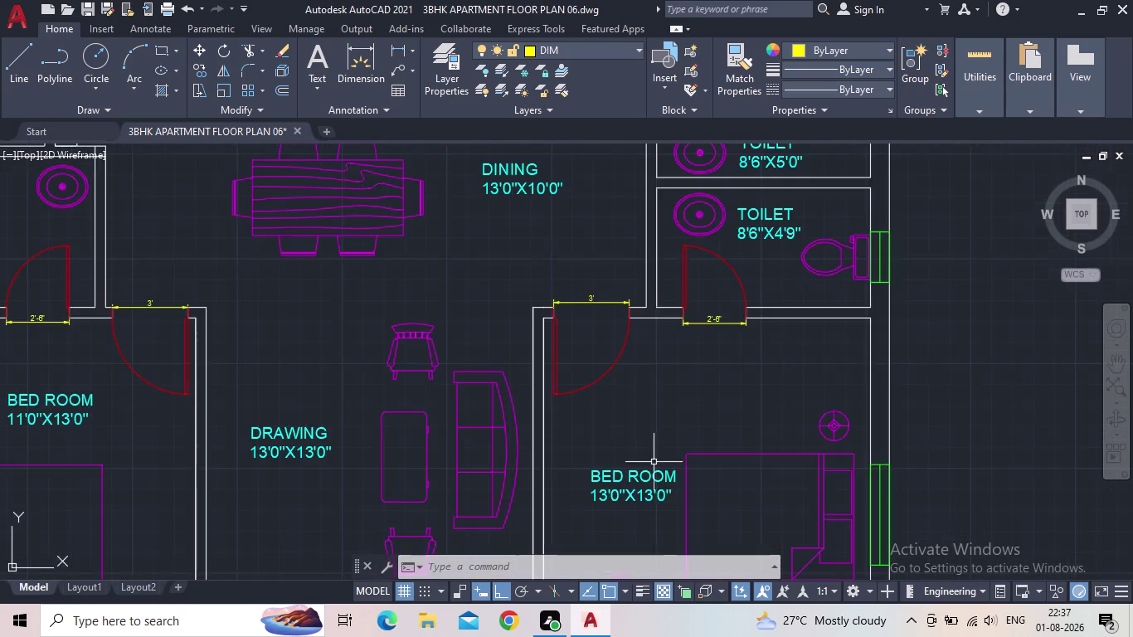
middle_drag(655, 460, 637, 326)
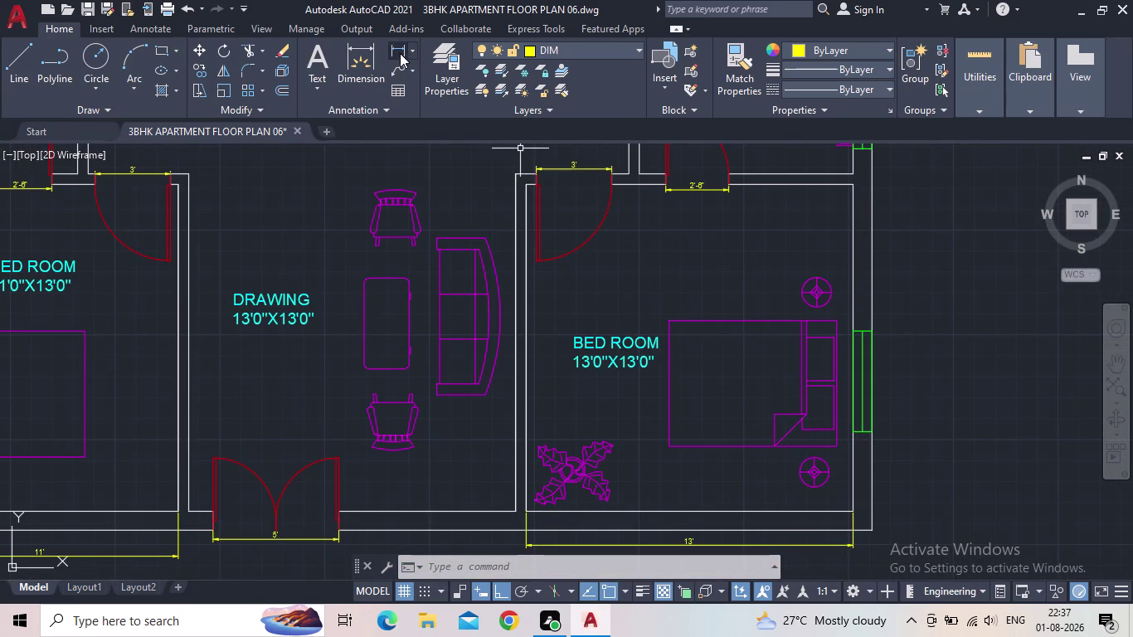
click(399, 52)
scroll(up, 3)
Dimension the right bedroom's side window at 4'.
click(792, 330)
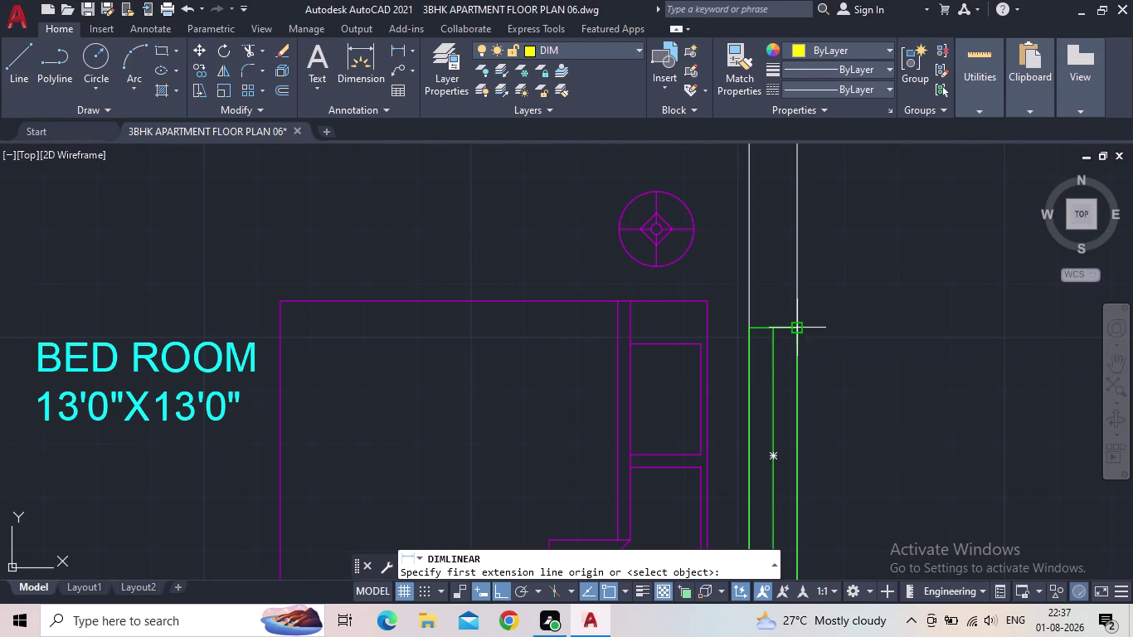
middle_drag(812, 380, 810, 176)
click(796, 380)
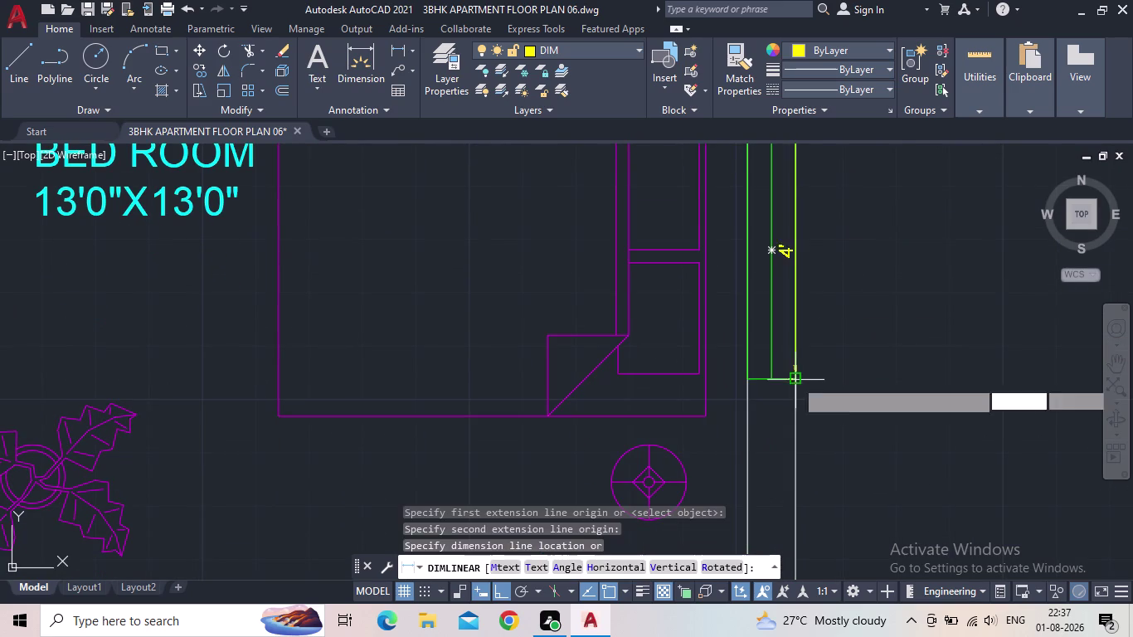
click(829, 371)
scroll(down, 3)
middle_drag(808, 357, 809, 409)
scroll(down, 3)
scroll(down, 3)
middle_drag(847, 270, 807, 362)
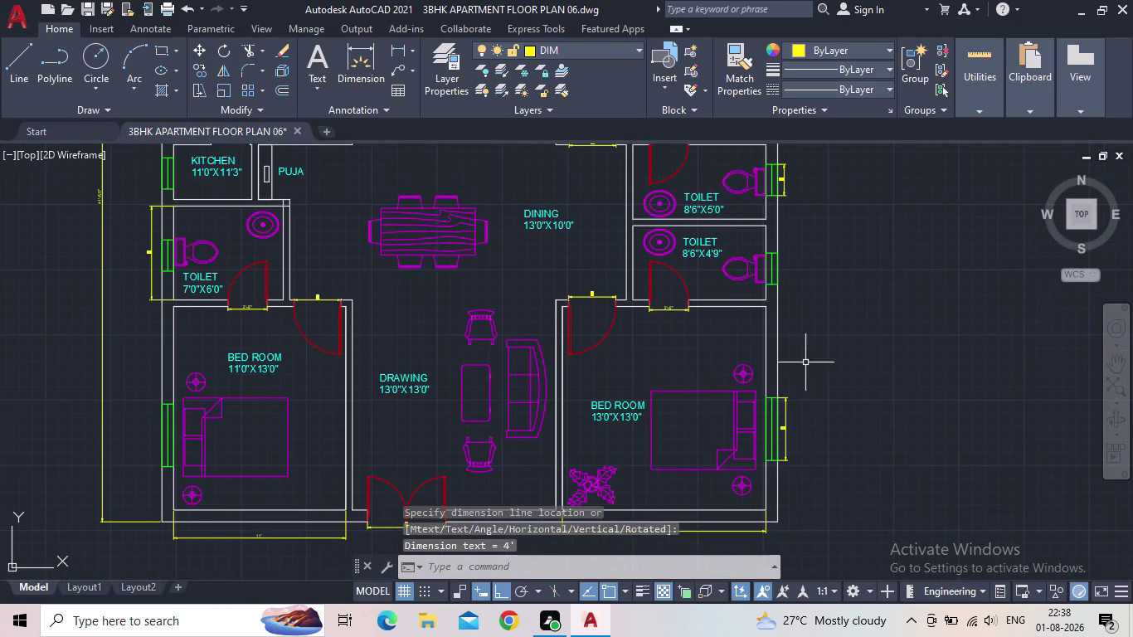
Dimension the toilet window at 2'.
key(space)
scroll(up, 3)
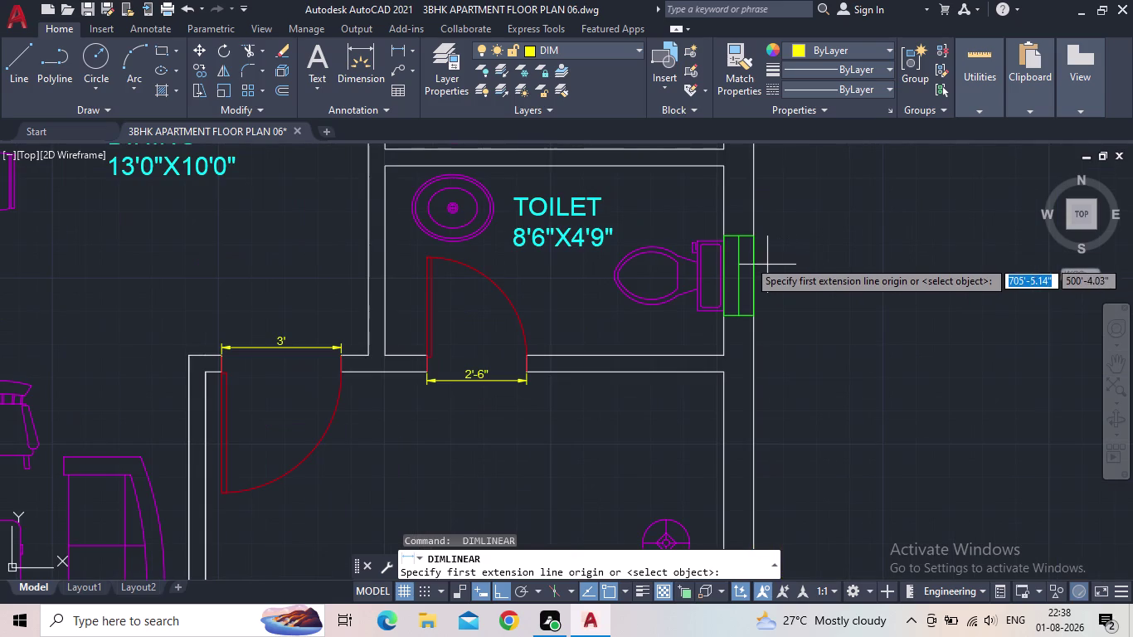
click(754, 240)
click(756, 316)
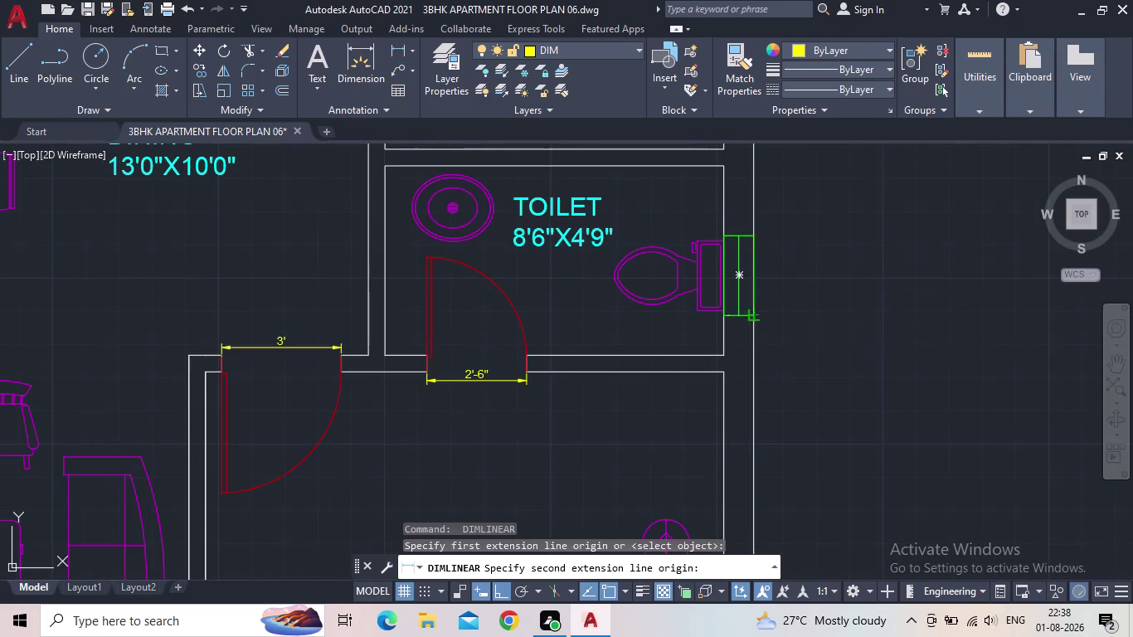
click(780, 315)
scroll(down, 3)
middle_click(822, 325)
scroll(down, 3)
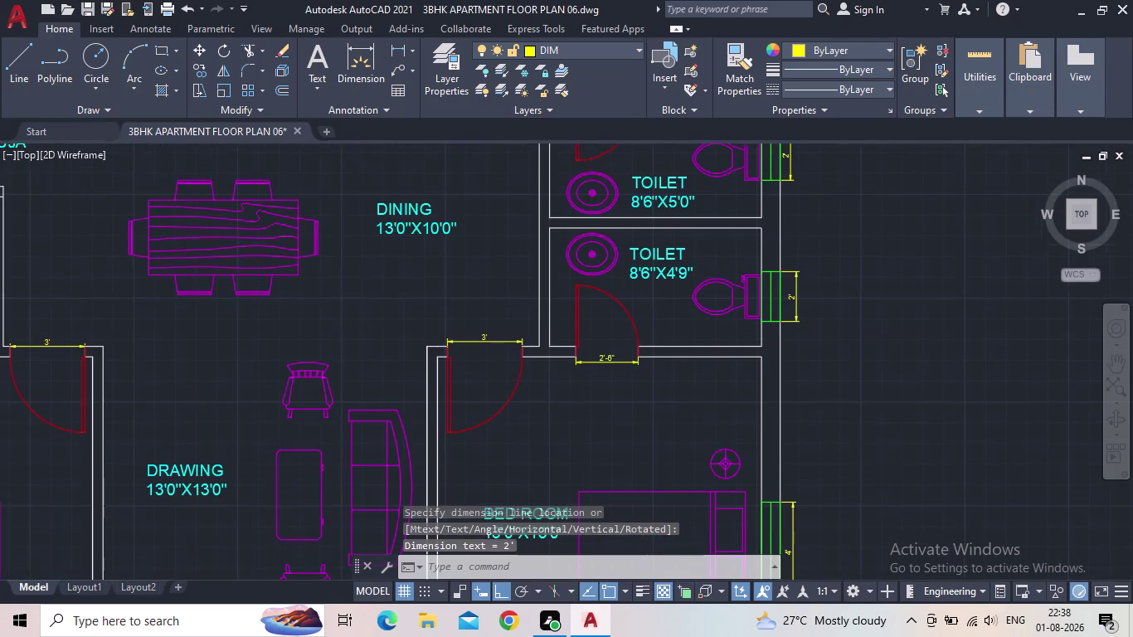
middle_drag(831, 350, 838, 245)
middle_drag(508, 383, 691, 455)
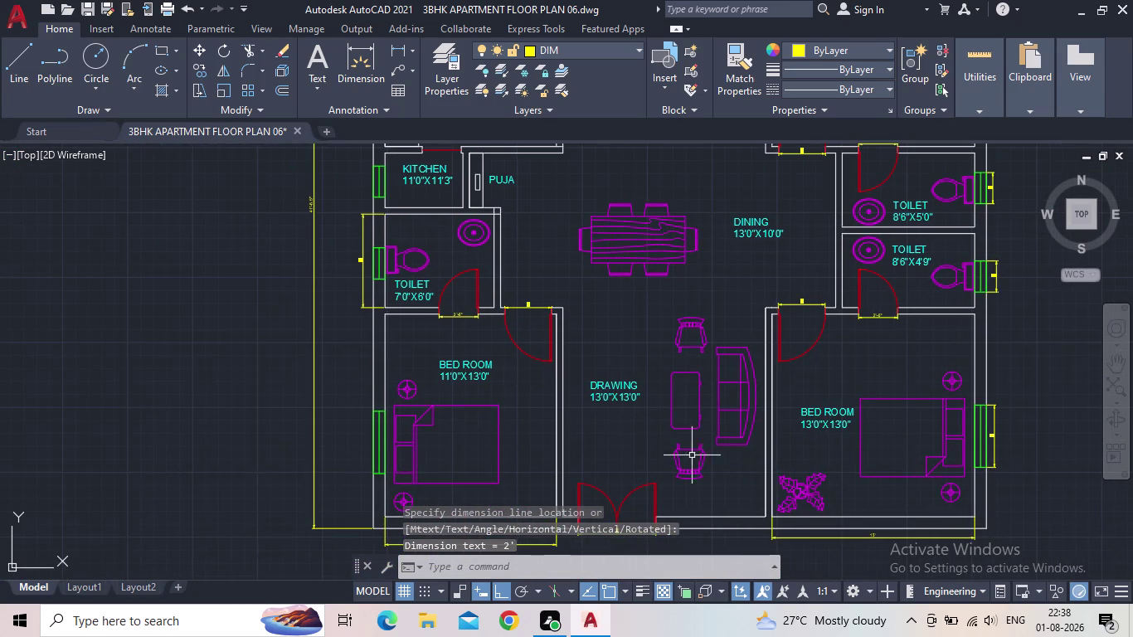
scroll(up, 3)
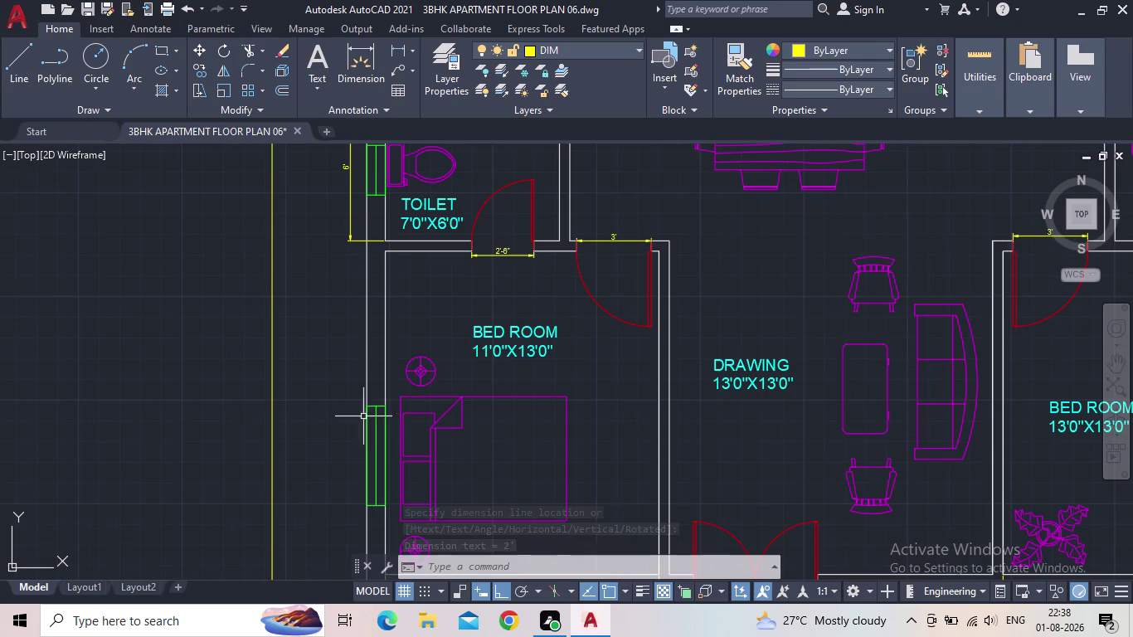
Dimension the left bedroom window, then delete the misplaced dimension.
key(space)
click(366, 405)
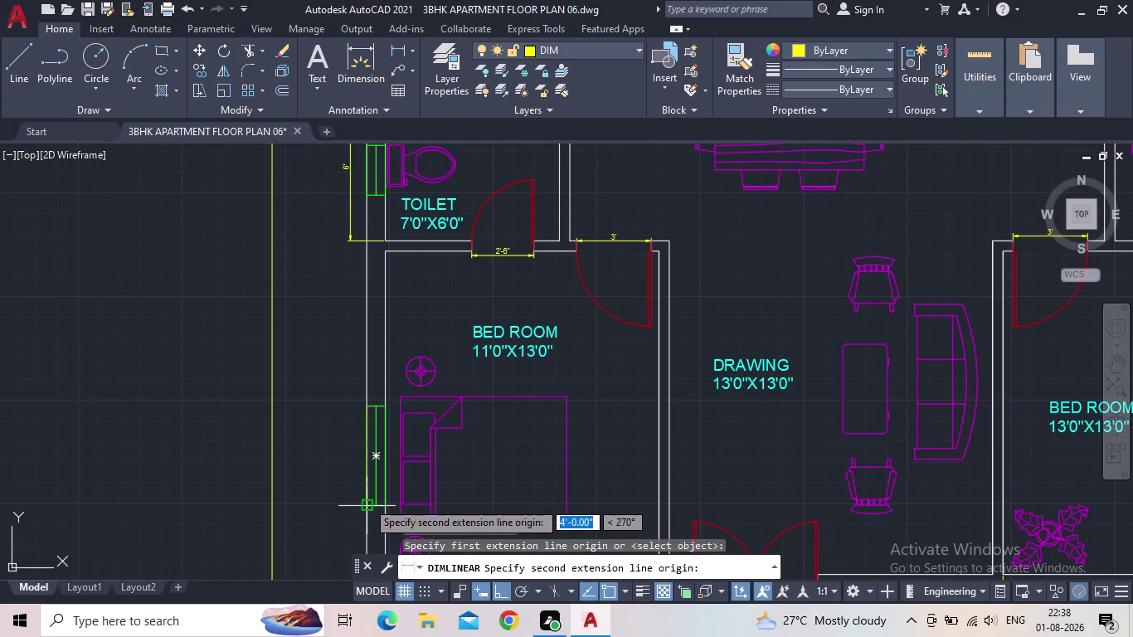
click(366, 502)
click(361, 501)
scroll(up, 3)
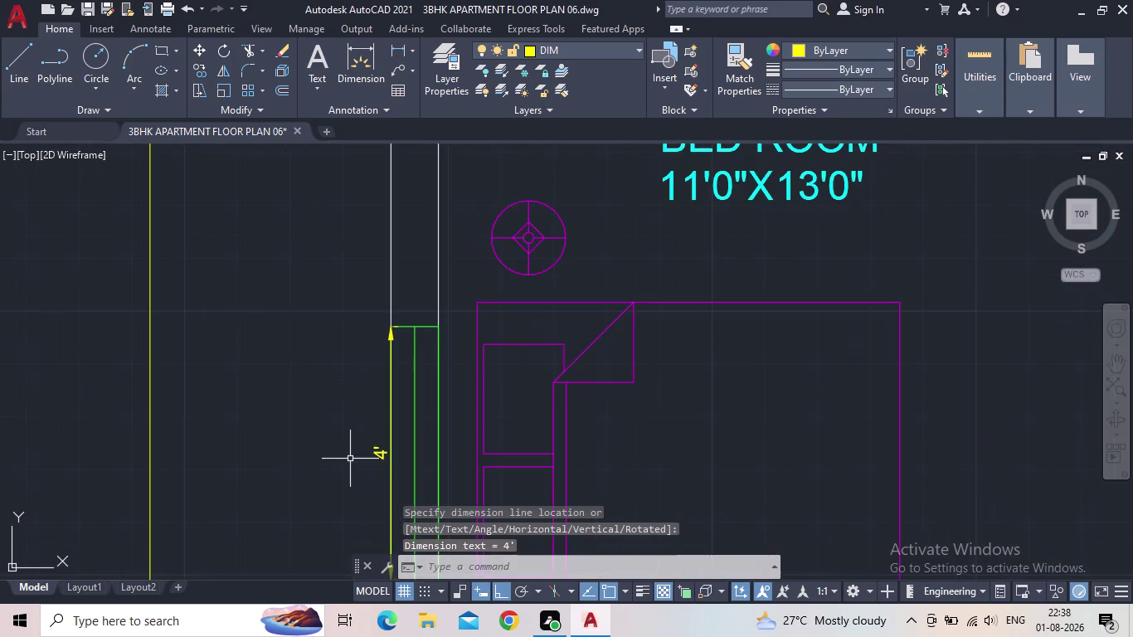
scroll(down, 3)
scroll(up, 3)
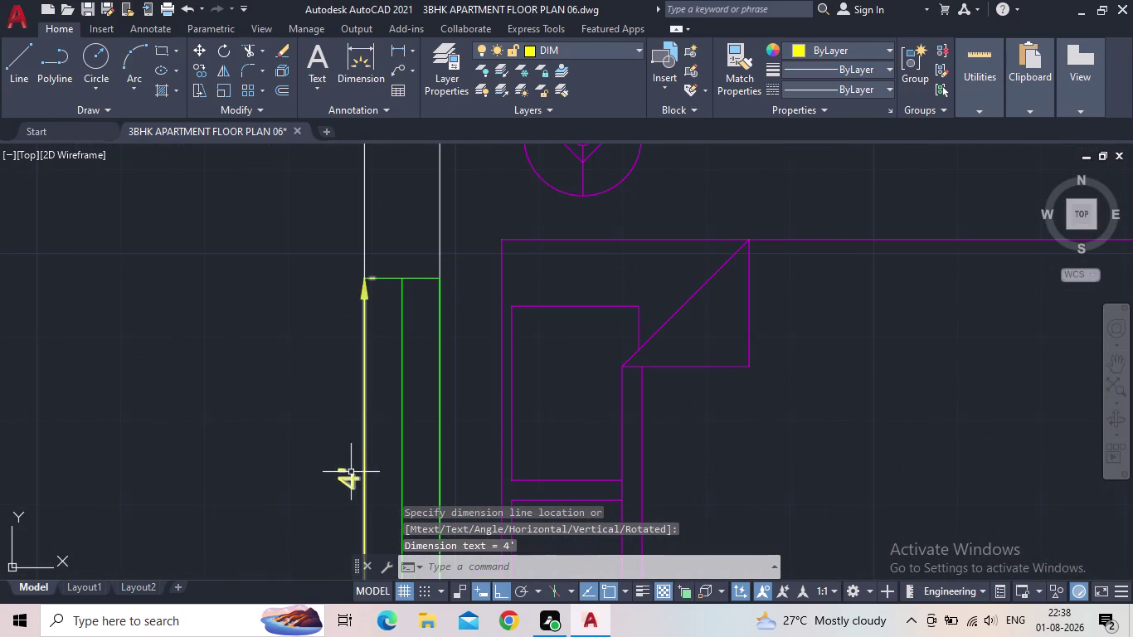
click(348, 477)
key(Delete)
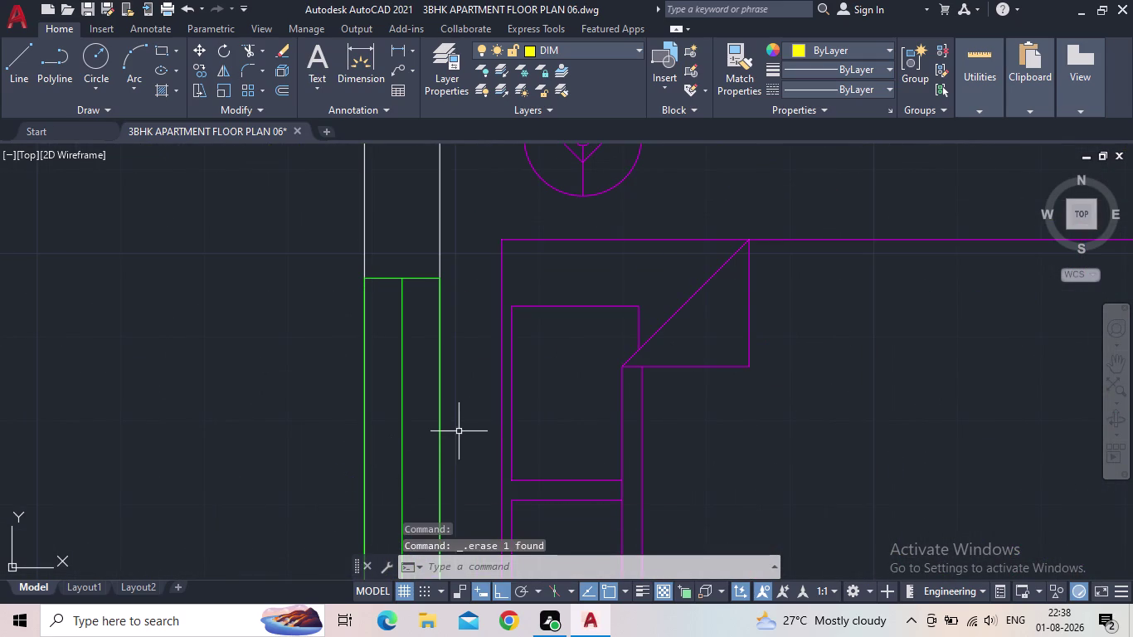
Redo the 4' dimension on the 11'0"X13'0" bed room's side window.
key(space)
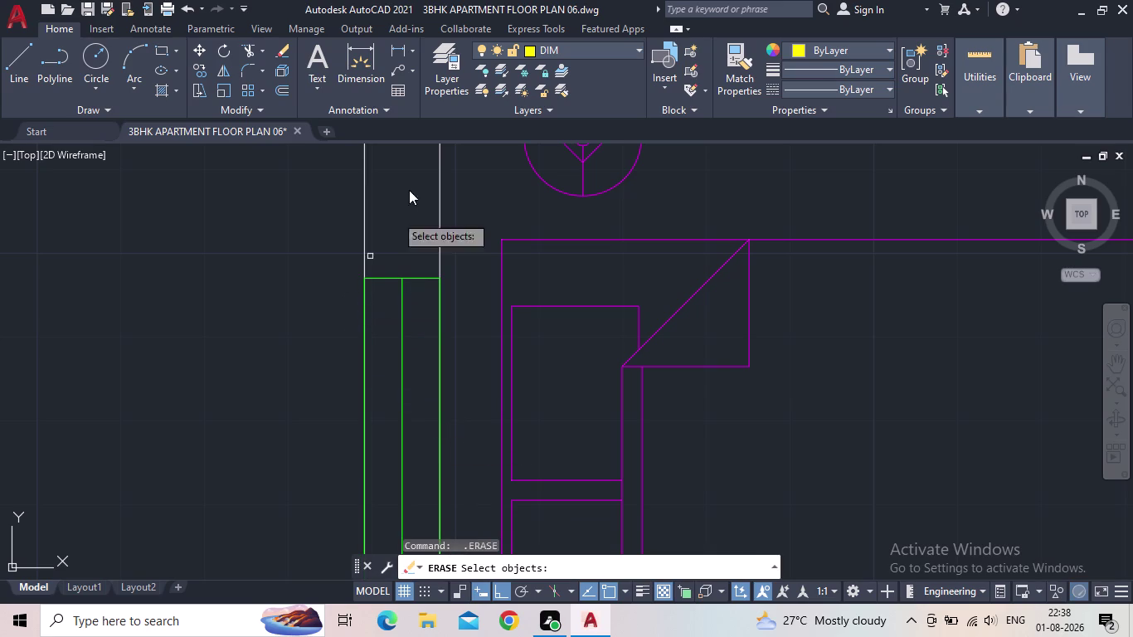
click(392, 52)
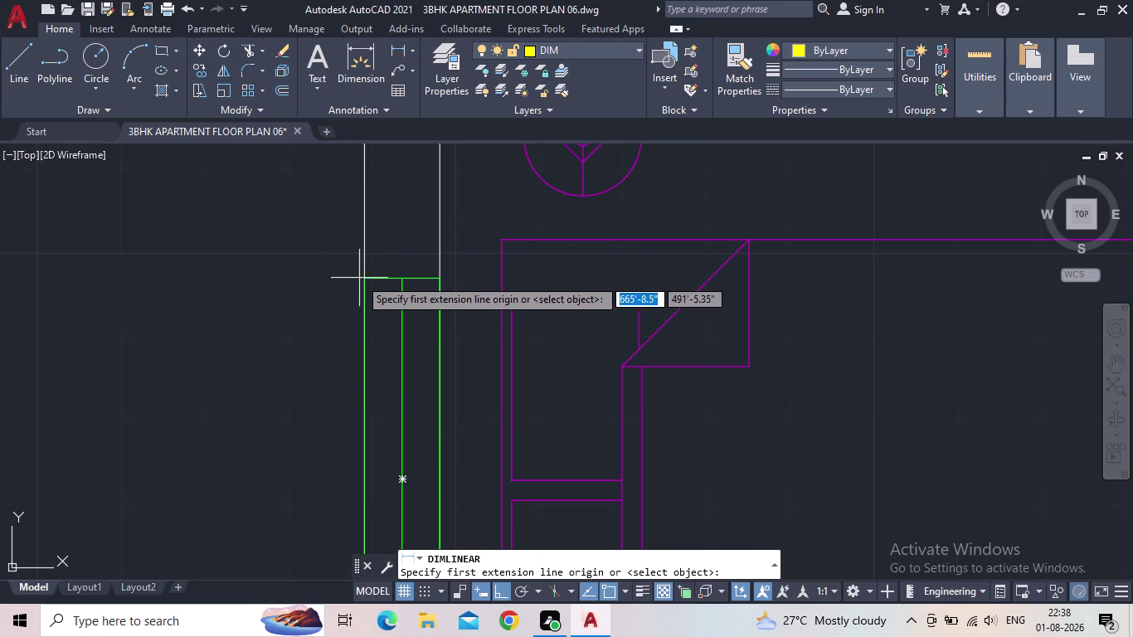
click(360, 279)
middle_drag(337, 286, 406, 120)
scroll(down, 3)
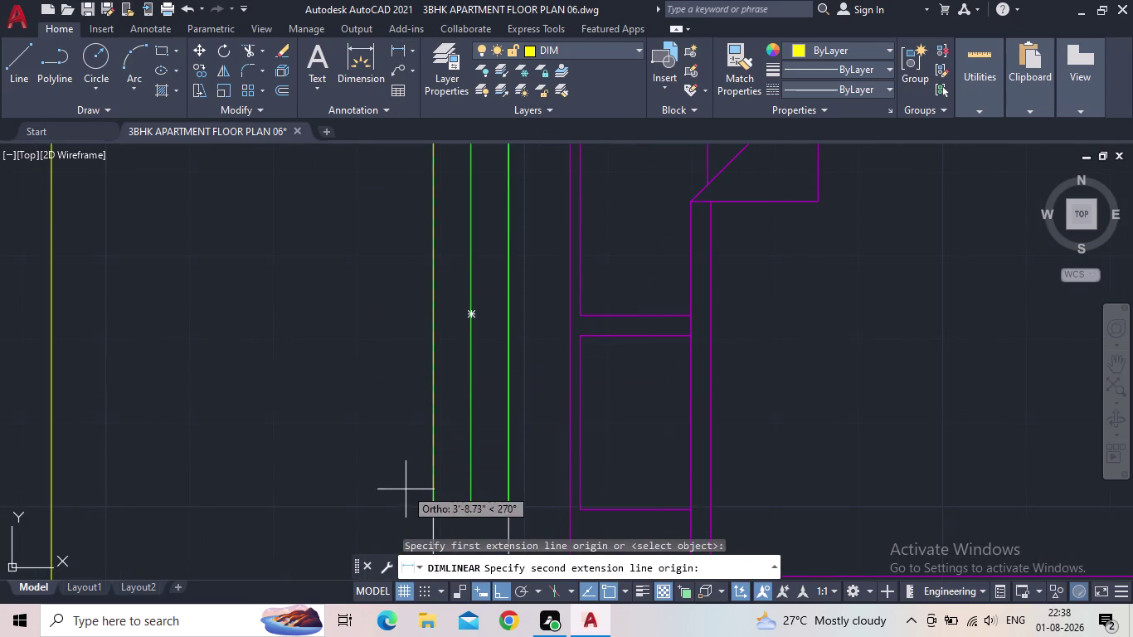
click(432, 516)
click(363, 496)
scroll(down, 3)
middle_drag(331, 376, 344, 378)
middle_drag(493, 222, 490, 228)
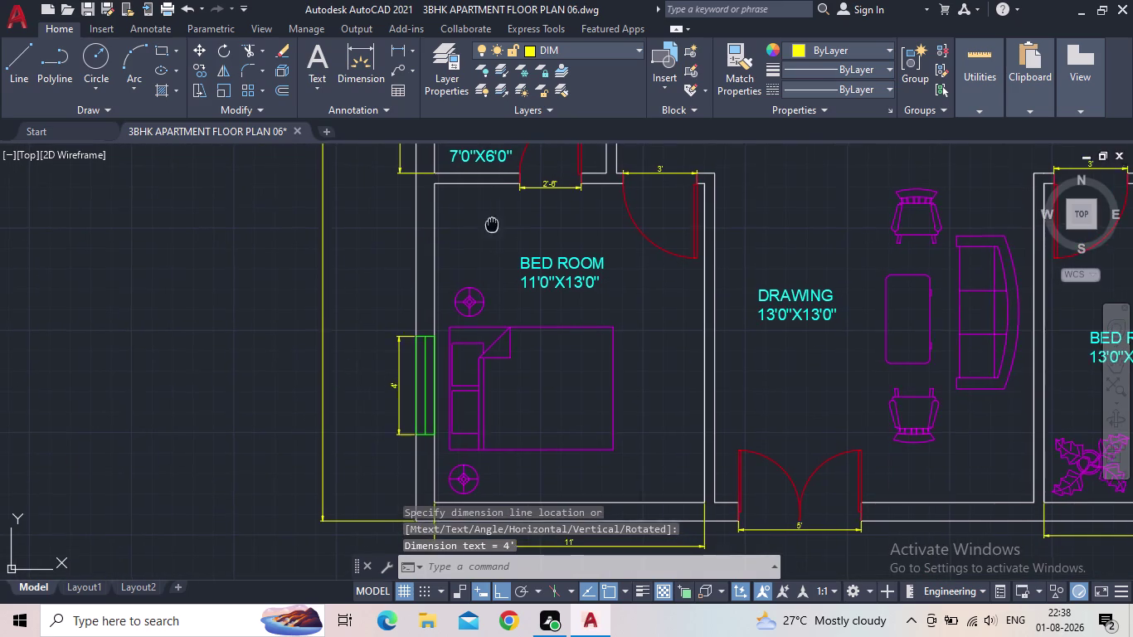
Pan to the PUJA room corner and begin another linear dimension.
middle_drag(490, 228, 412, 307)
scroll(down, 3)
scroll(down, 3)
middle_drag(534, 266, 511, 336)
scroll(up, 3)
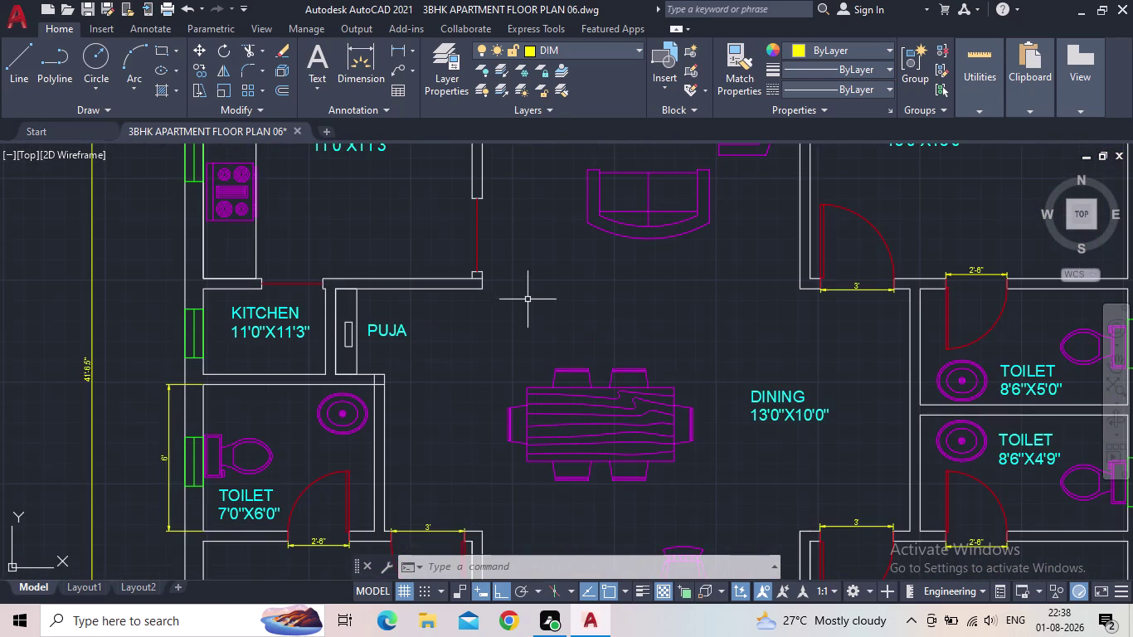
key(space)
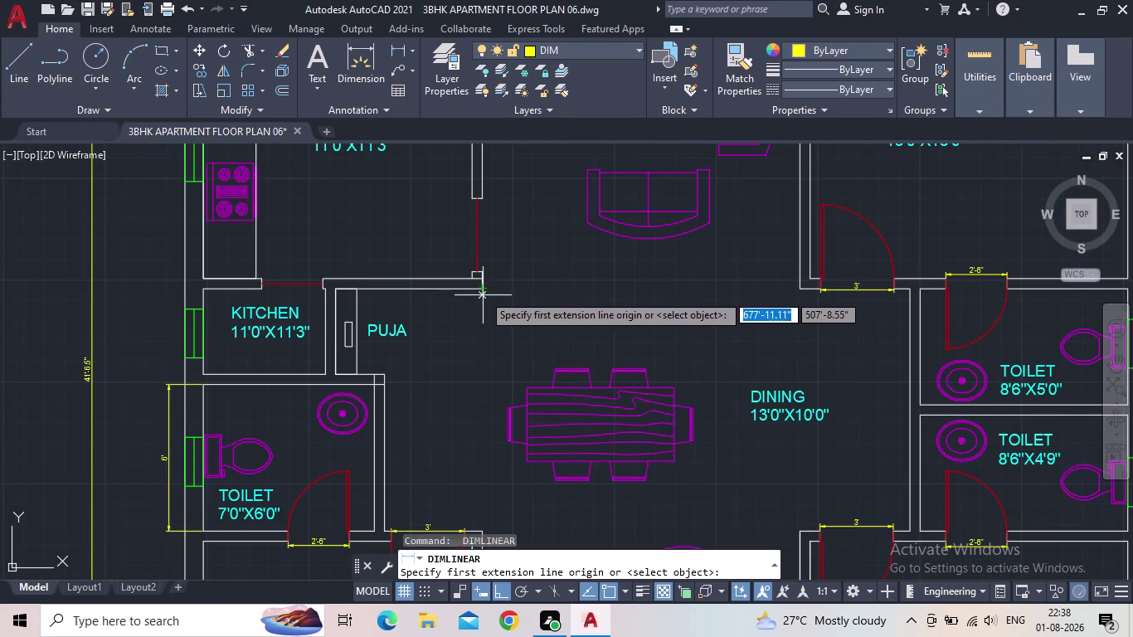
Add a 13' linear dimension across the living room's lower wall above PUJA.
click(481, 288)
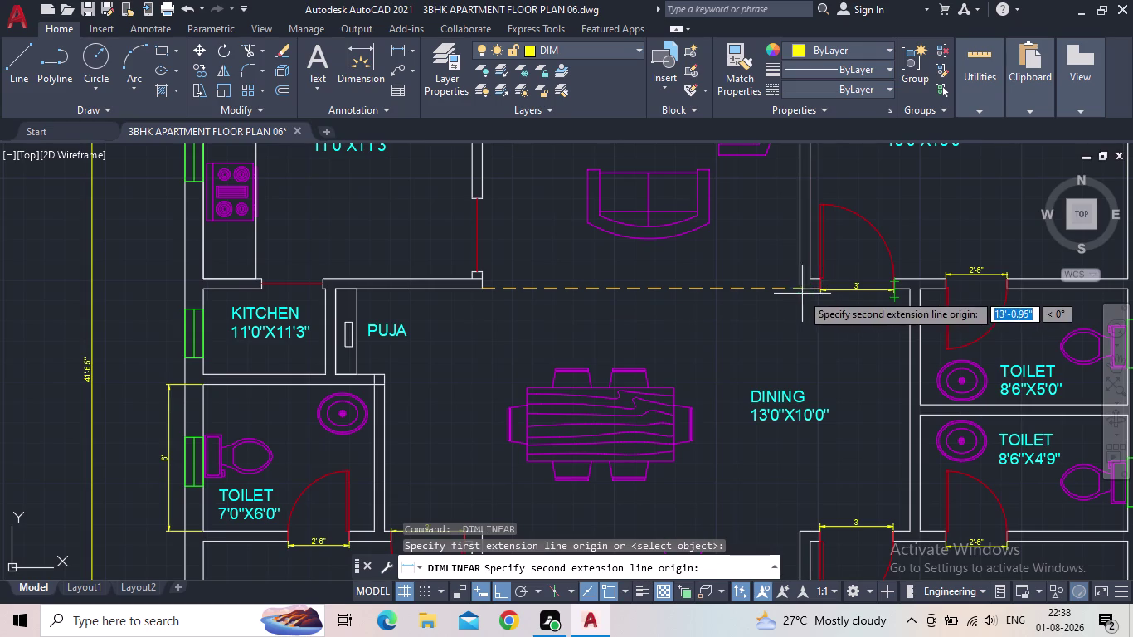
click(801, 293)
scroll(up, 3)
middle_drag(685, 296, 679, 330)
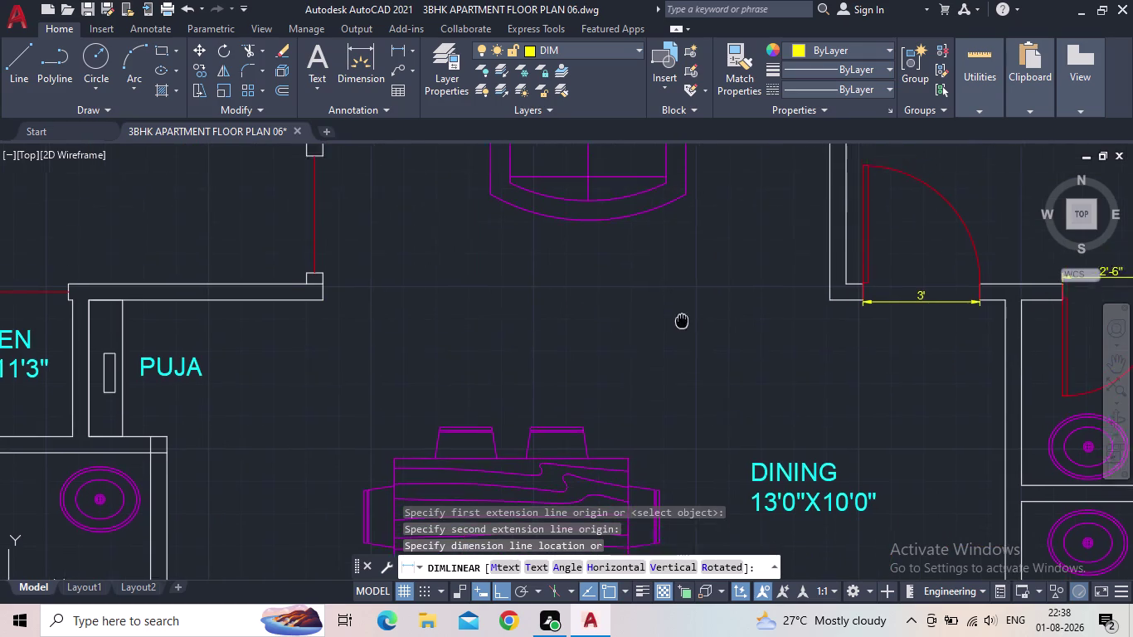
middle_drag(679, 330, 678, 337)
scroll(down, 3)
scroll(up, 3)
middle_drag(660, 339, 656, 406)
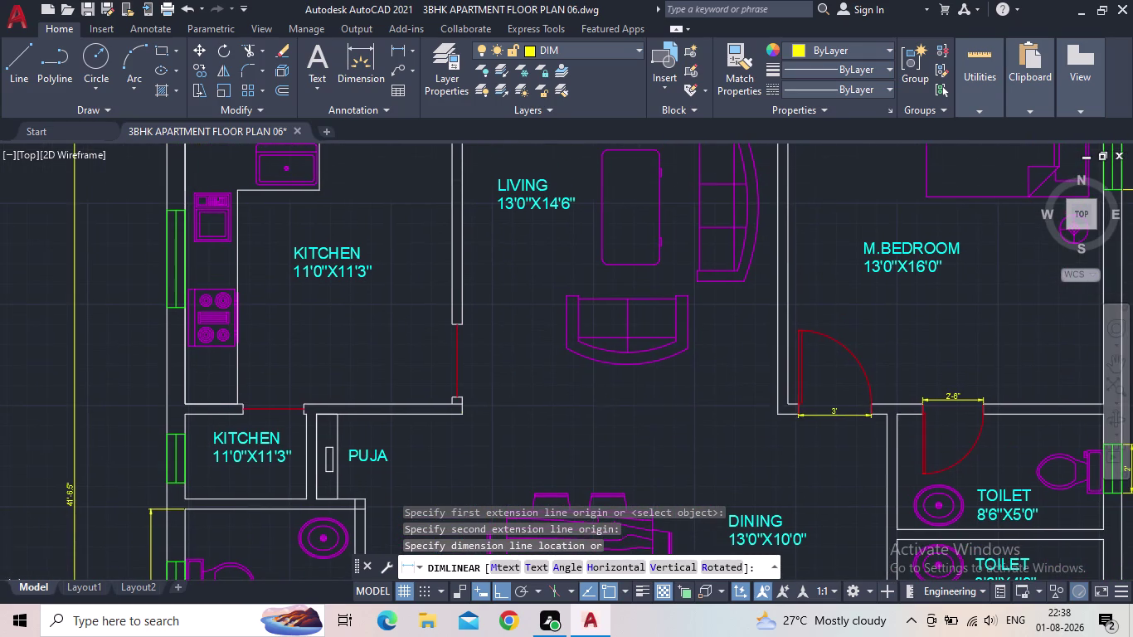
click(655, 402)
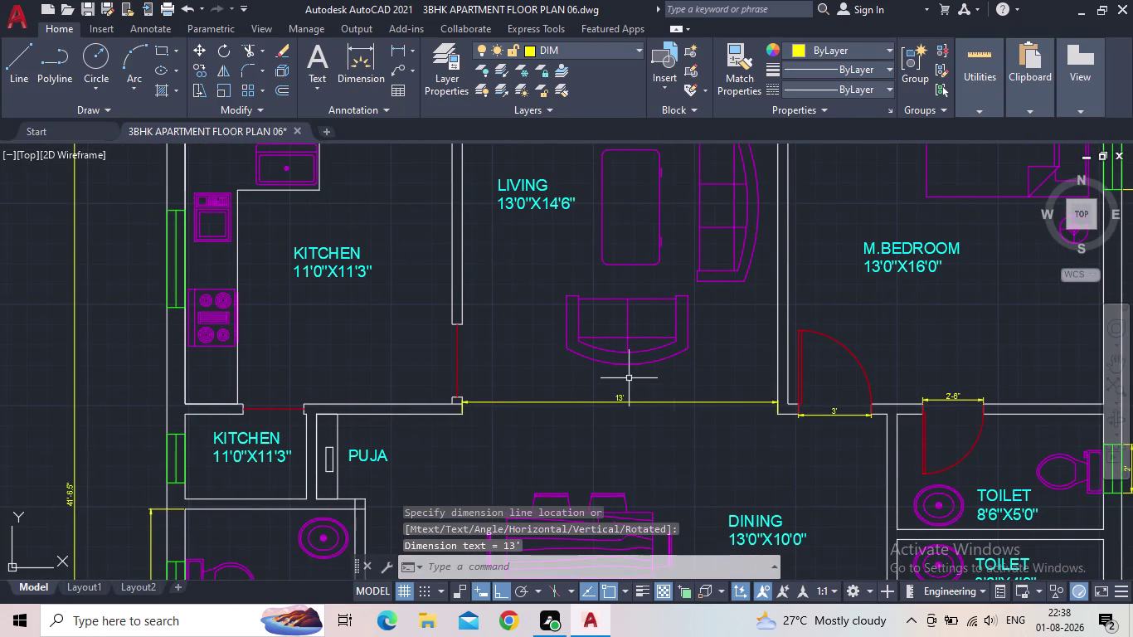
middle_drag(629, 379, 592, 436)
scroll(down, 3)
middle_drag(542, 341, 468, 380)
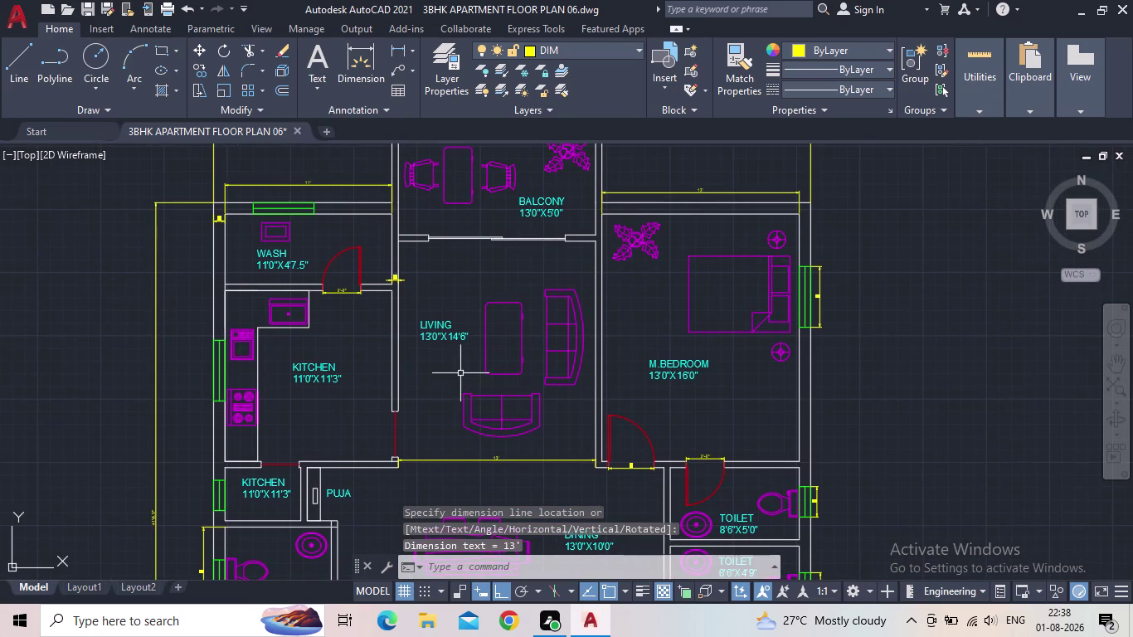
scroll(up, 3)
middle_drag(476, 294, 487, 382)
scroll(down, 3)
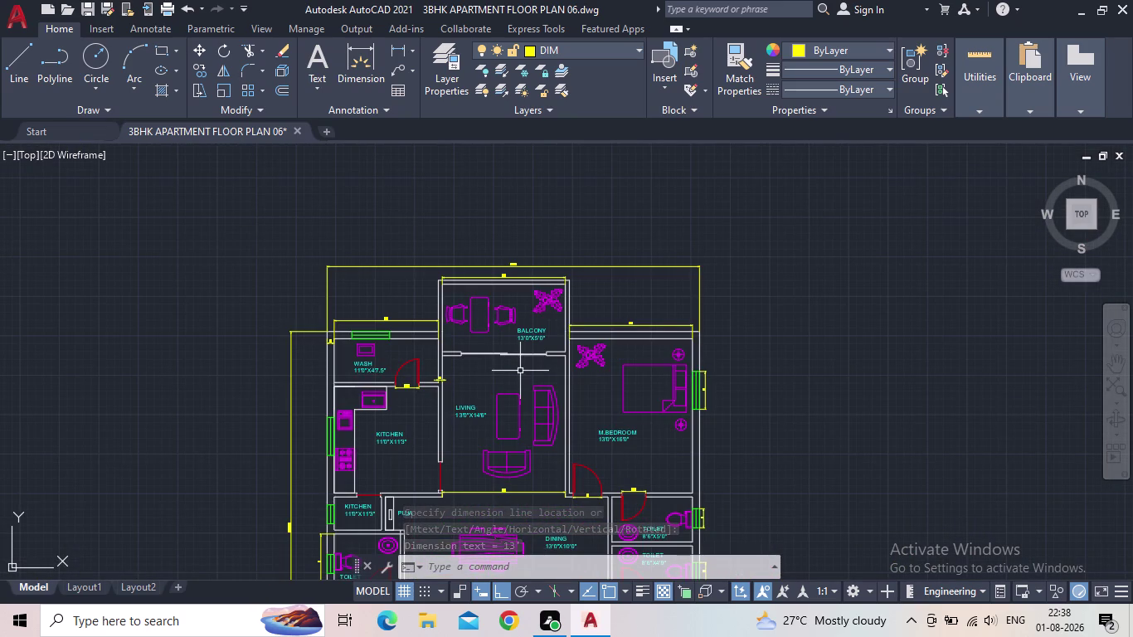
key(Escape)
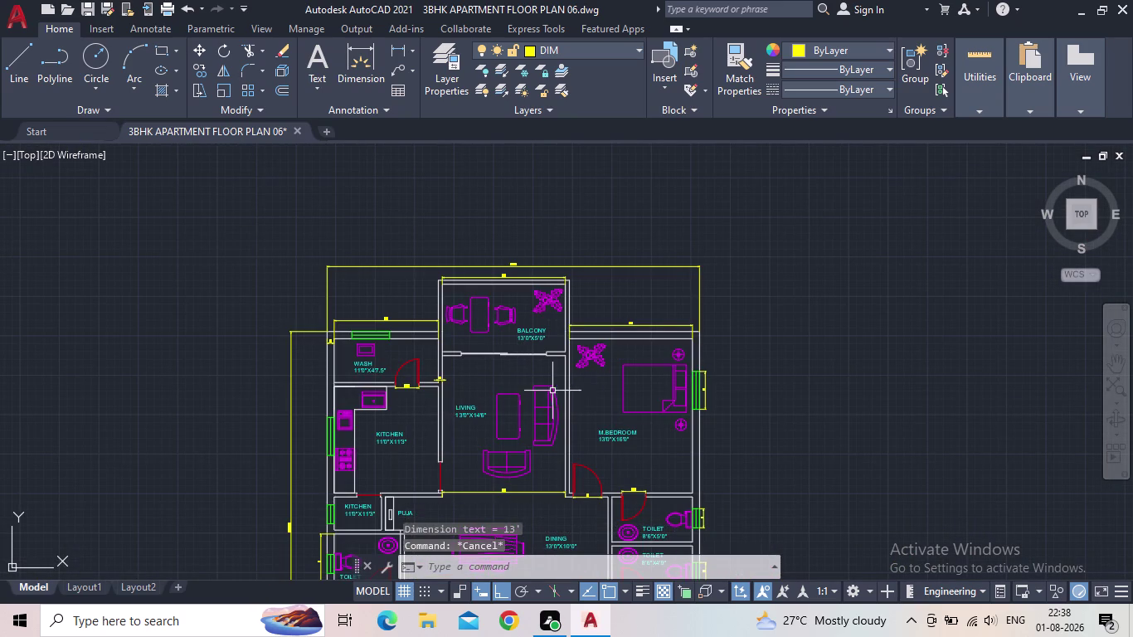
scroll(up, 3)
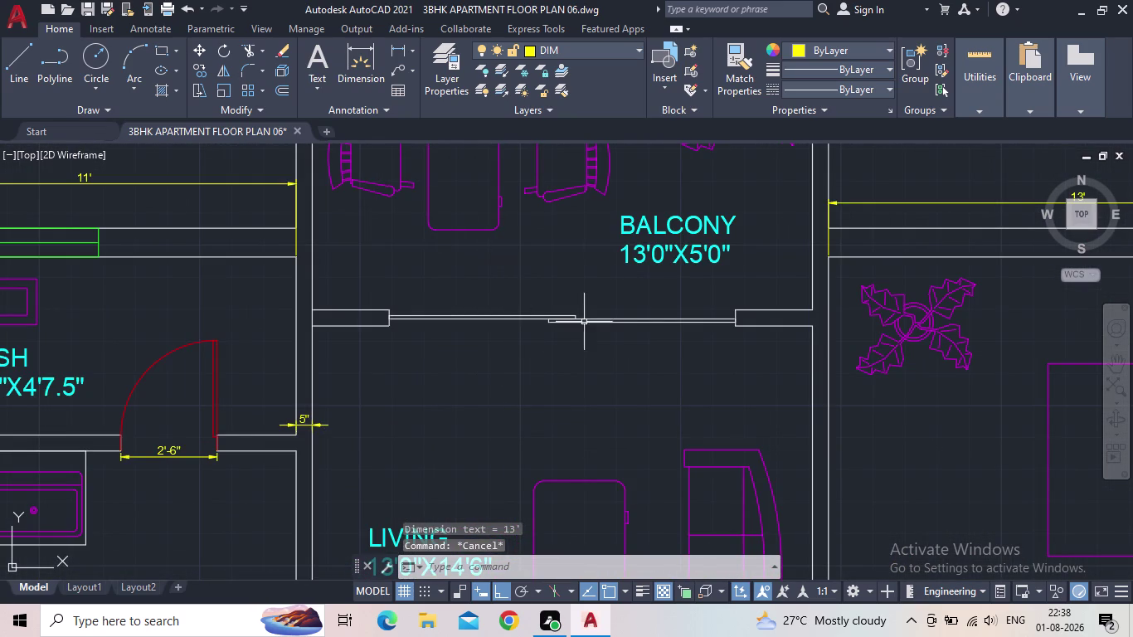
Move the balcony sliding door onto the DOOR layer so it displays red.
click(597, 353)
click(522, 295)
click(589, 49)
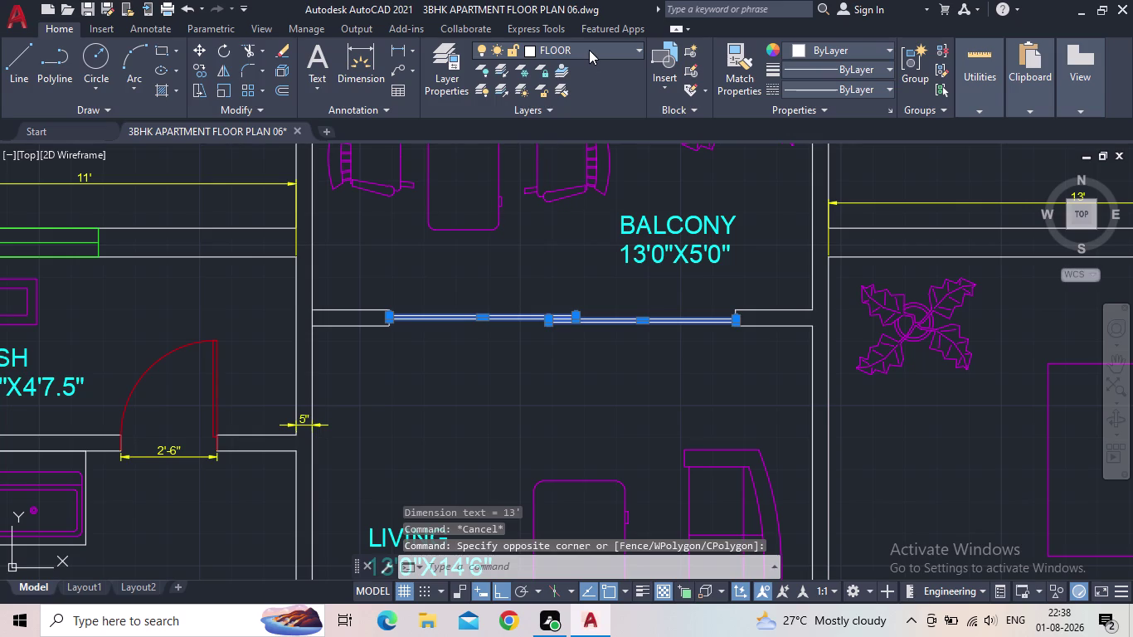
click(536, 131)
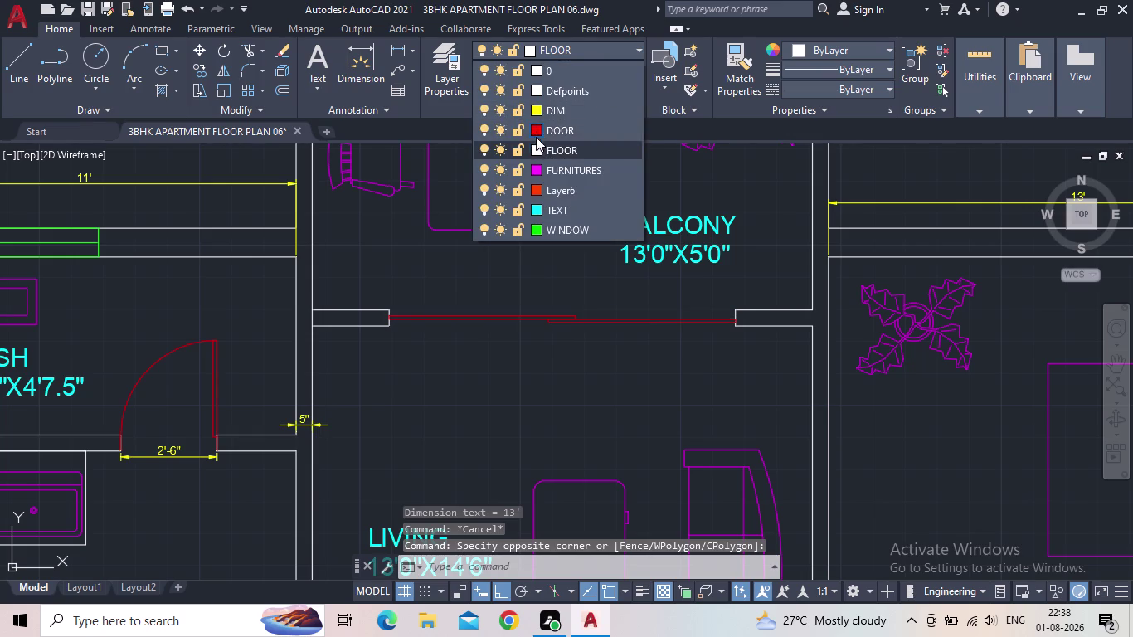
click(788, 438)
scroll(down, 3)
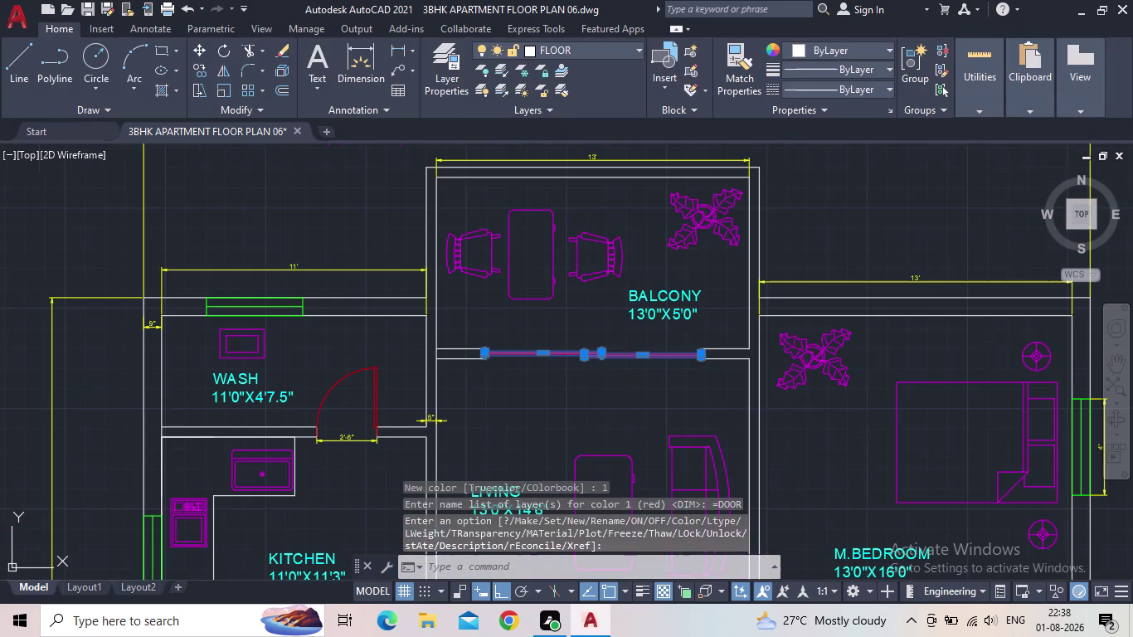
key(Escape)
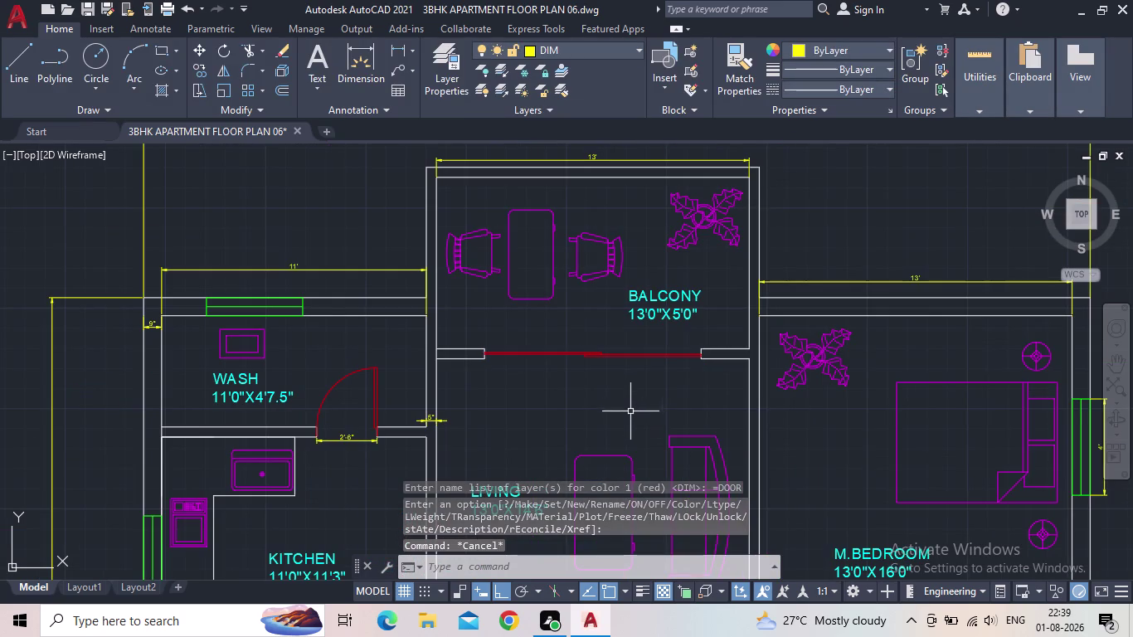
middle_drag(629, 412, 638, 396)
scroll(down, 3)
middle_drag(642, 401, 644, 371)
scroll(up, 3)
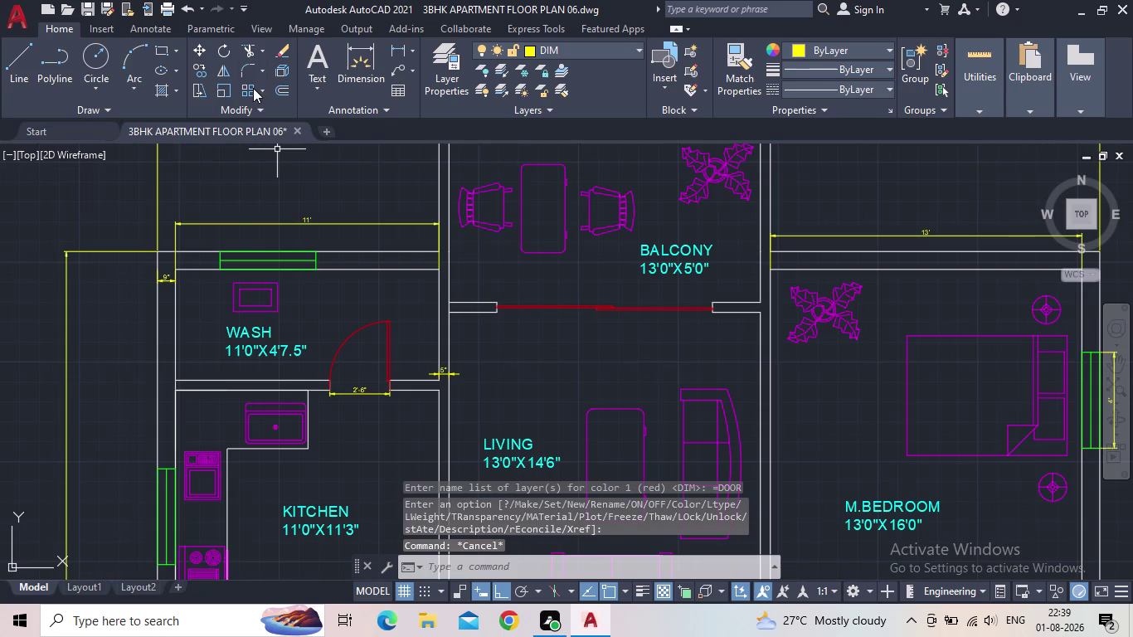
Save the apartment floor plan drawing.
click(90, 9)
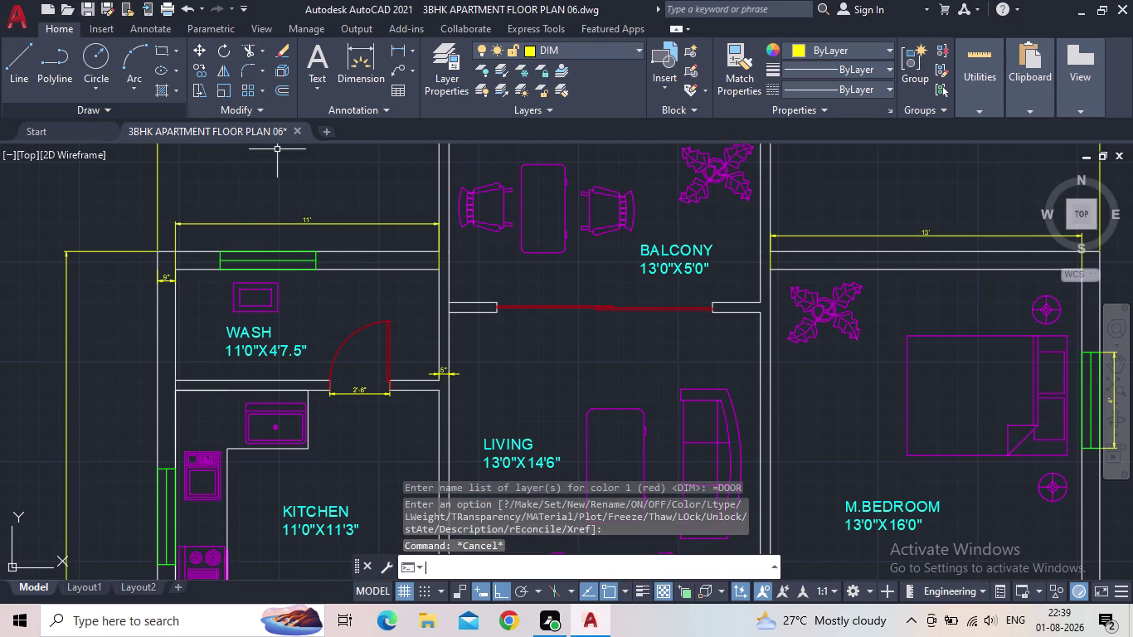
scroll(down, 3)
middle_drag(492, 351, 469, 183)
middle_drag(557, 384, 582, 272)
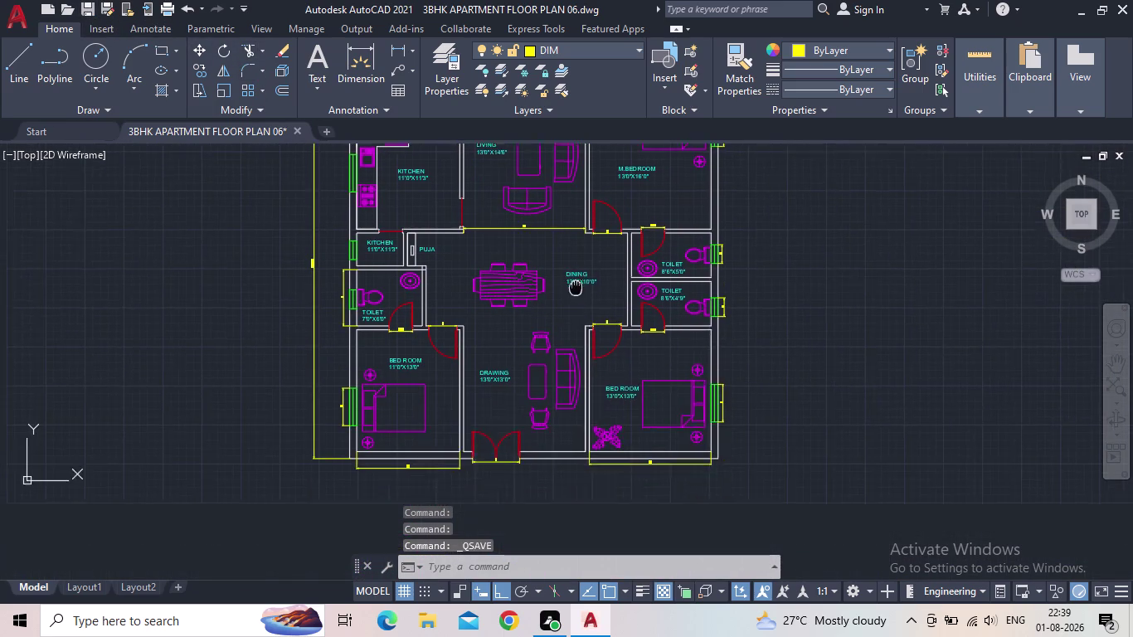
middle_drag(582, 271, 583, 268)
middle_drag(570, 292, 547, 368)
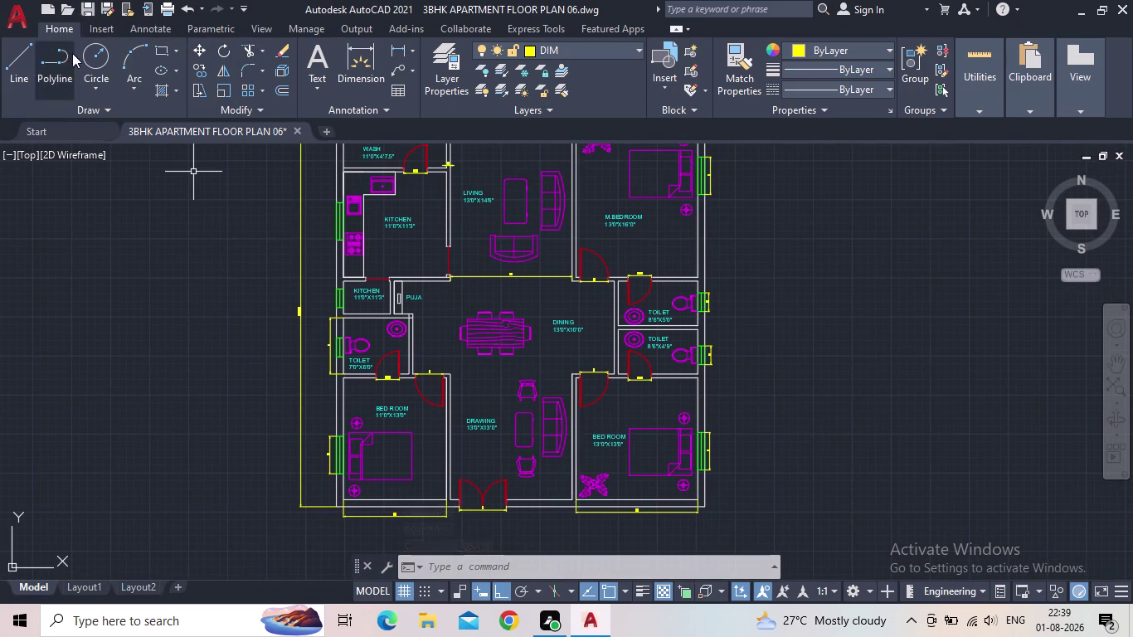
click(84, 13)
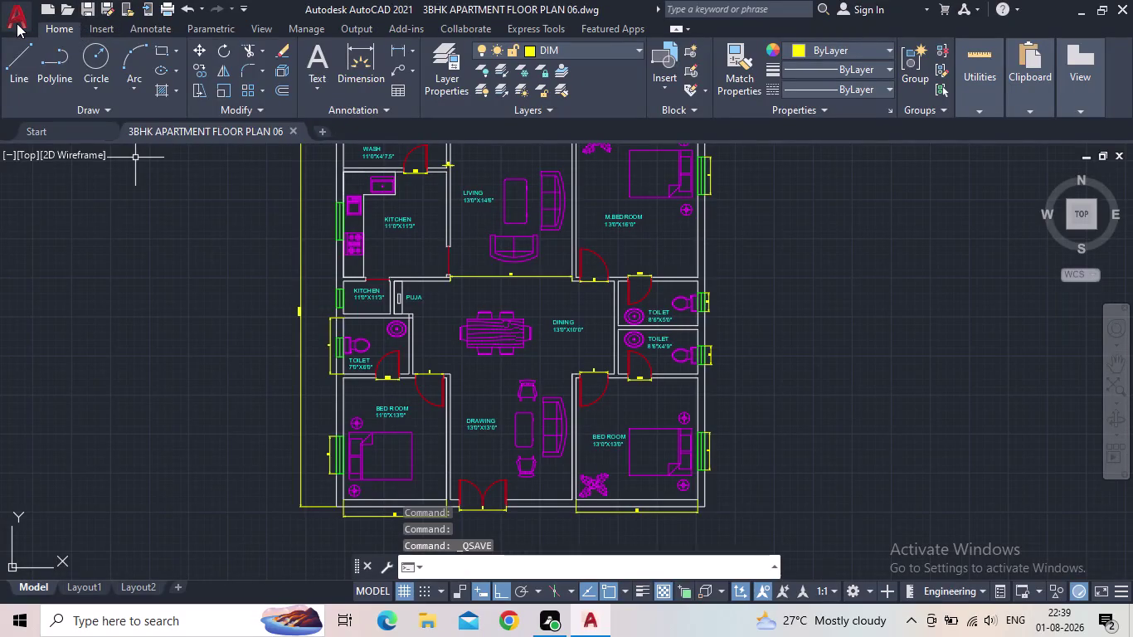
click(16, 23)
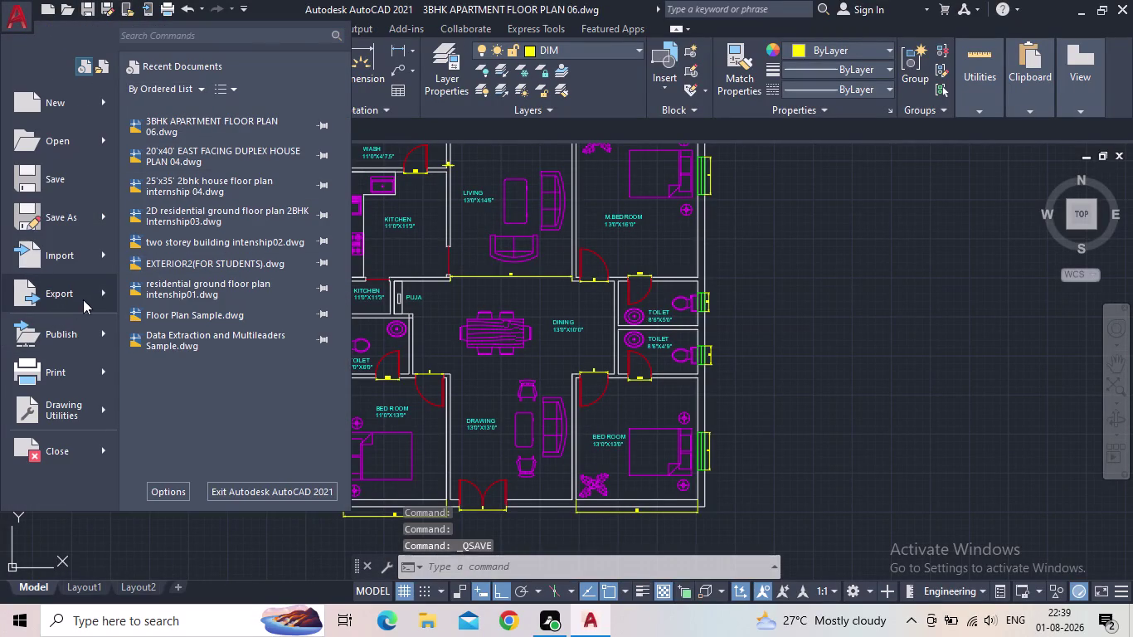
Export a PDF, keeping the name '3BHK APARTMENT FLOOR PLAN 06' and INTENSHIP CAD DESK folder.
click(104, 295)
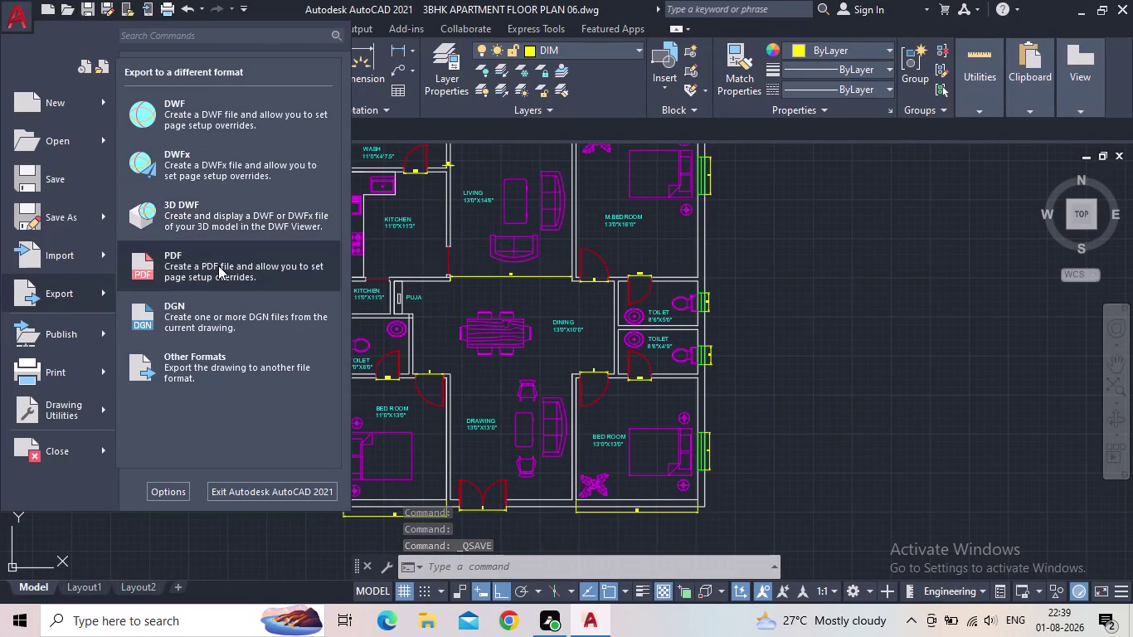
click(218, 266)
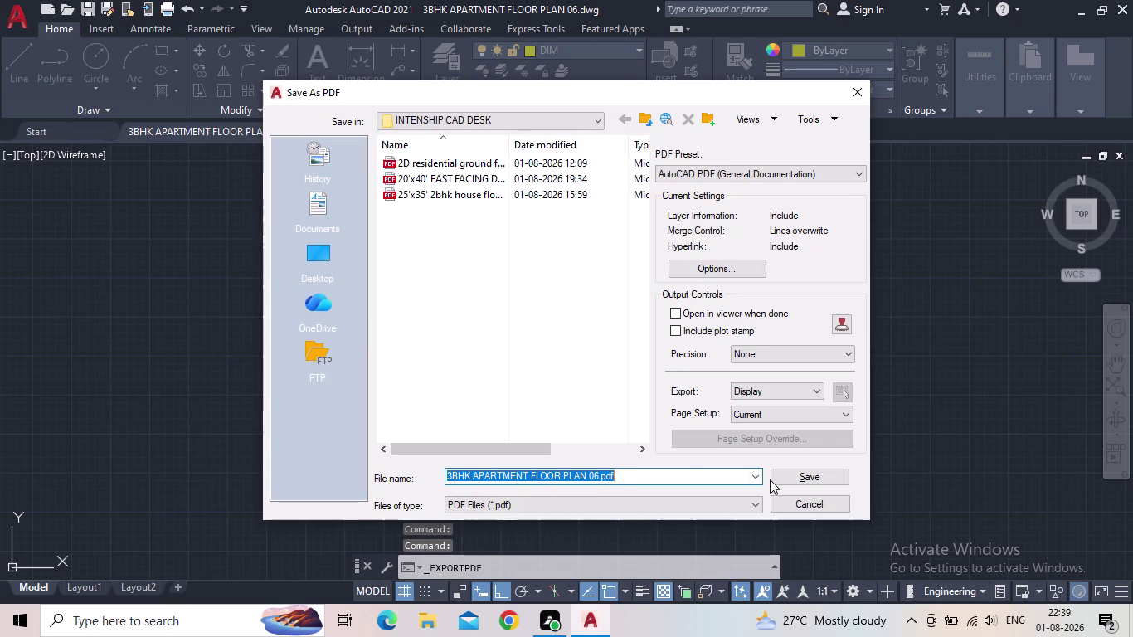
click(792, 475)
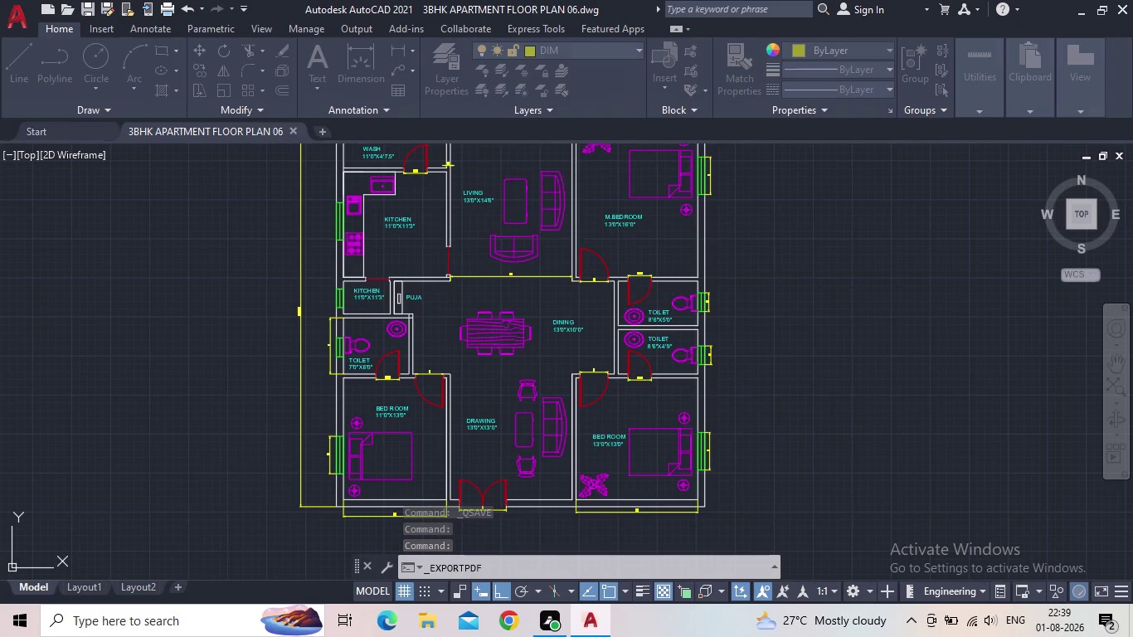
click(1129, 0)
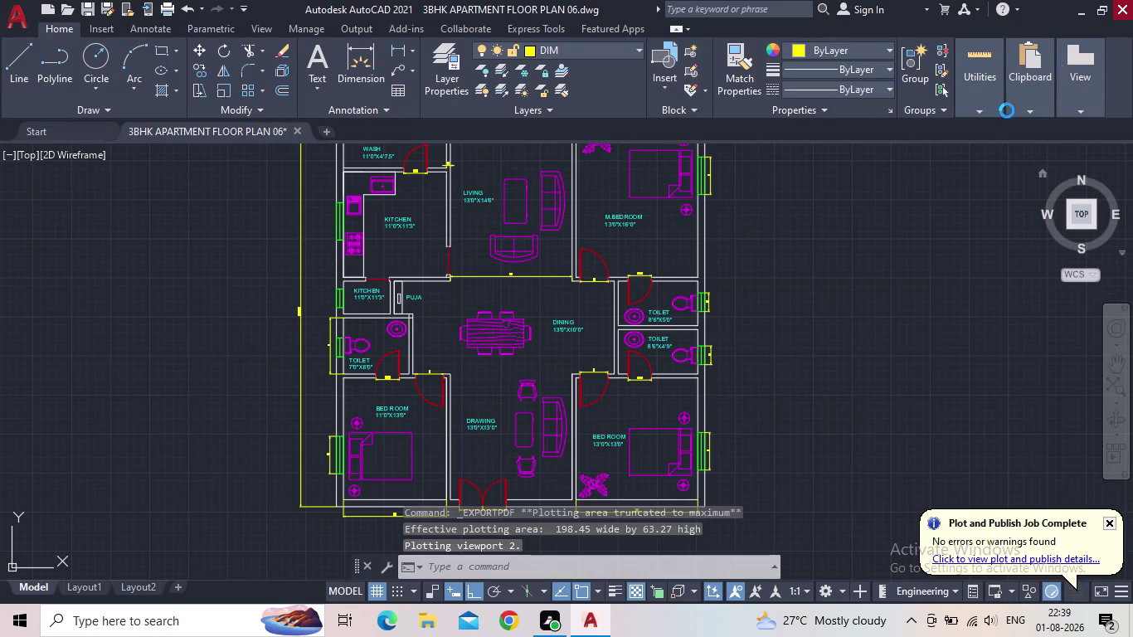
click(549, 349)
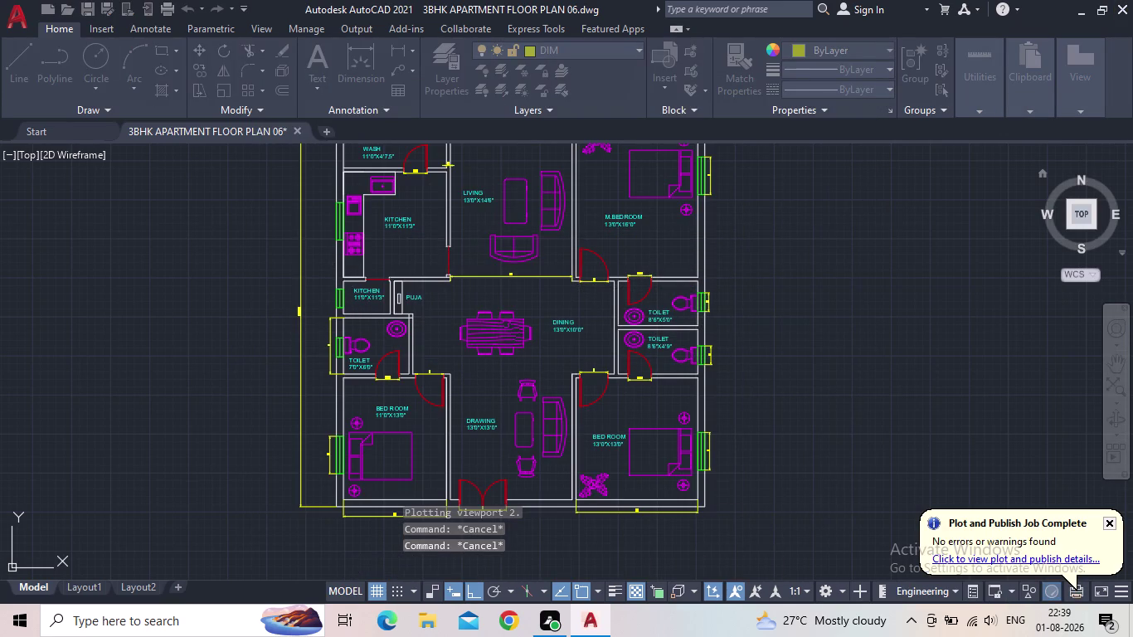